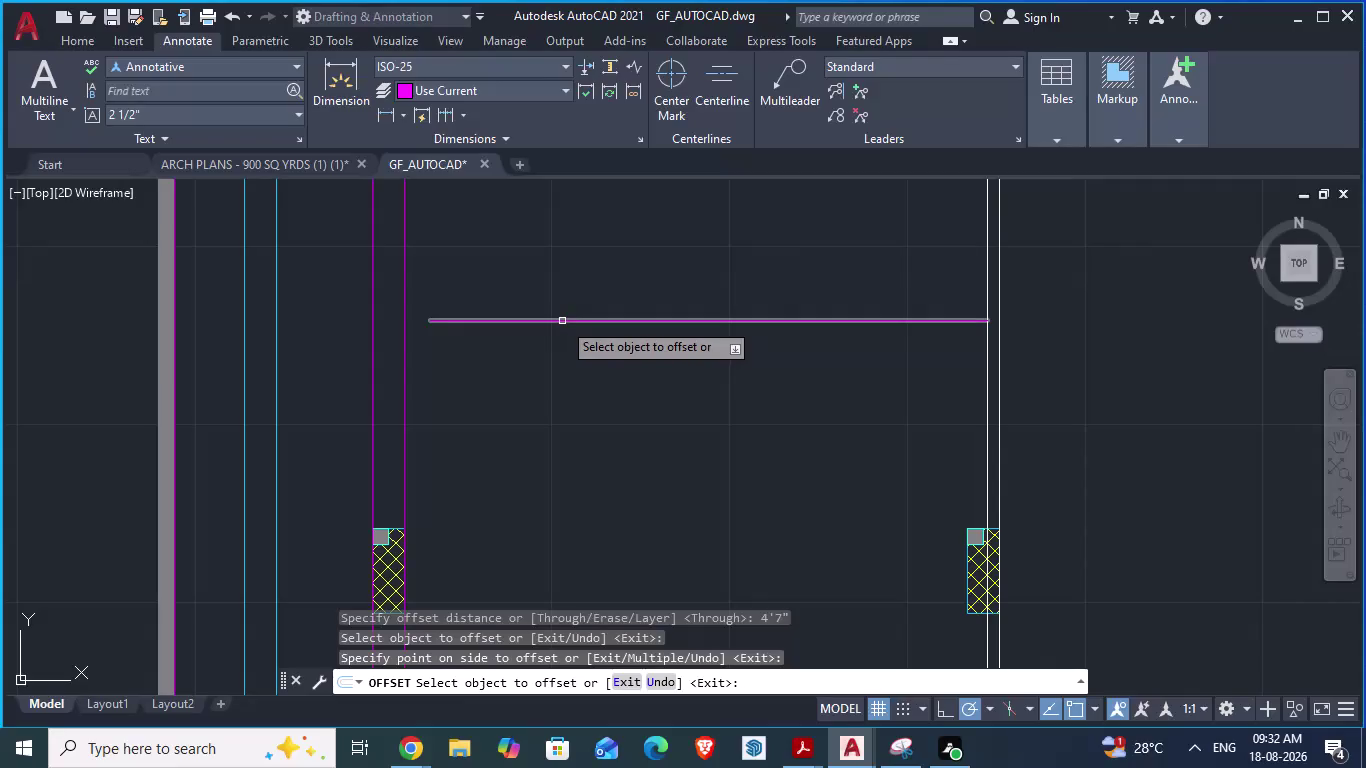
Cancel the unfinished offset and try entering a 4.5" distance, dismissing the unknown-command error.
key(Escape)
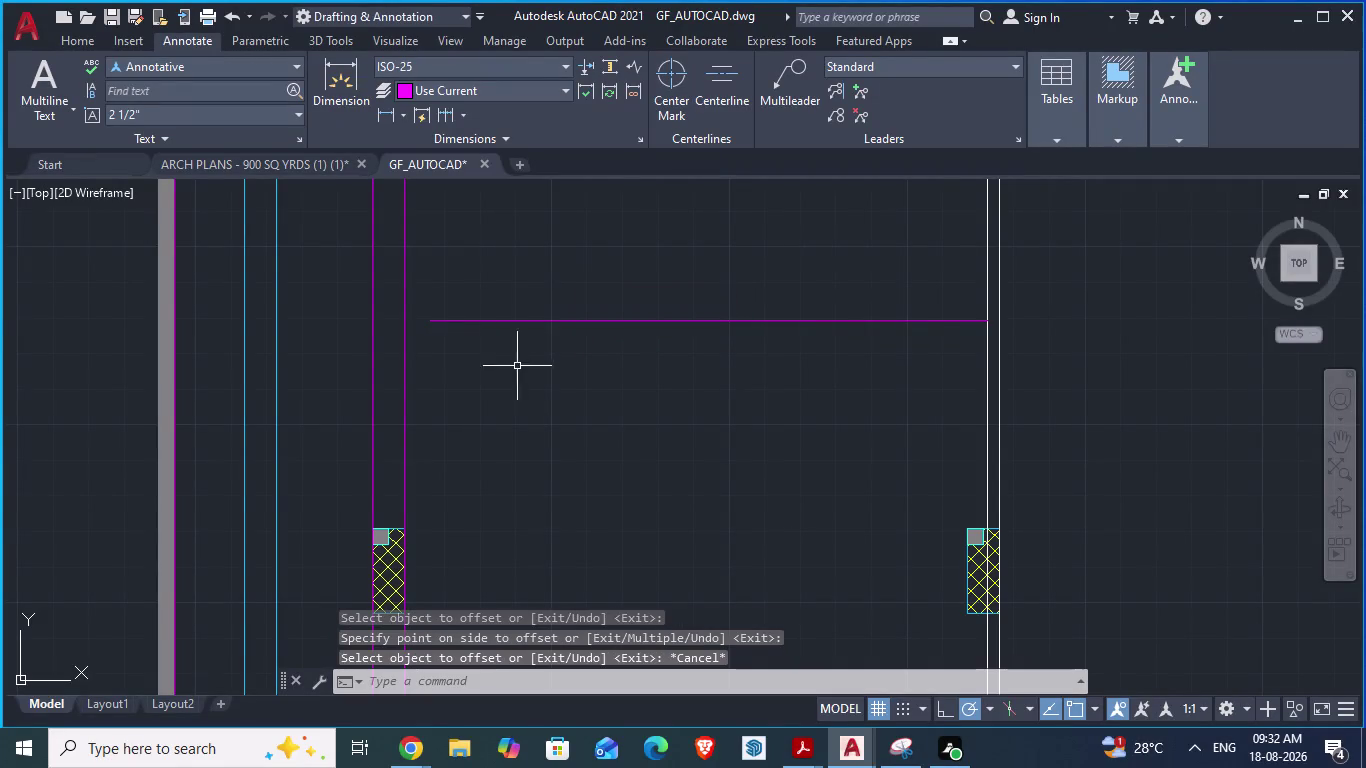
click(578, 320)
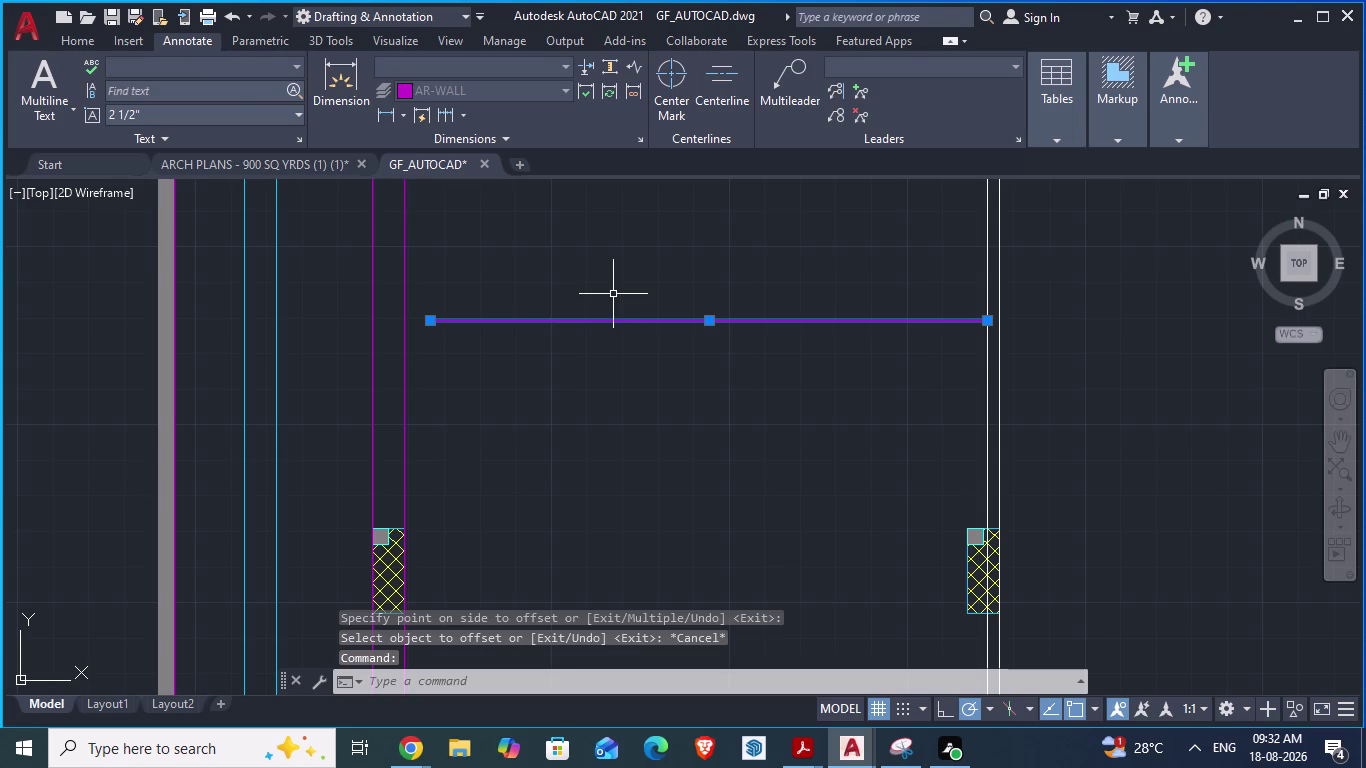
key(Escape)
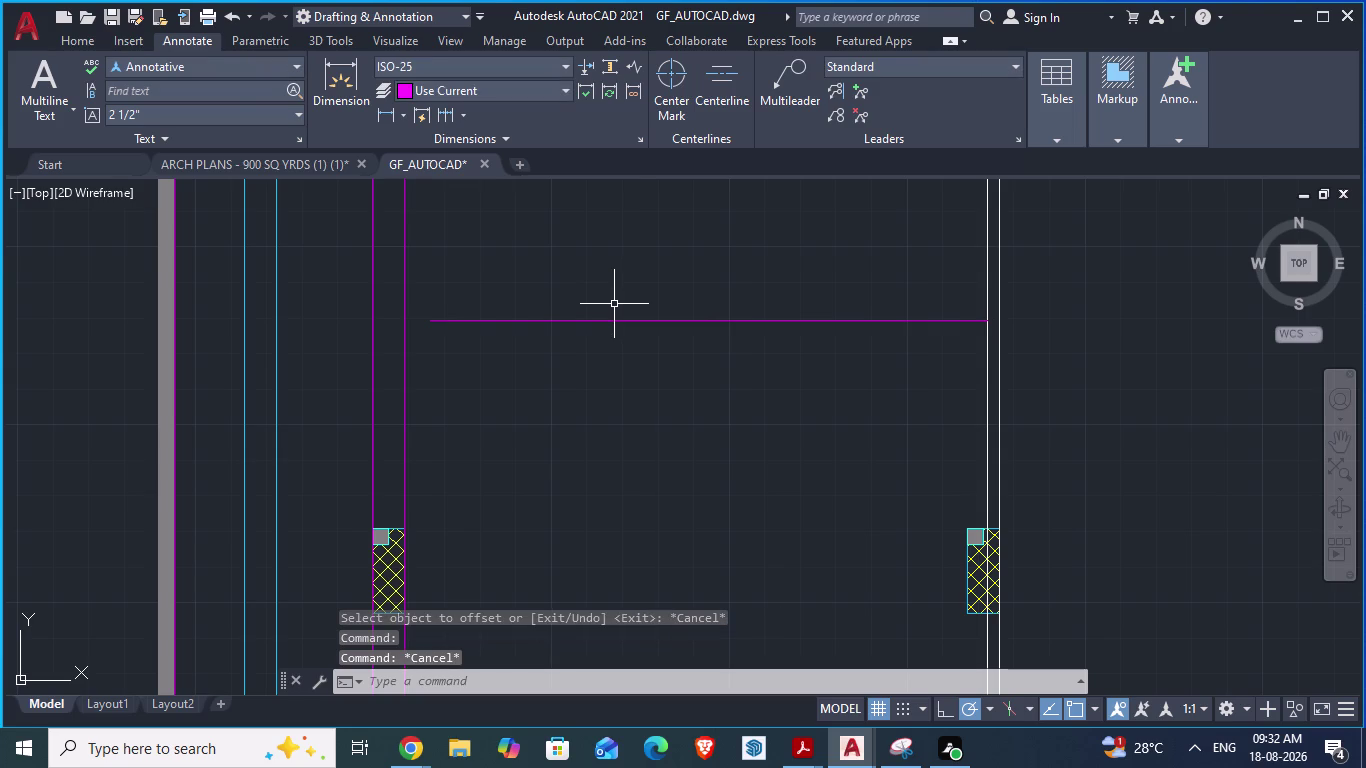
key(0)
key(Return)
text(4)
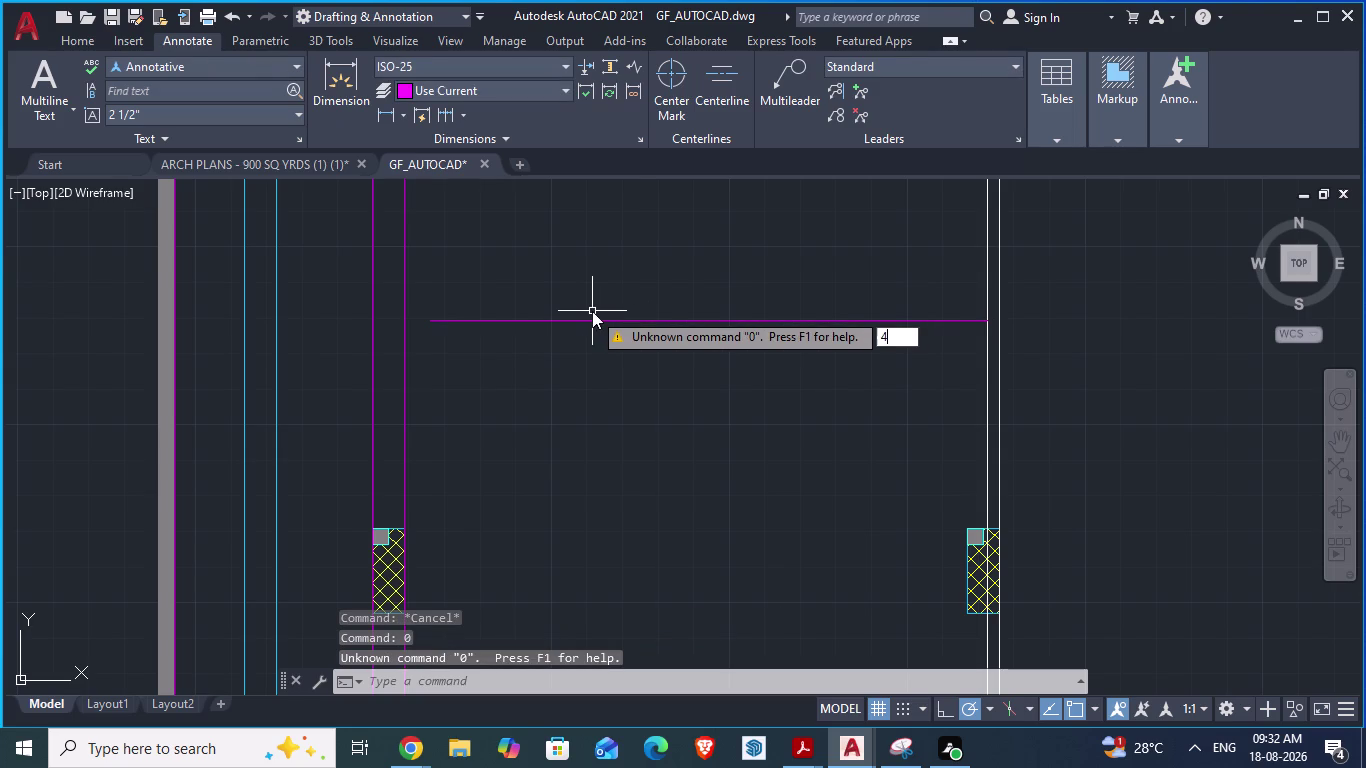
text(.5")
key(Return)
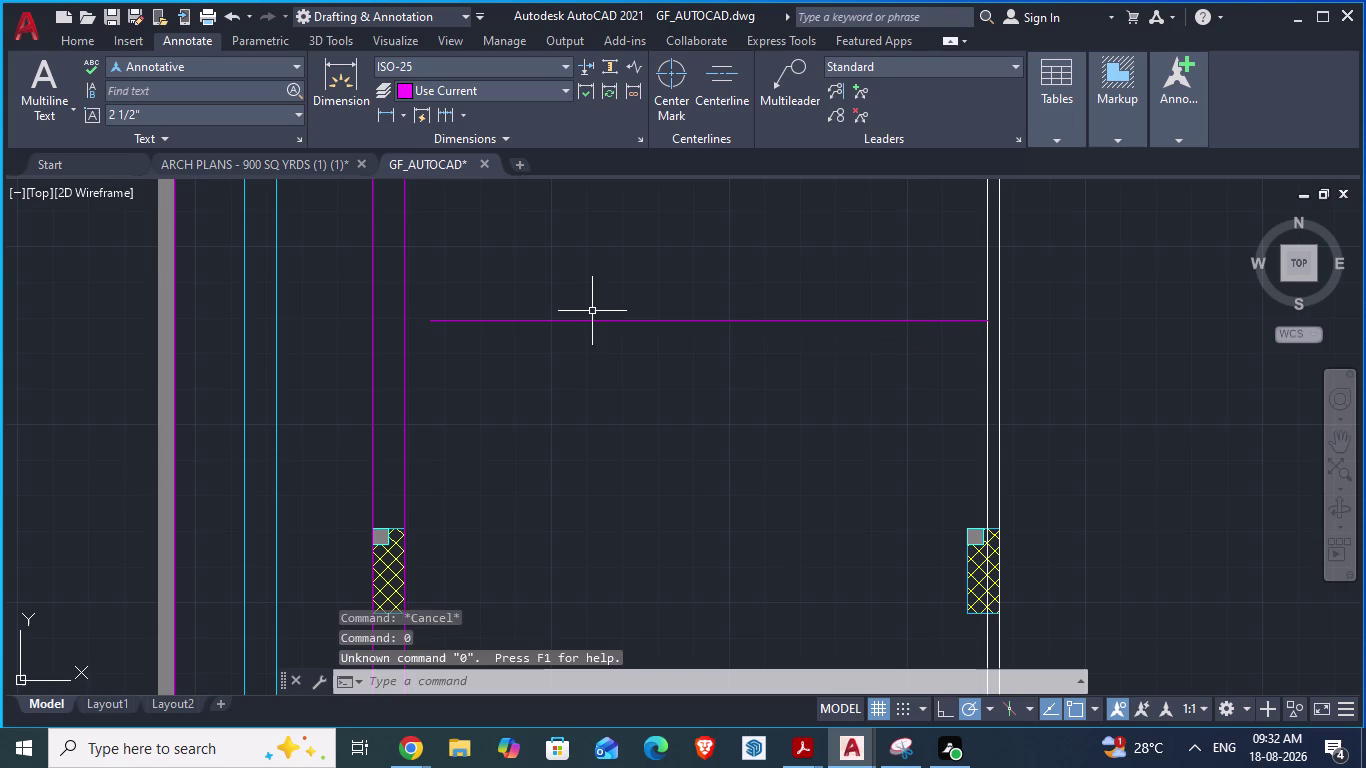
key(Escape)
scroll(down, 3)
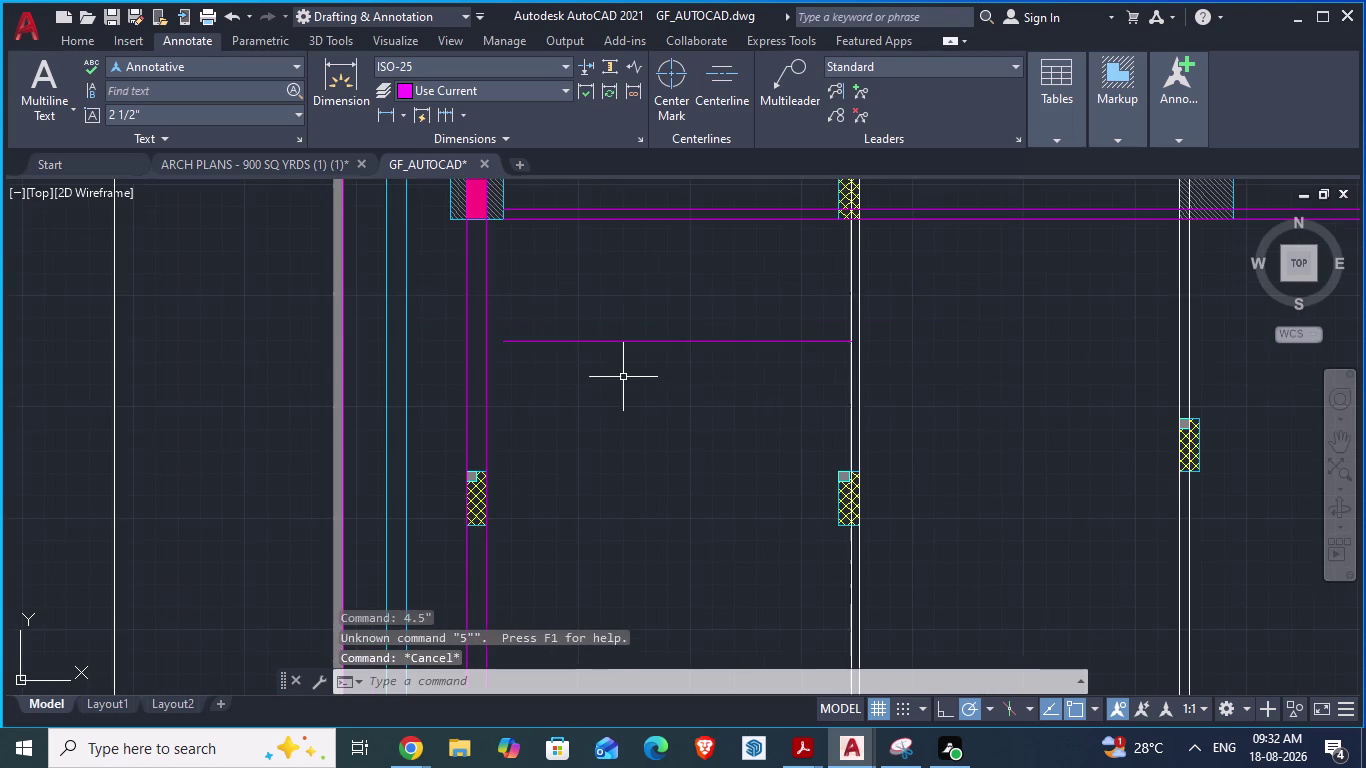
scroll(up, 3)
Extend the horizontal wall line leftward to the vertical wall's inner line with EX.
text(ex)
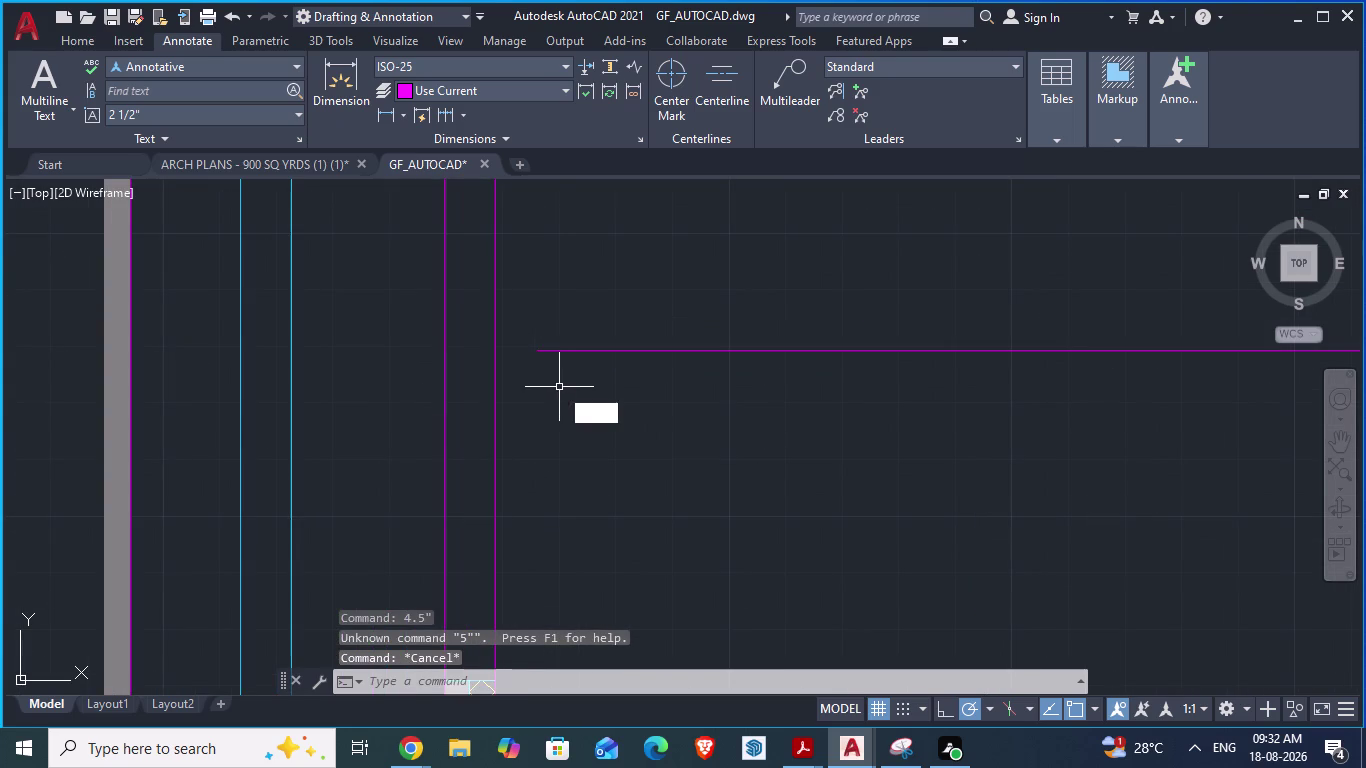
key(Return)
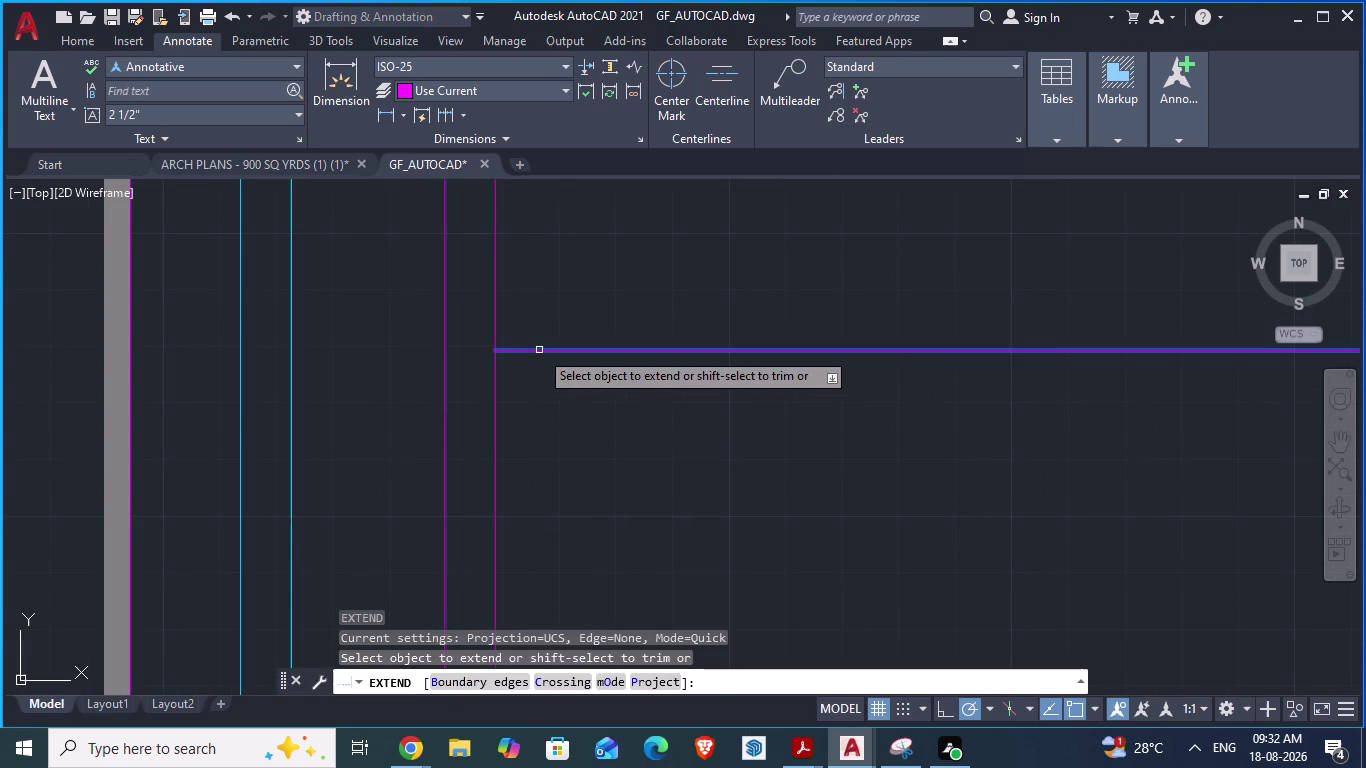
click(539, 350)
scroll(down, 3)
key(Escape)
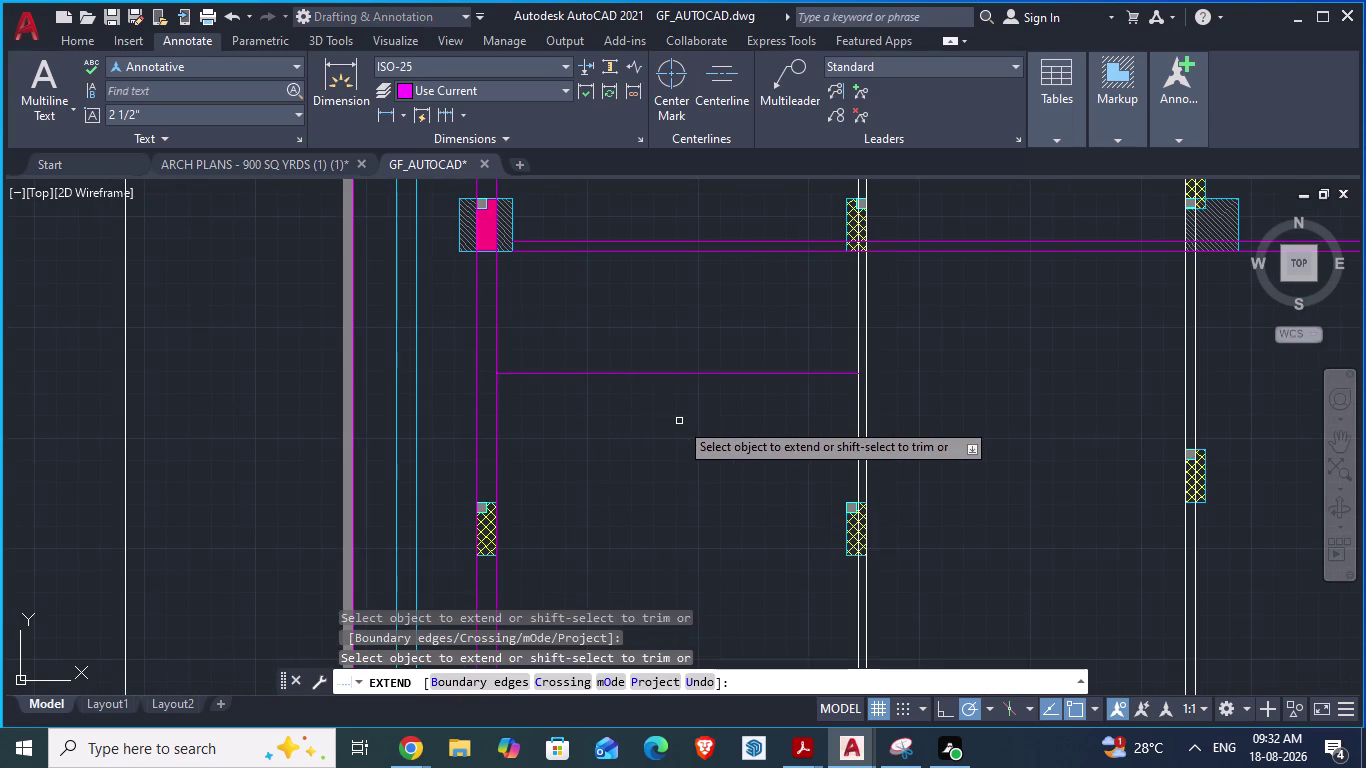
scroll(up, 3)
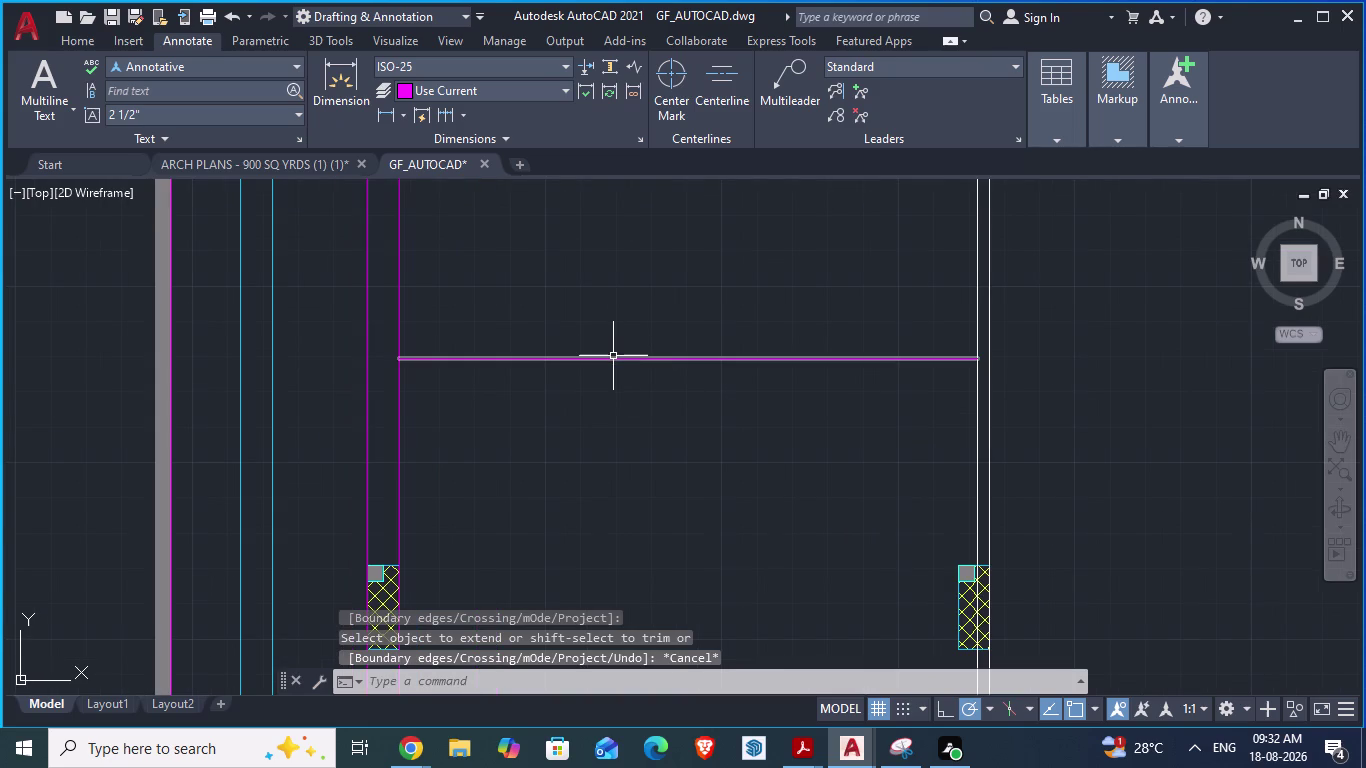
key(Escape)
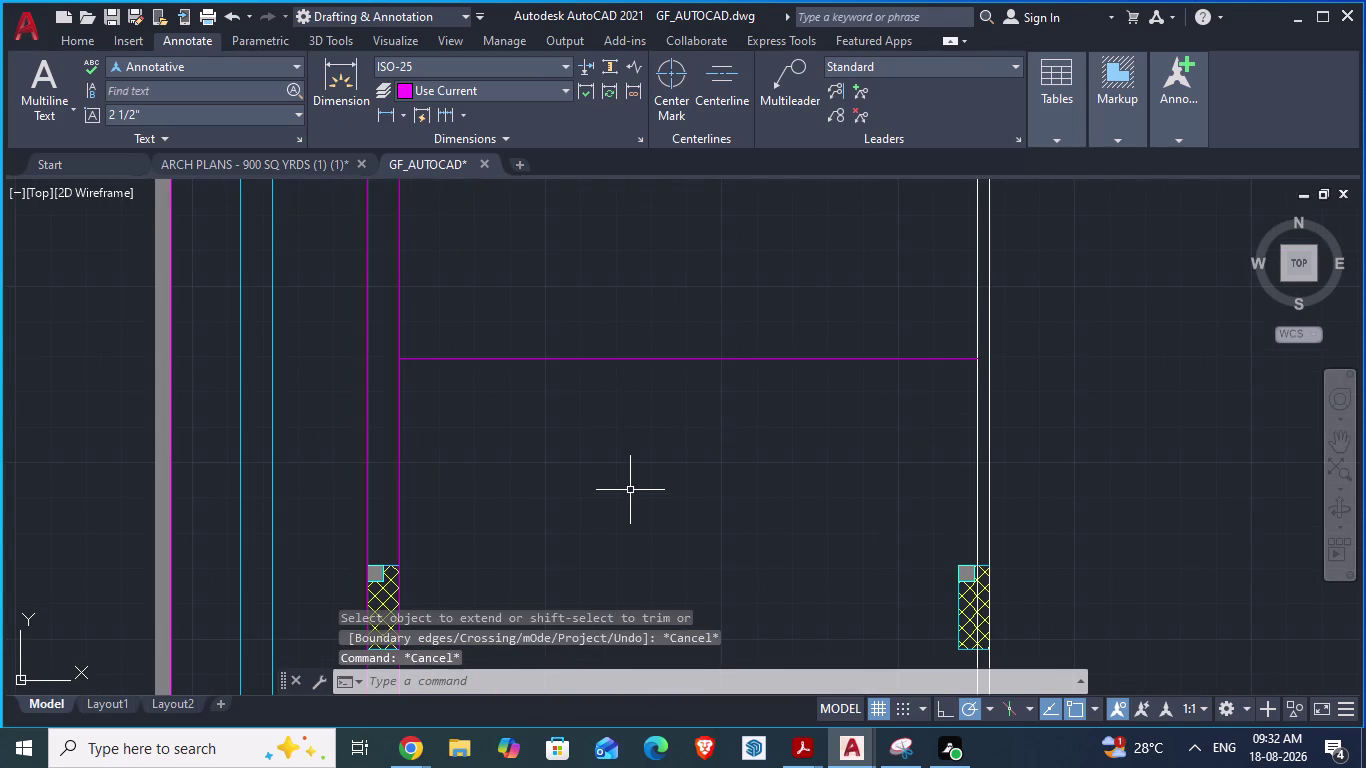
key(0)
key(Return)
key(Escape)
key(Escape)
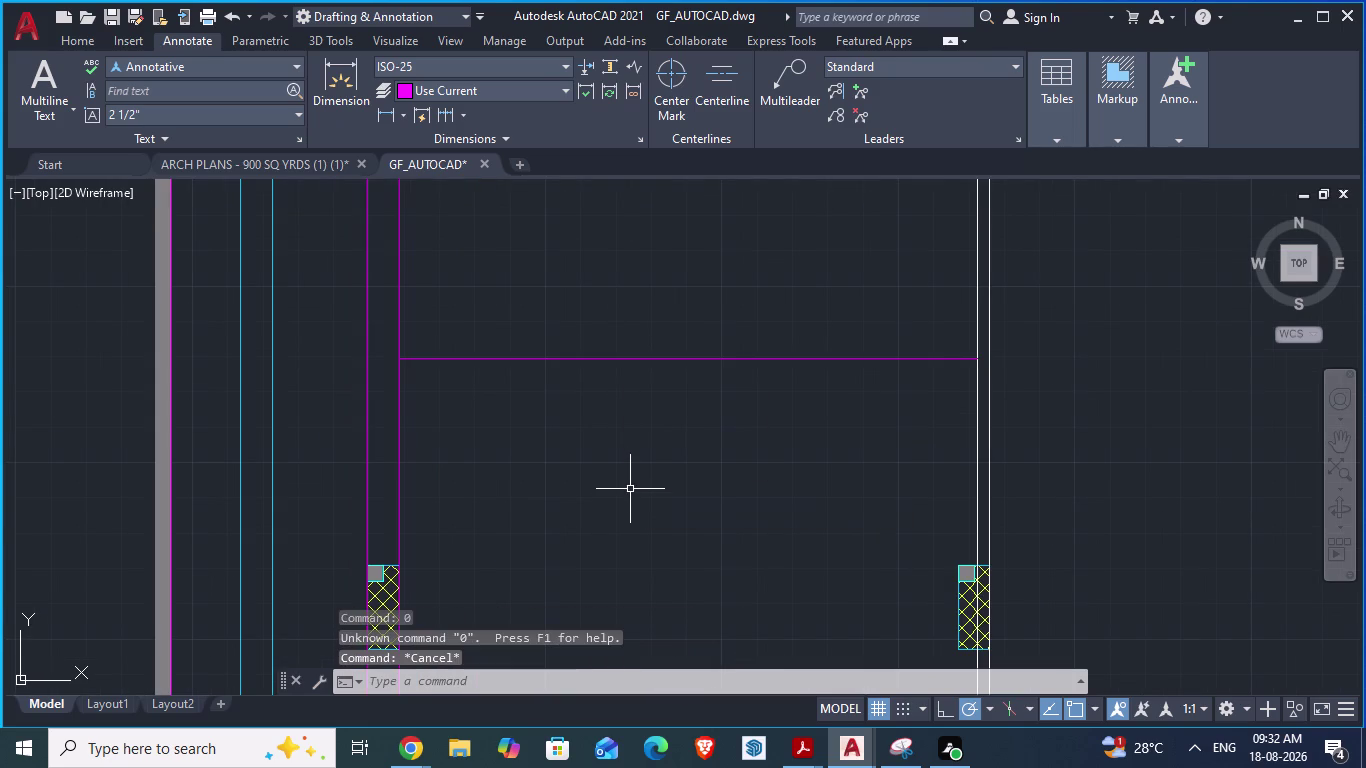
Offset the horizontal wall line 4.5" downward to form a double-line wall.
key(o)
key(Return)
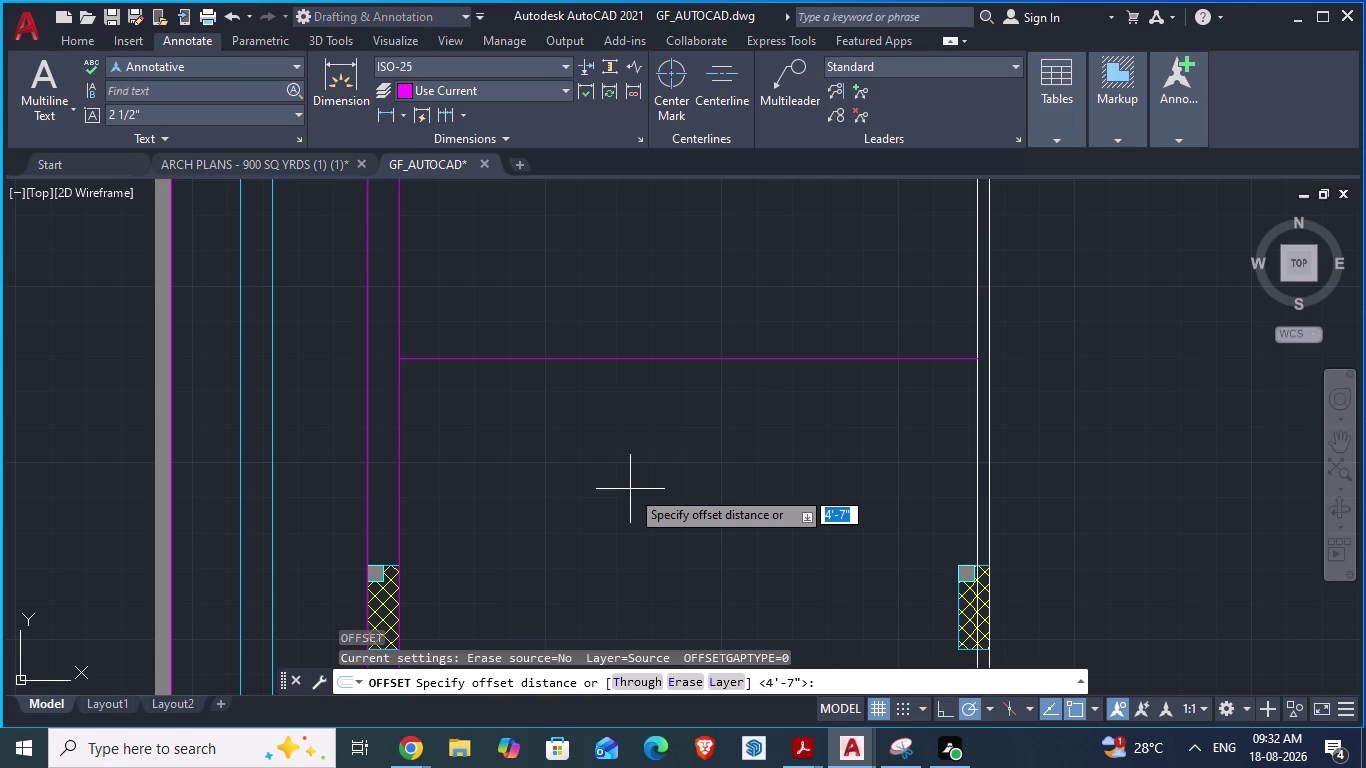
text(4.5)
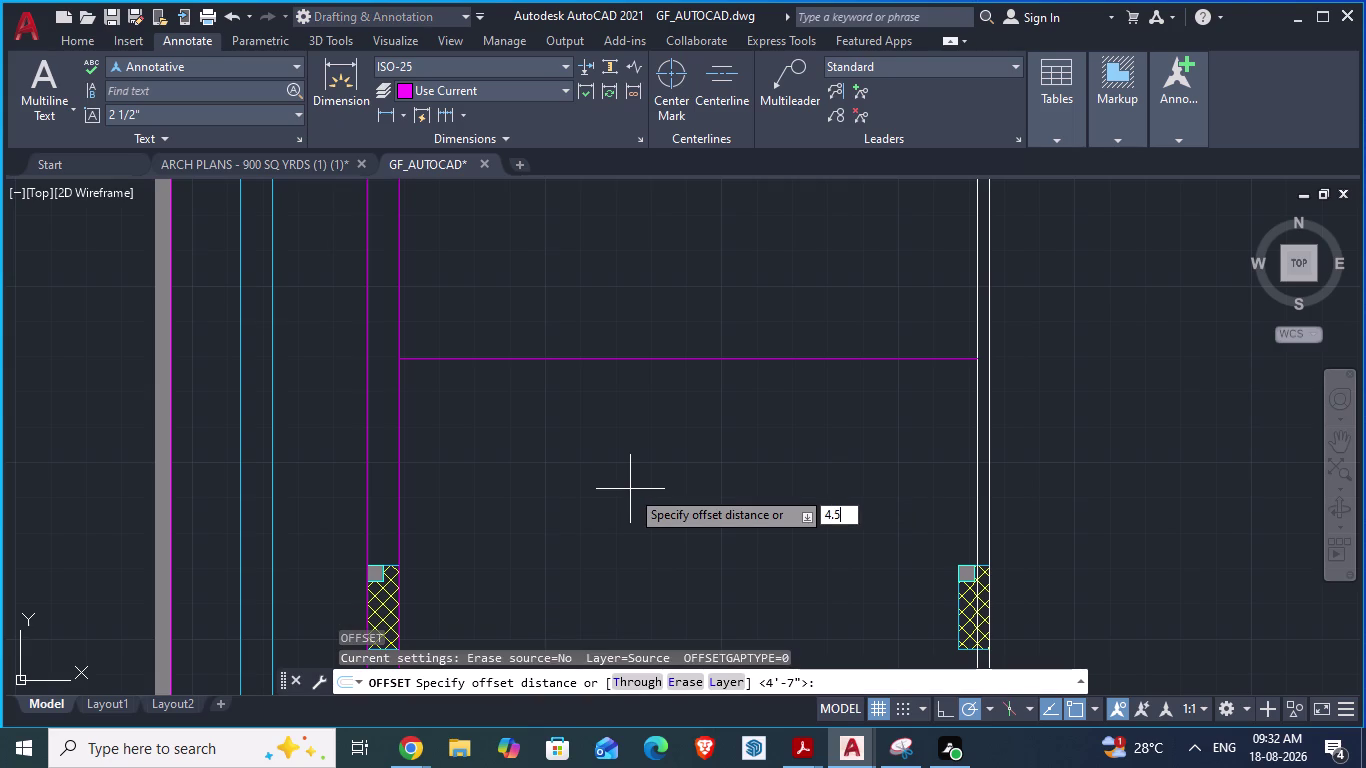
text(")
key(Return)
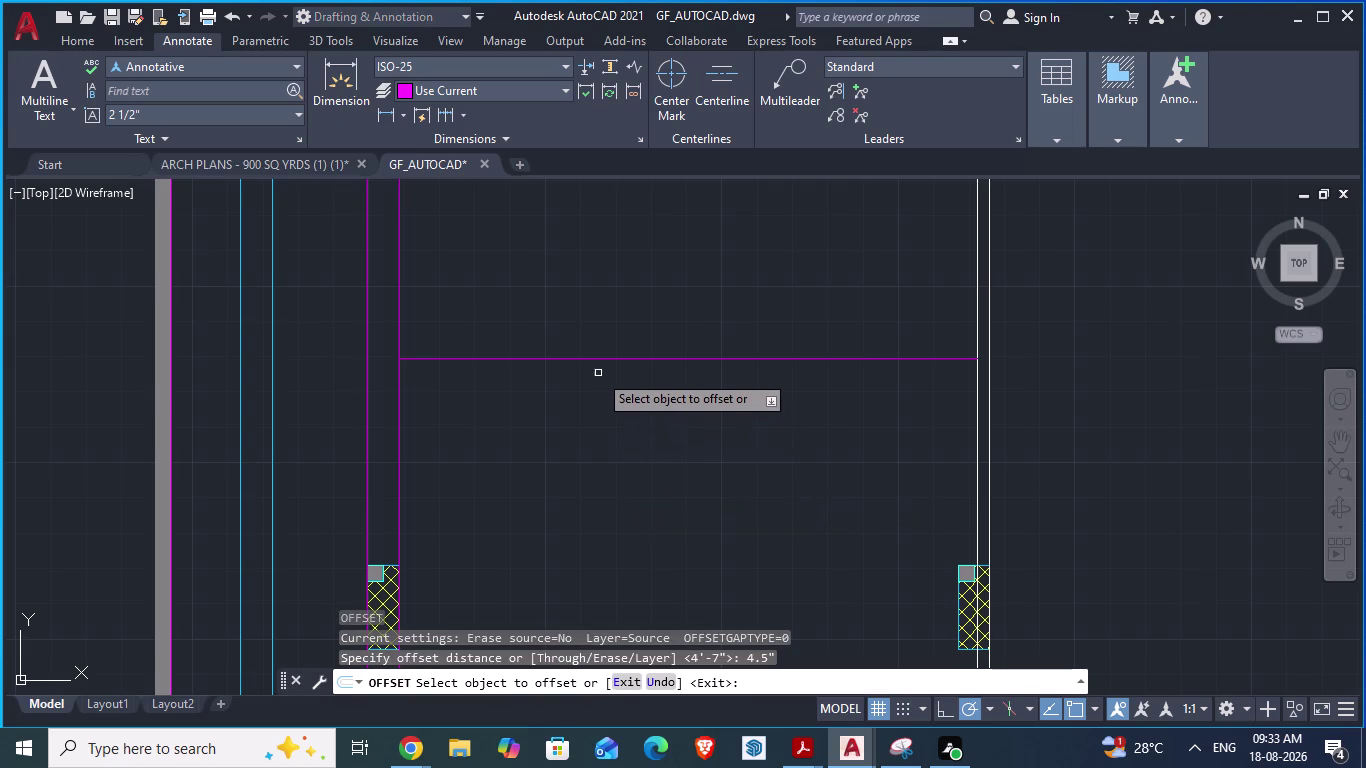
click(592, 362)
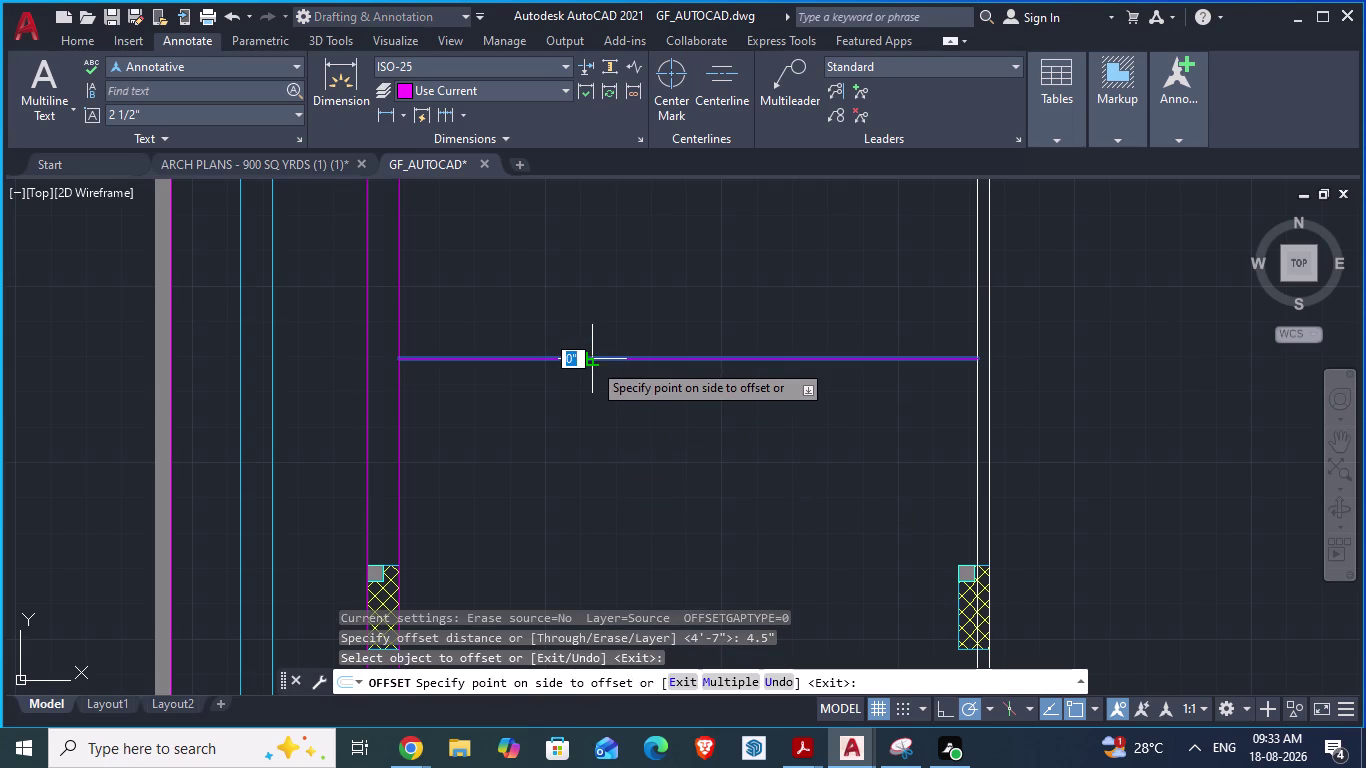
click(591, 395)
key(o)
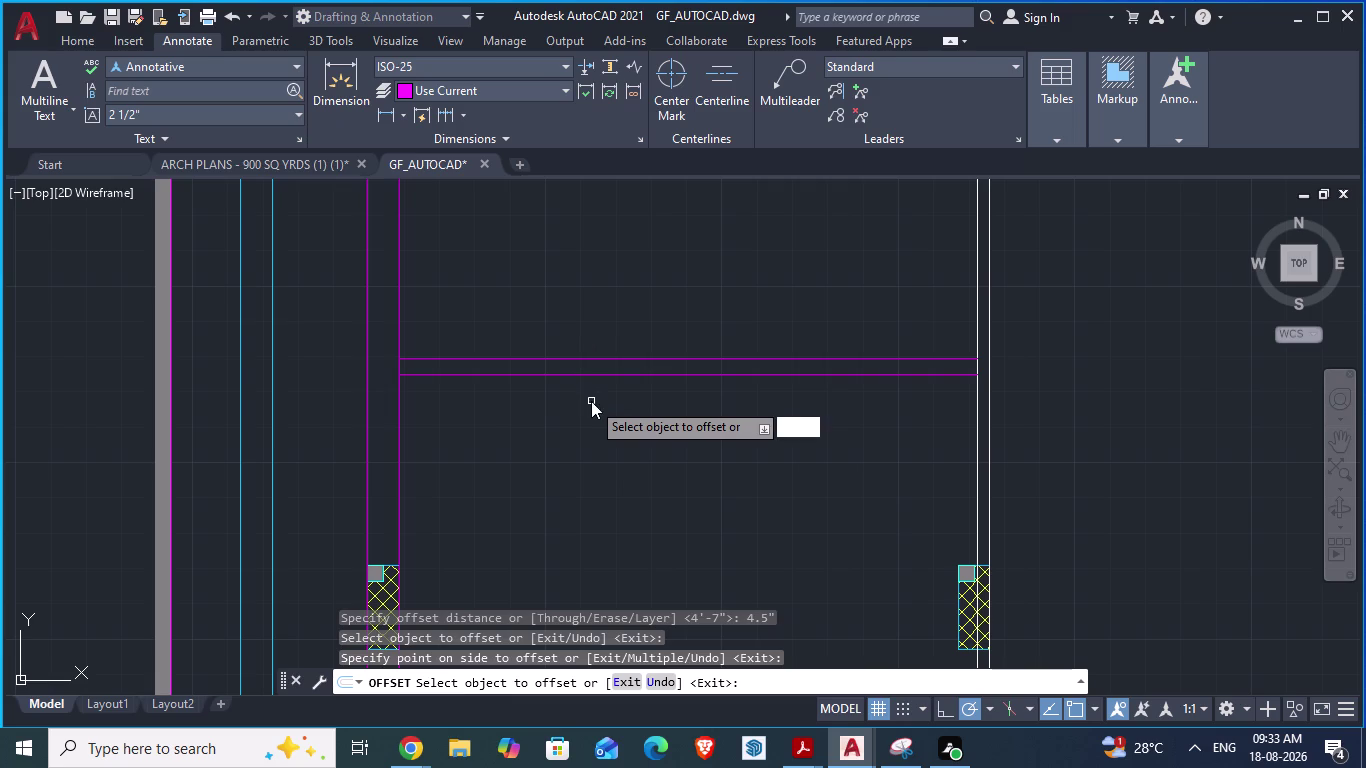
key(Return)
key(Escape)
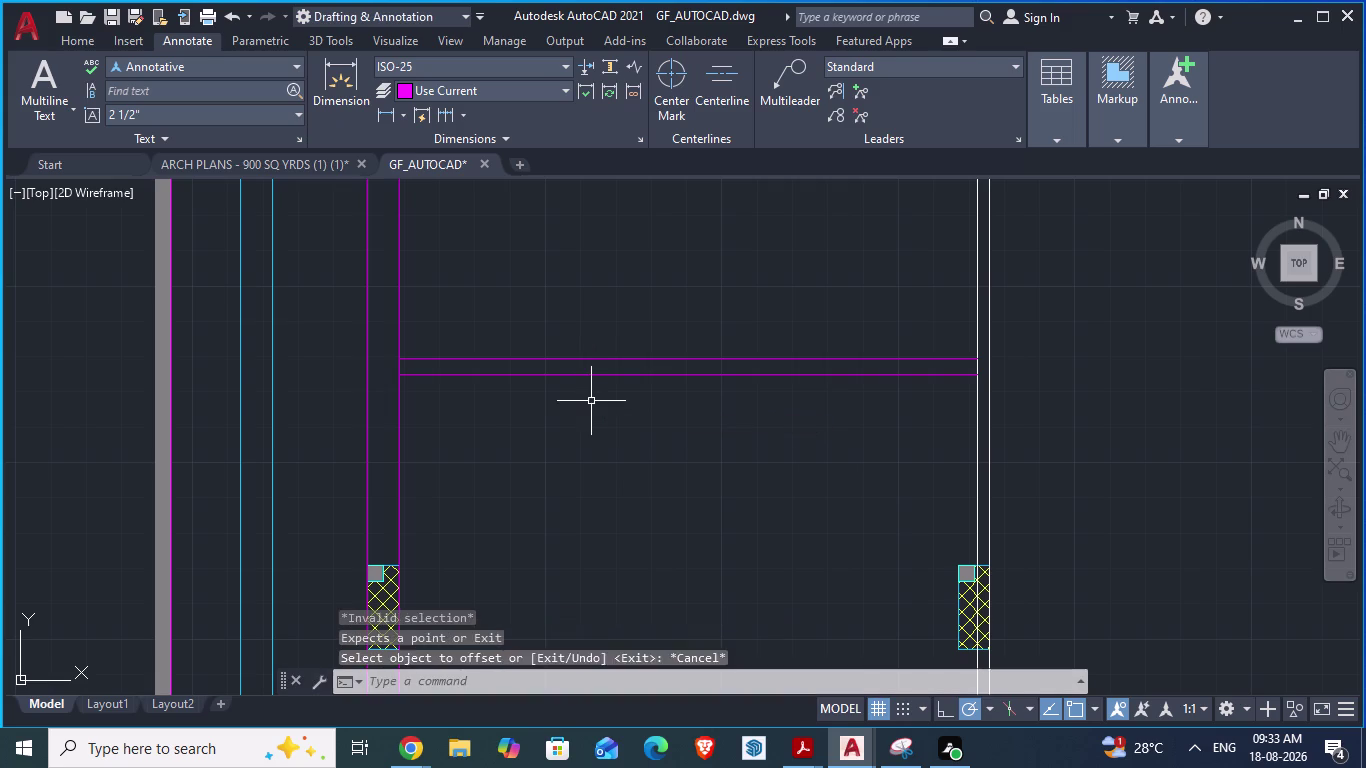
key(Escape)
Offset the lower wall line 4'6" down to the columns.
key(o)
key(Return)
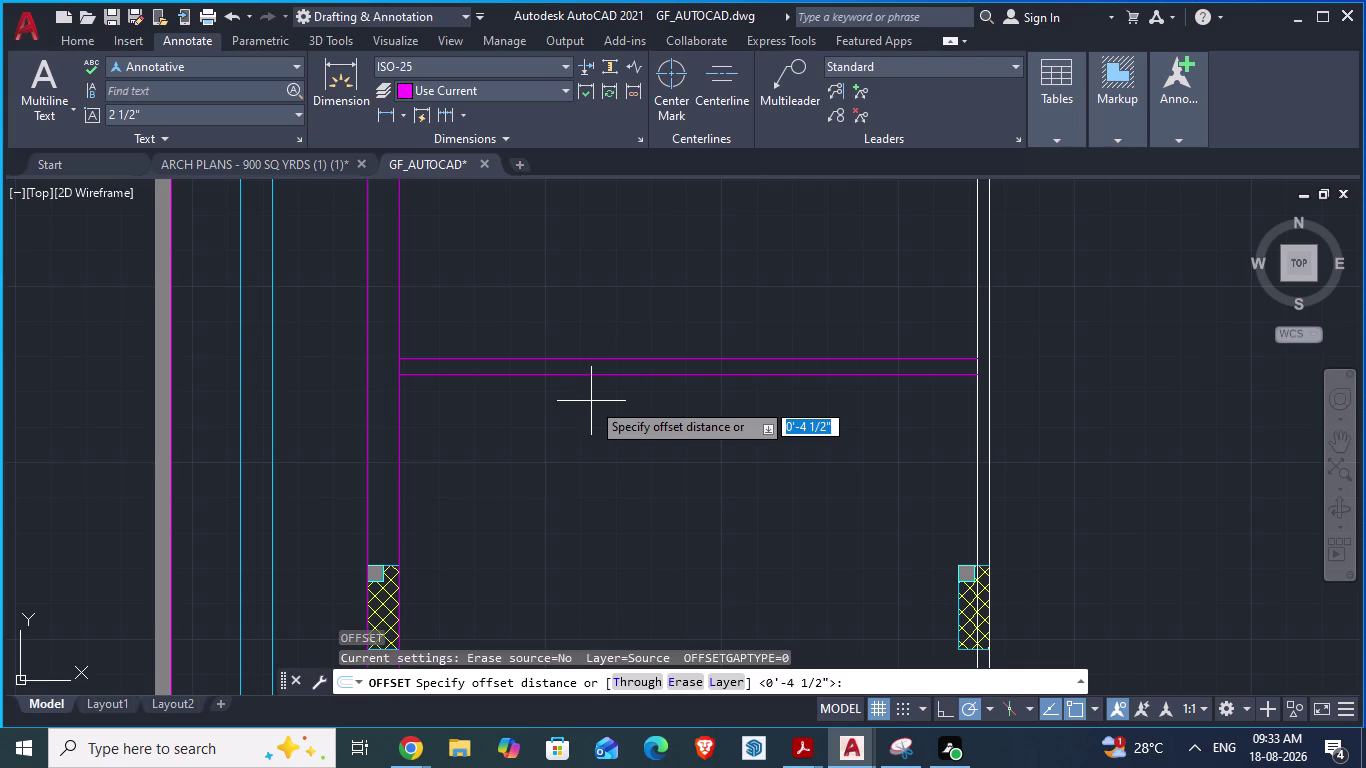
text(4')
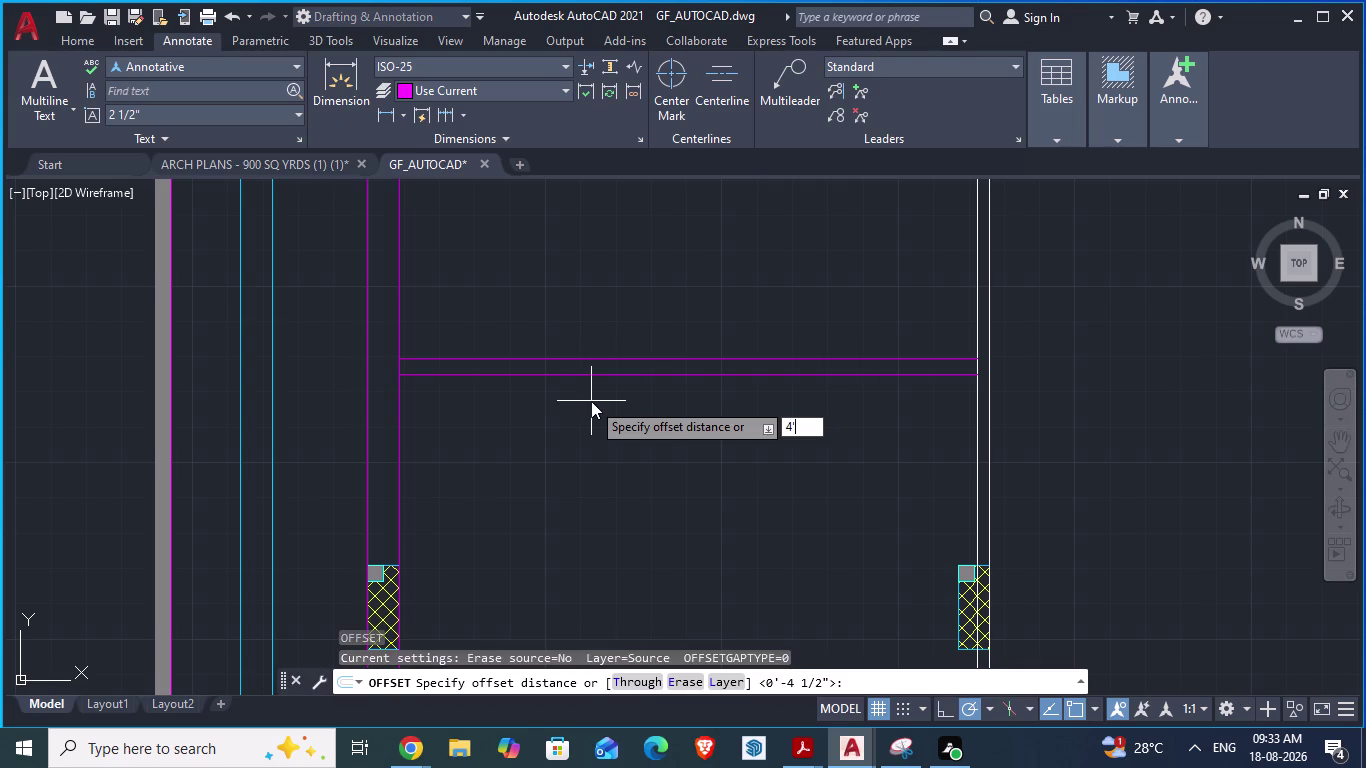
text(6)
key(shift+quotedbl)
key(Return)
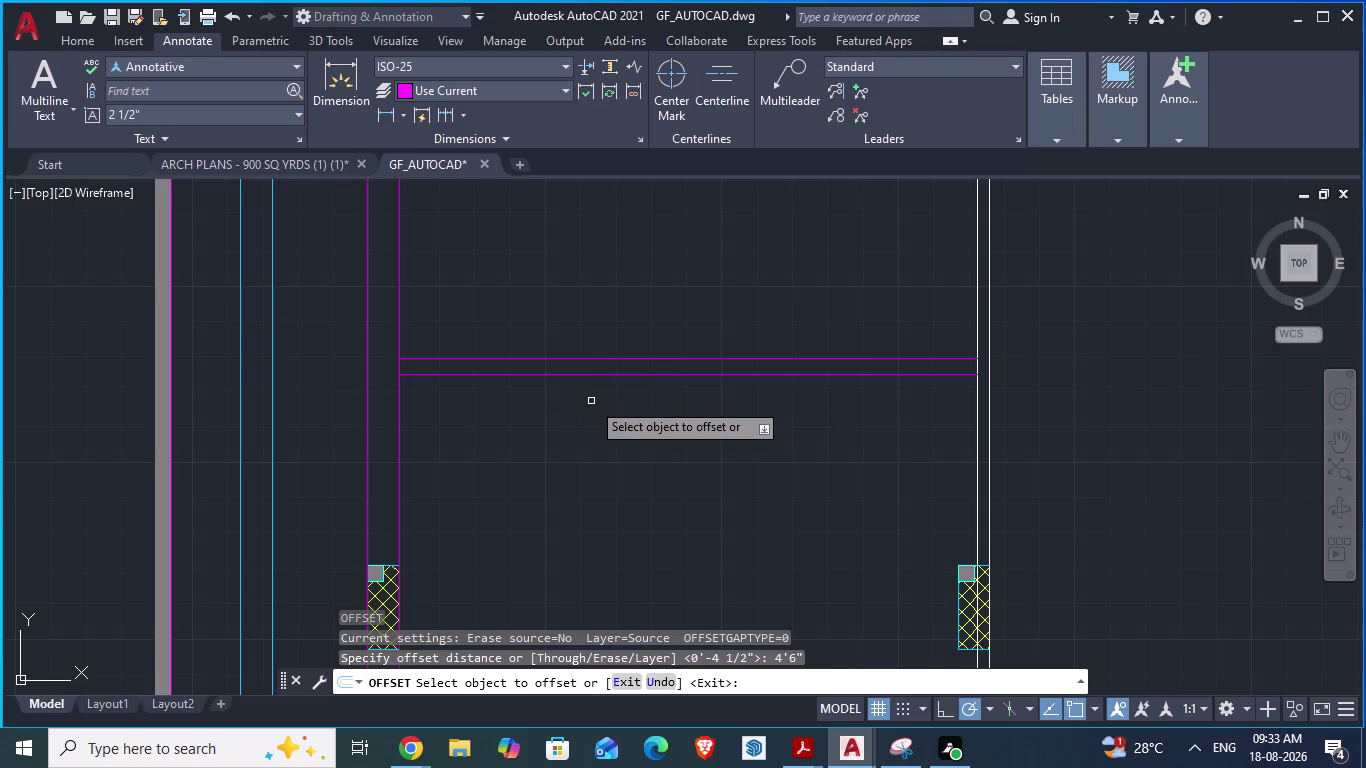
click(590, 375)
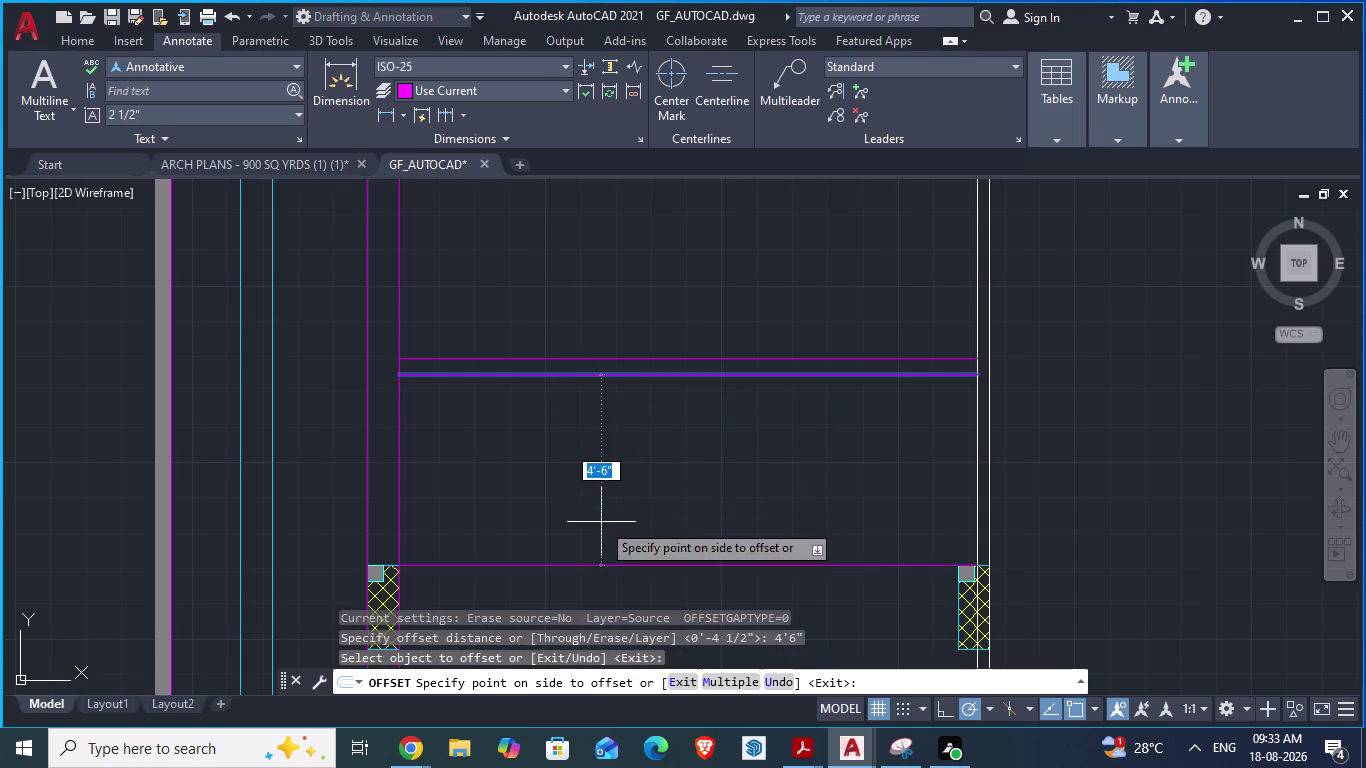
click(601, 522)
scroll(down, 3)
scroll(up, 3)
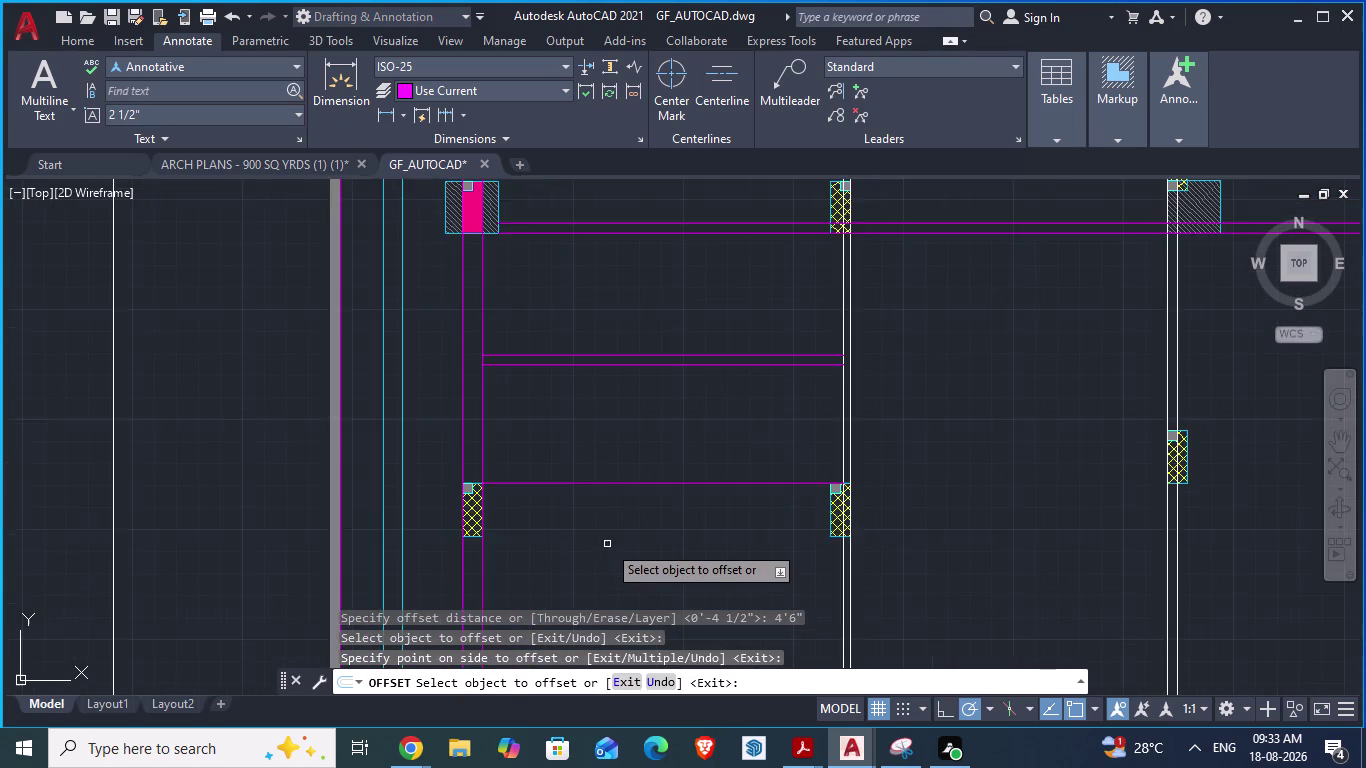
scroll(up, 3)
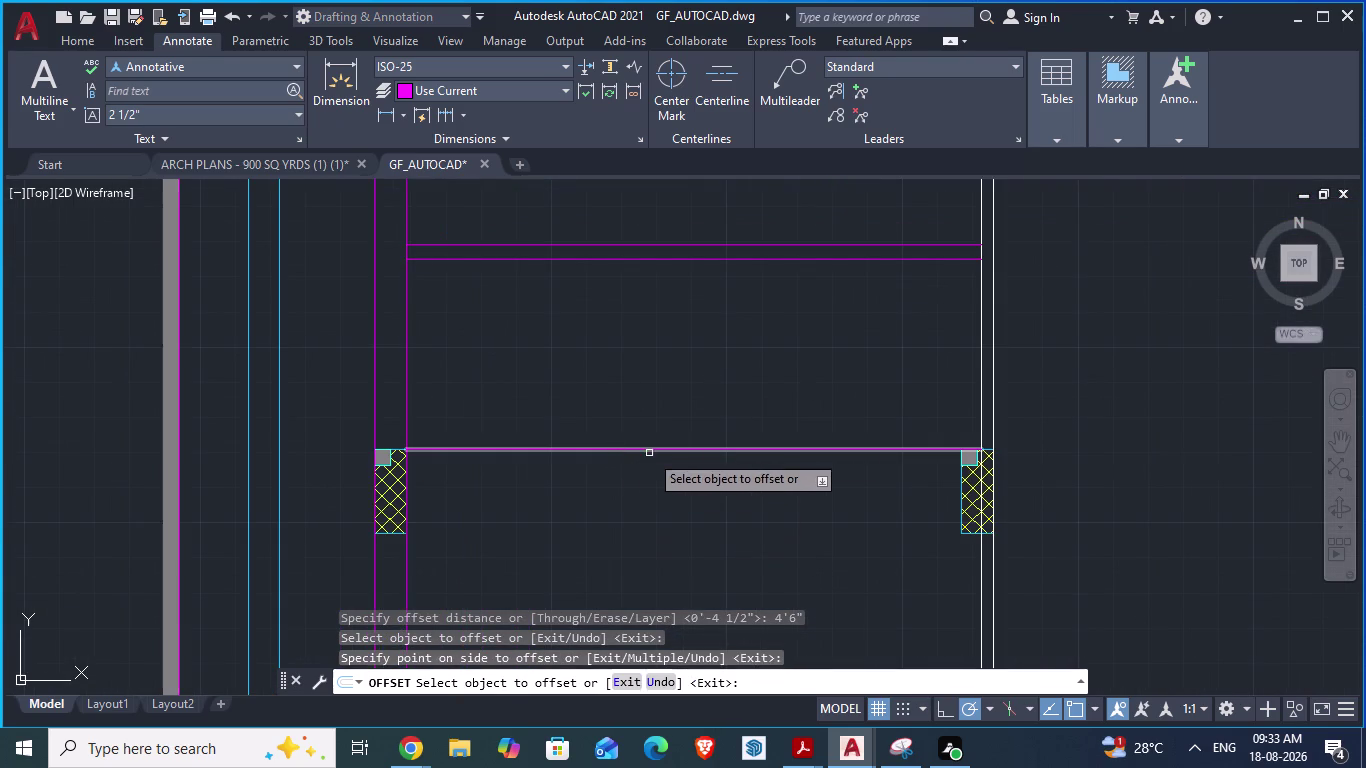
key(Escape)
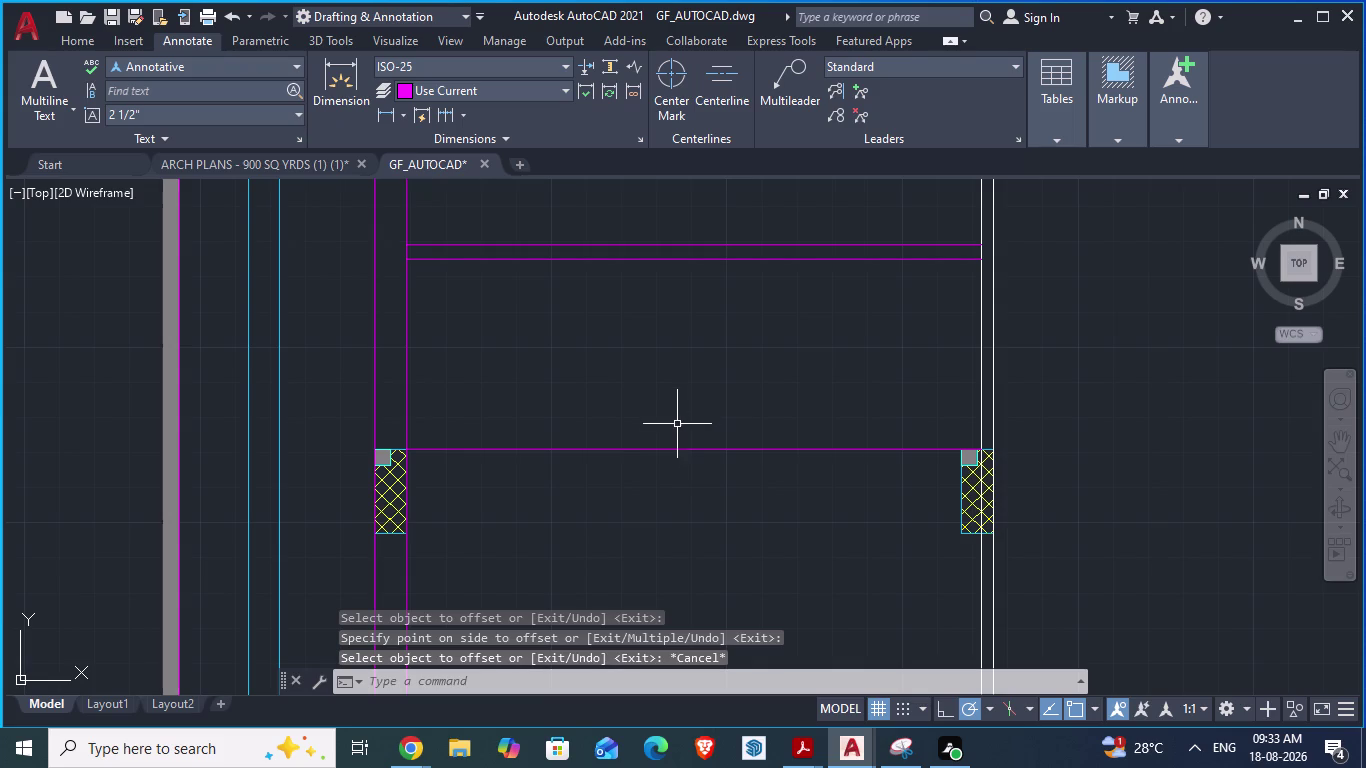
Offset the new column line 4.5" below to double that wall.
key(o)
key(Return)
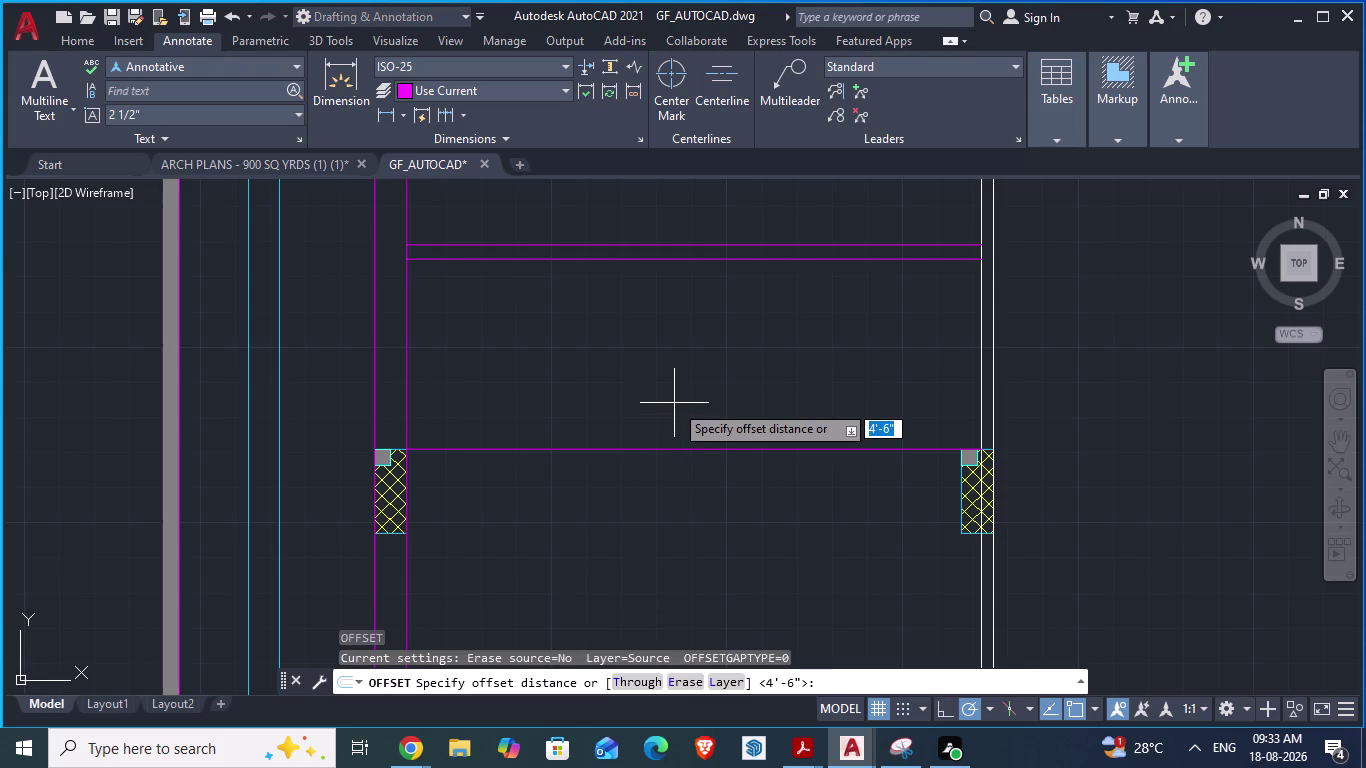
text(4.5)
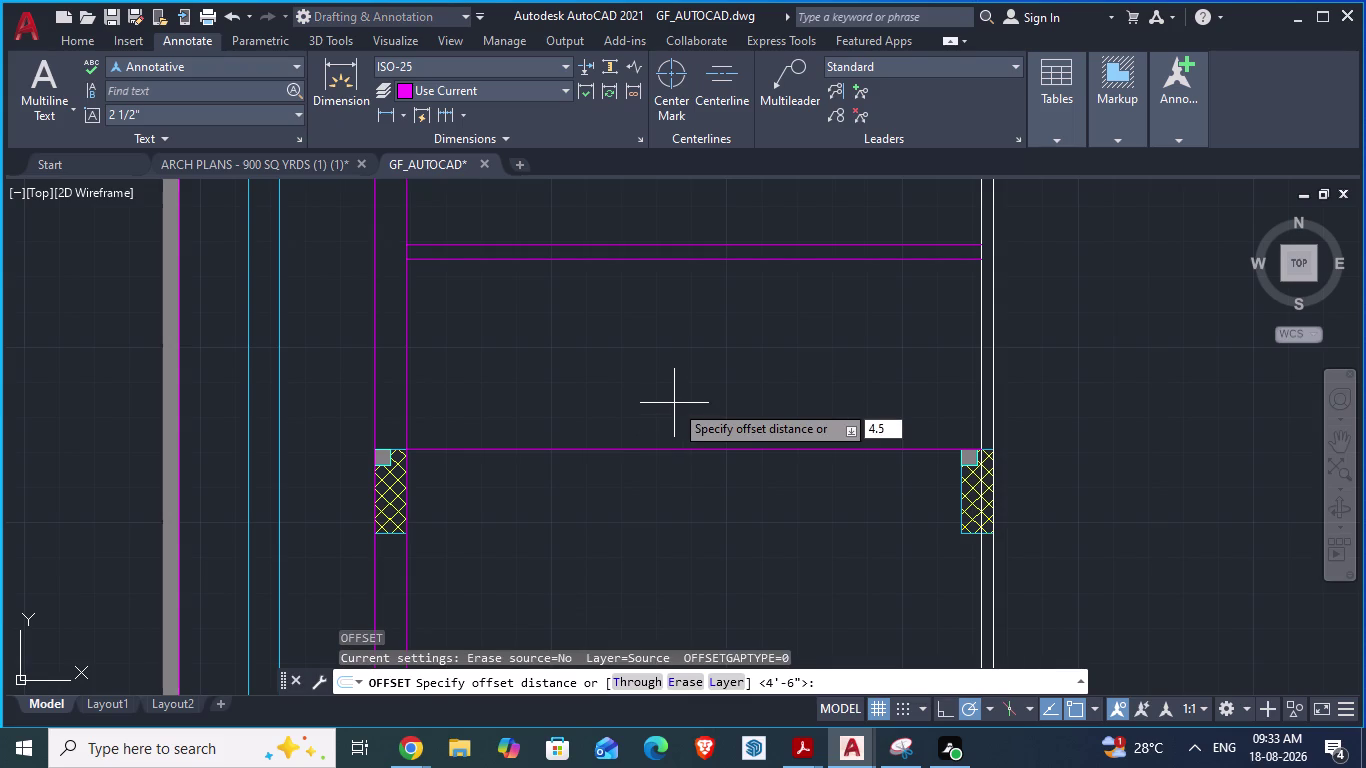
text(")
key(Return)
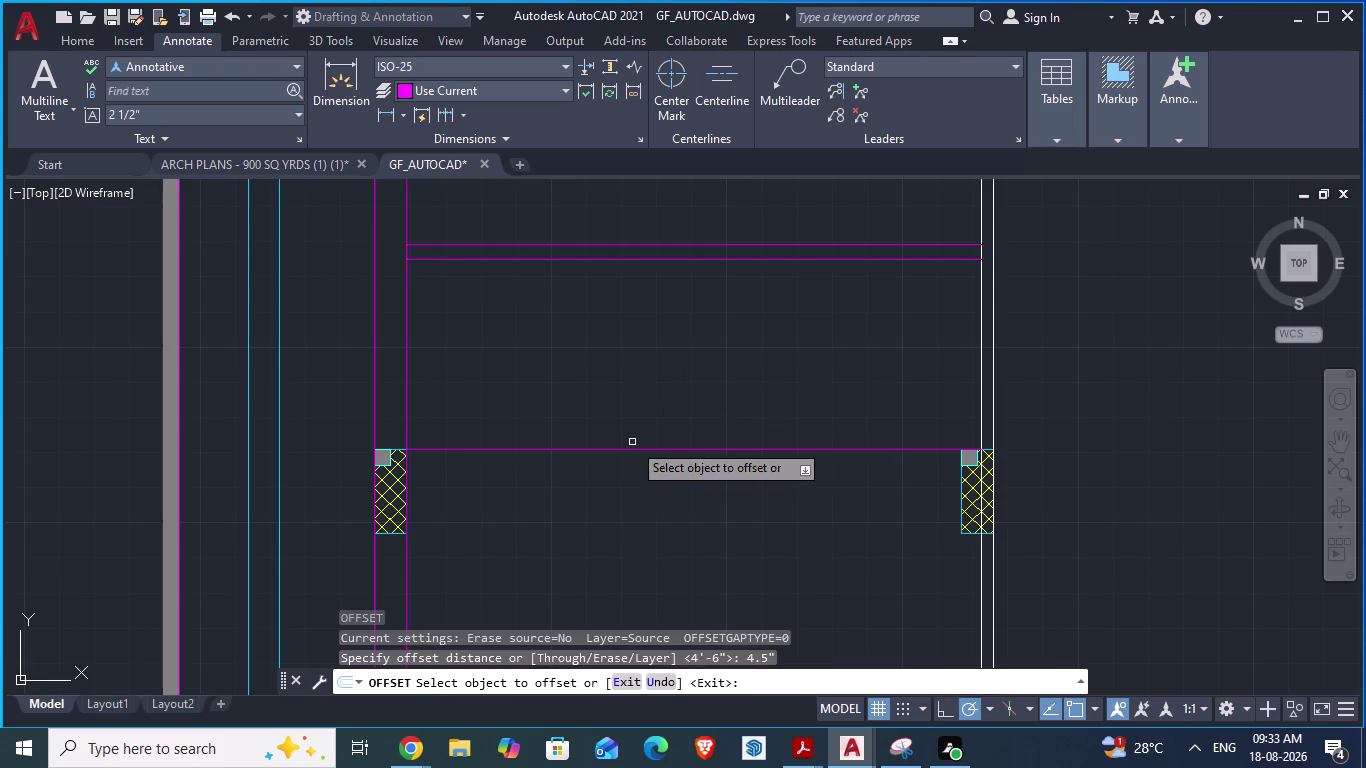
click(632, 449)
click(626, 477)
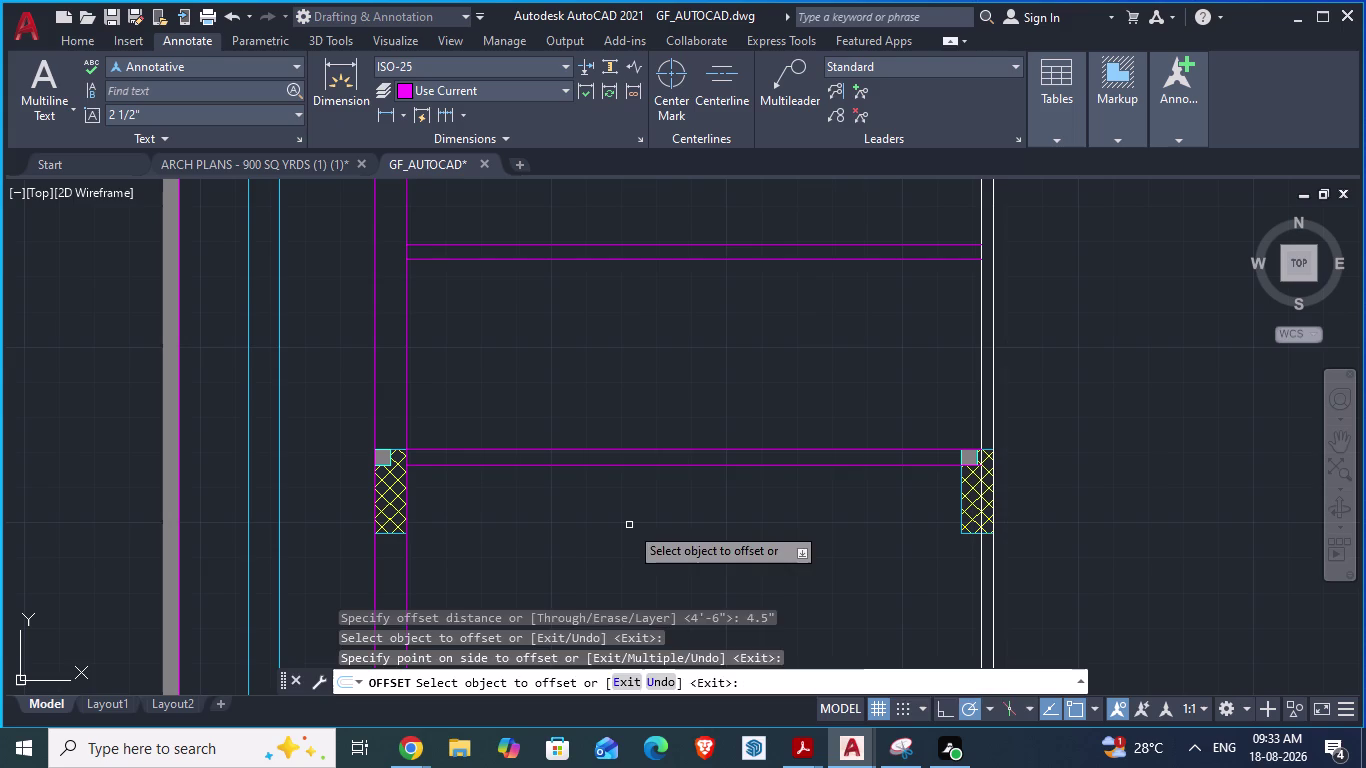
key(Escape)
Save the drawing and bring up the reference architectural plan.
key(ctrl+s)
scroll(down, 3)
scroll(down, 3)
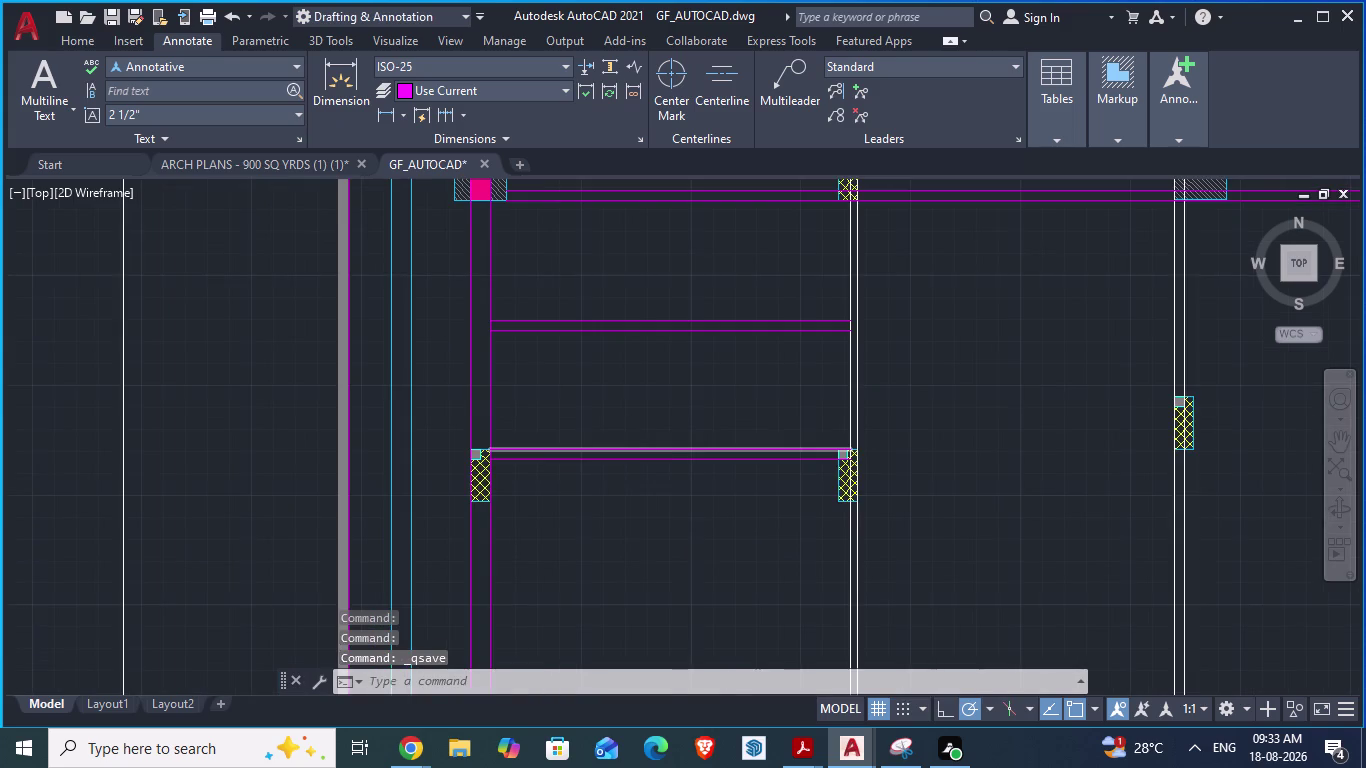
click(236, 168)
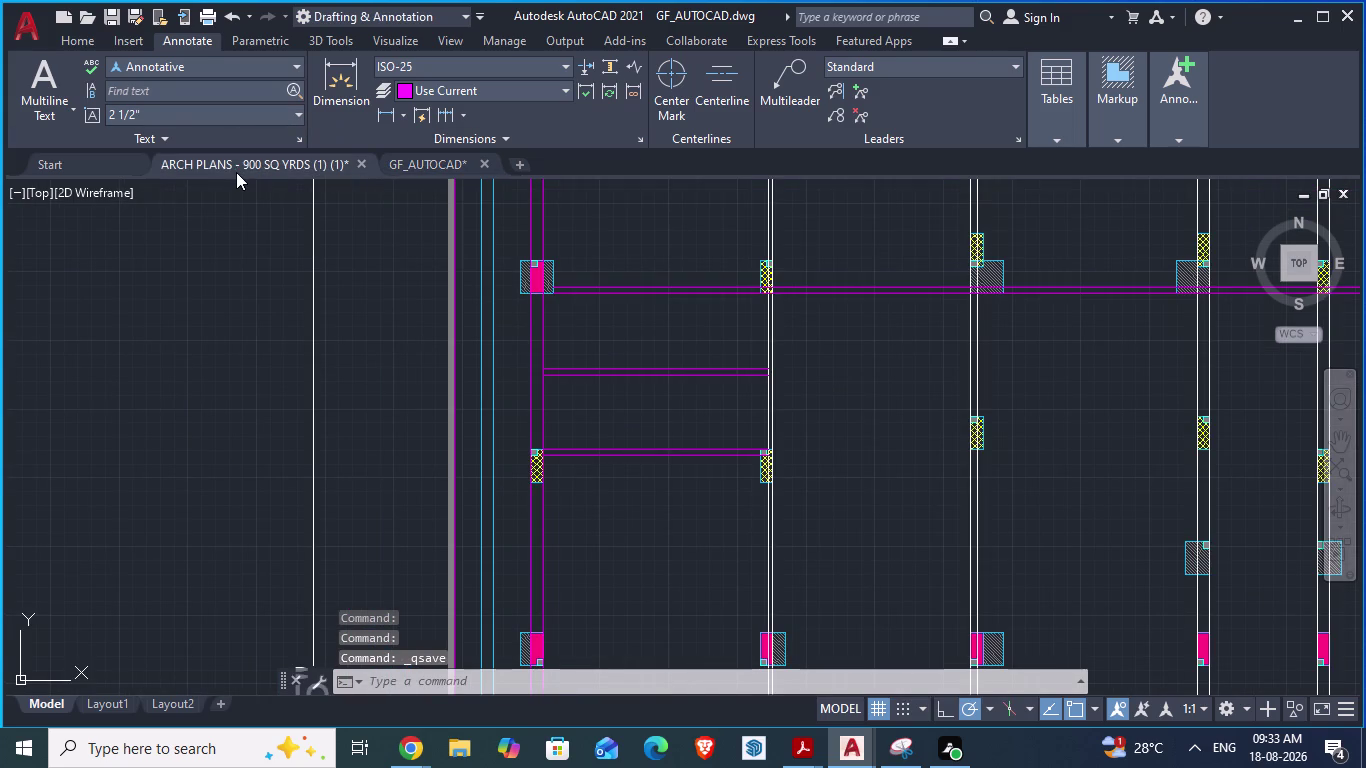
scroll(down, 3)
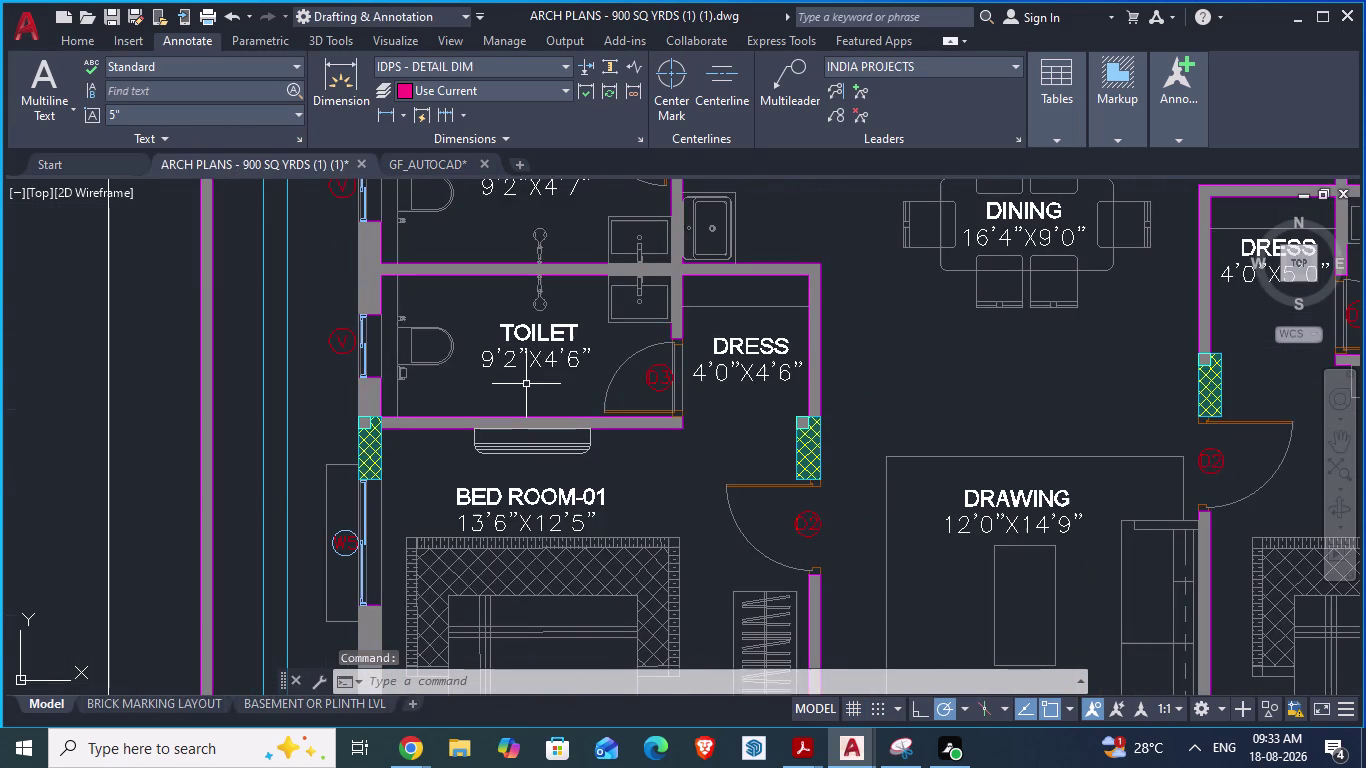
scroll(down, 3)
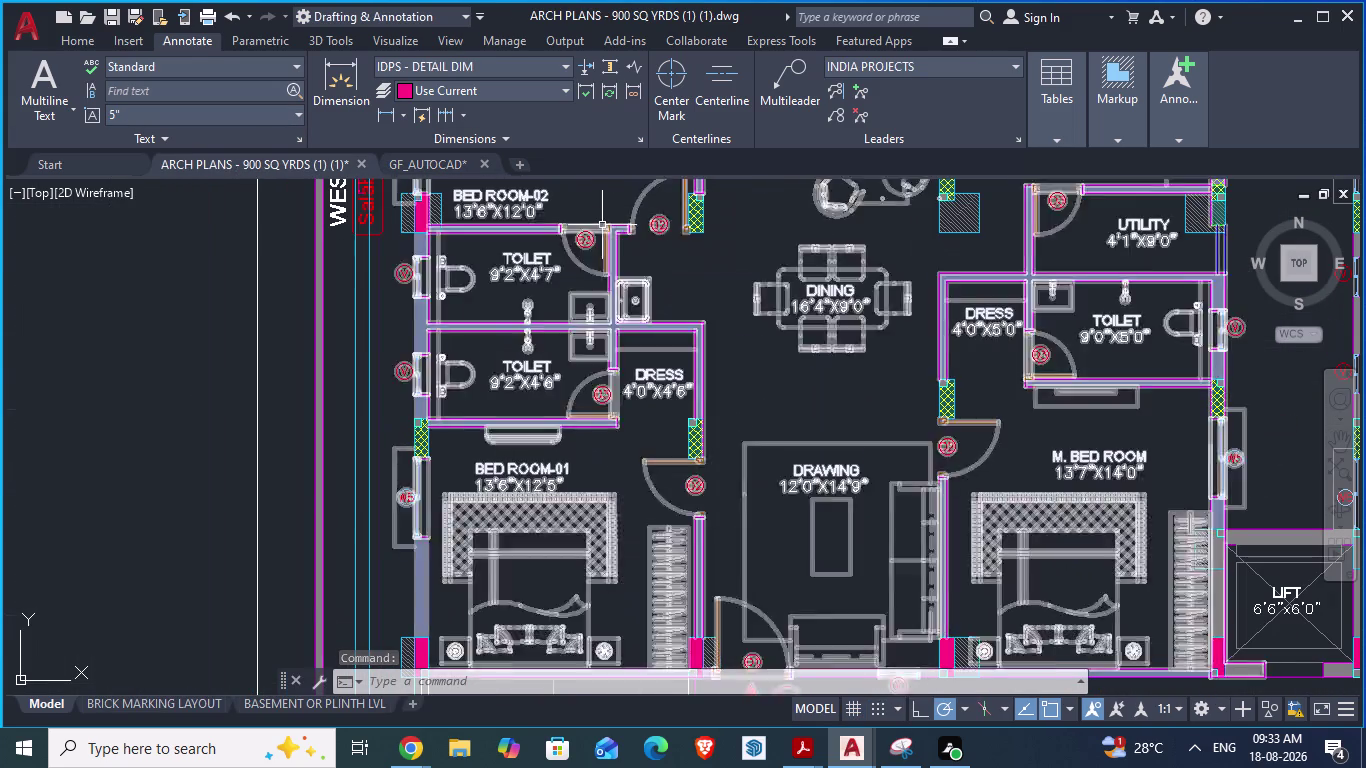
scroll(up, 3)
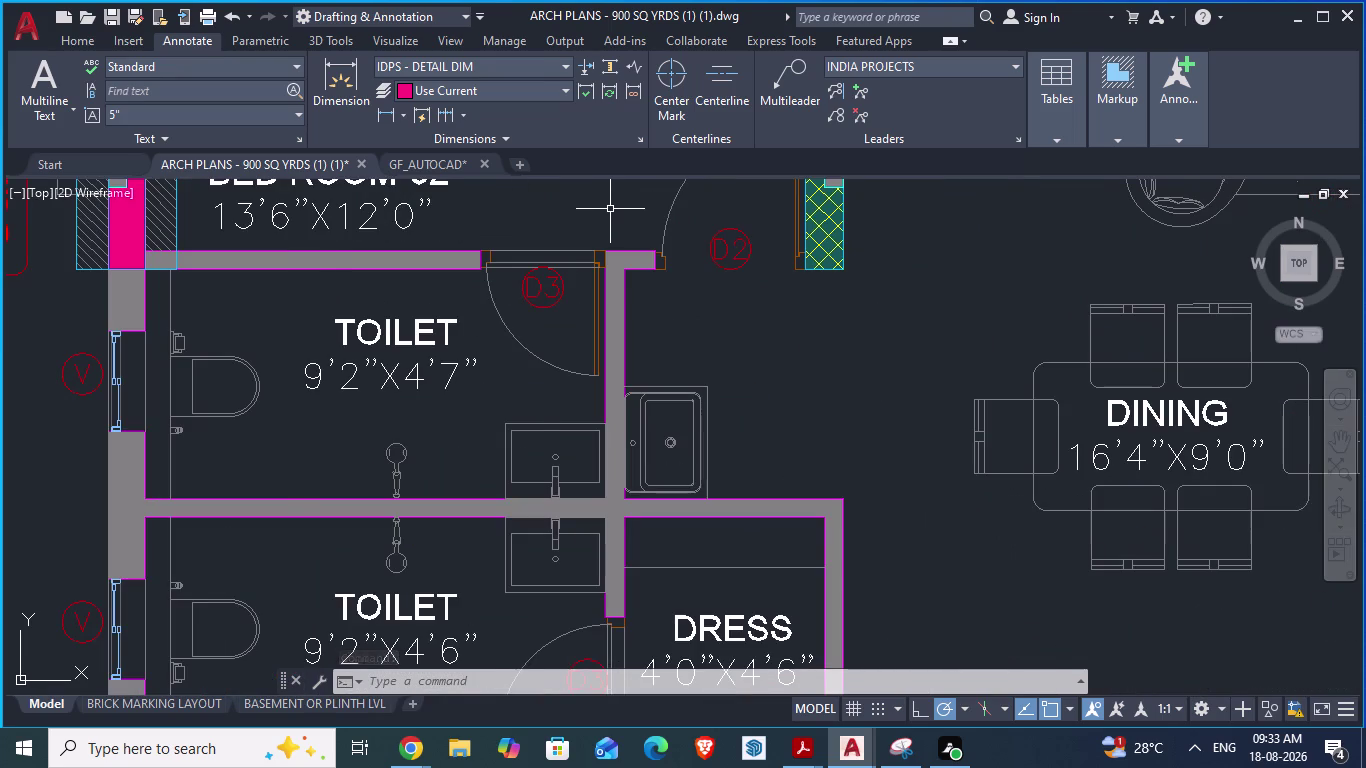
scroll(down, 3)
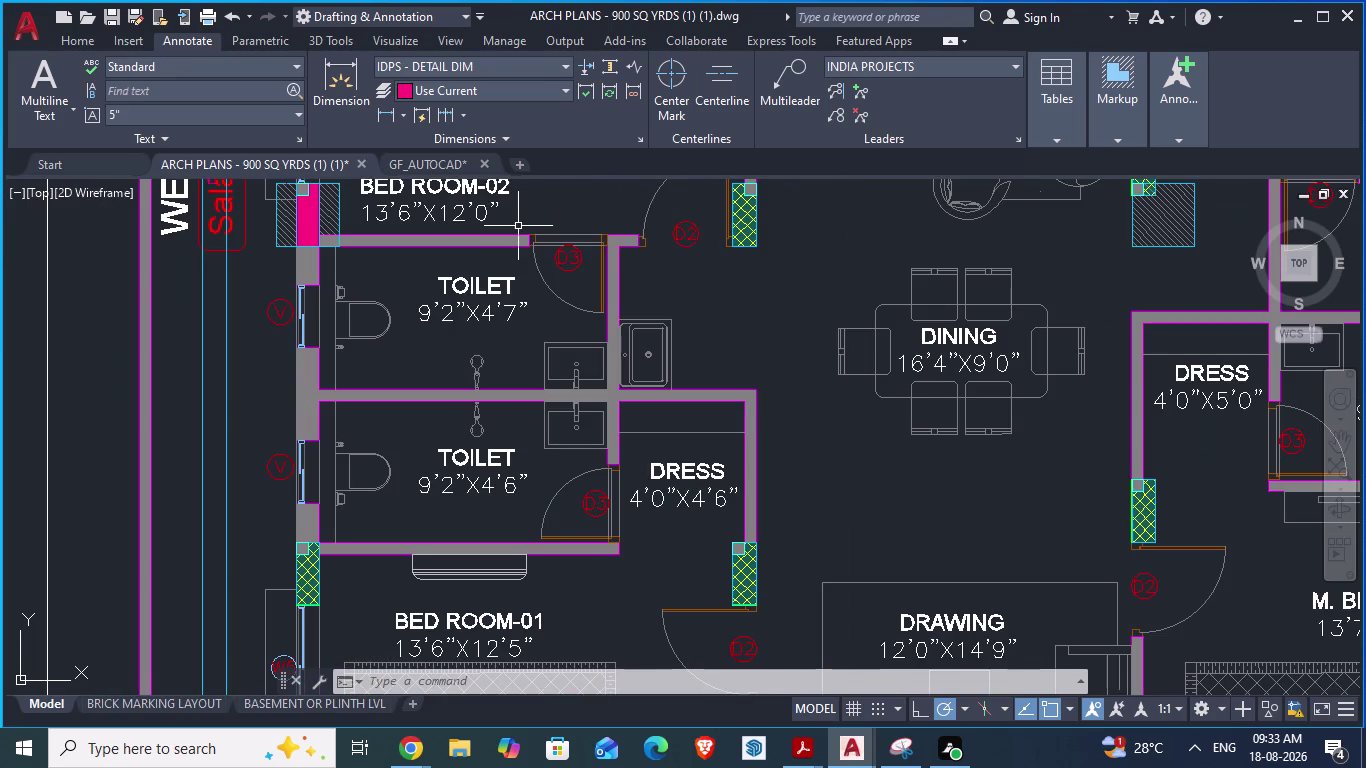
scroll(up, 3)
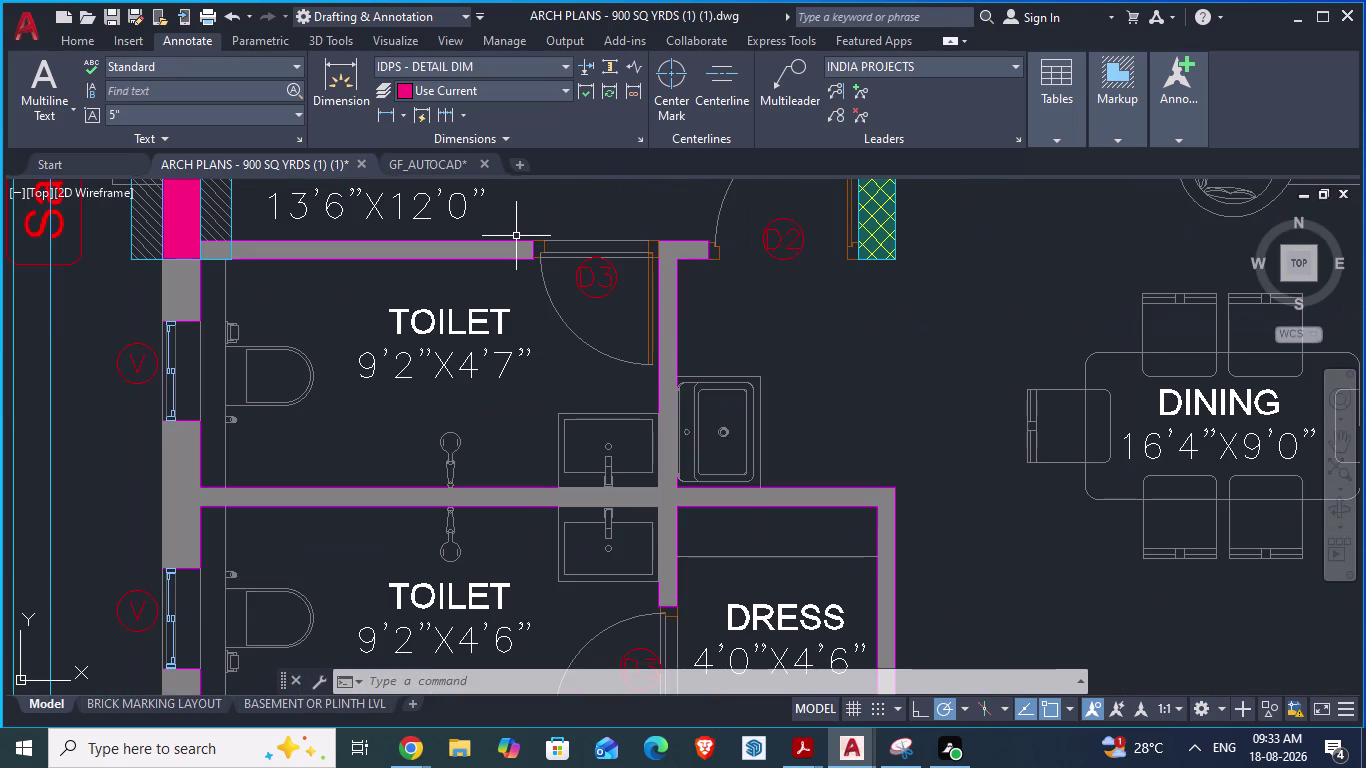
scroll(down, 3)
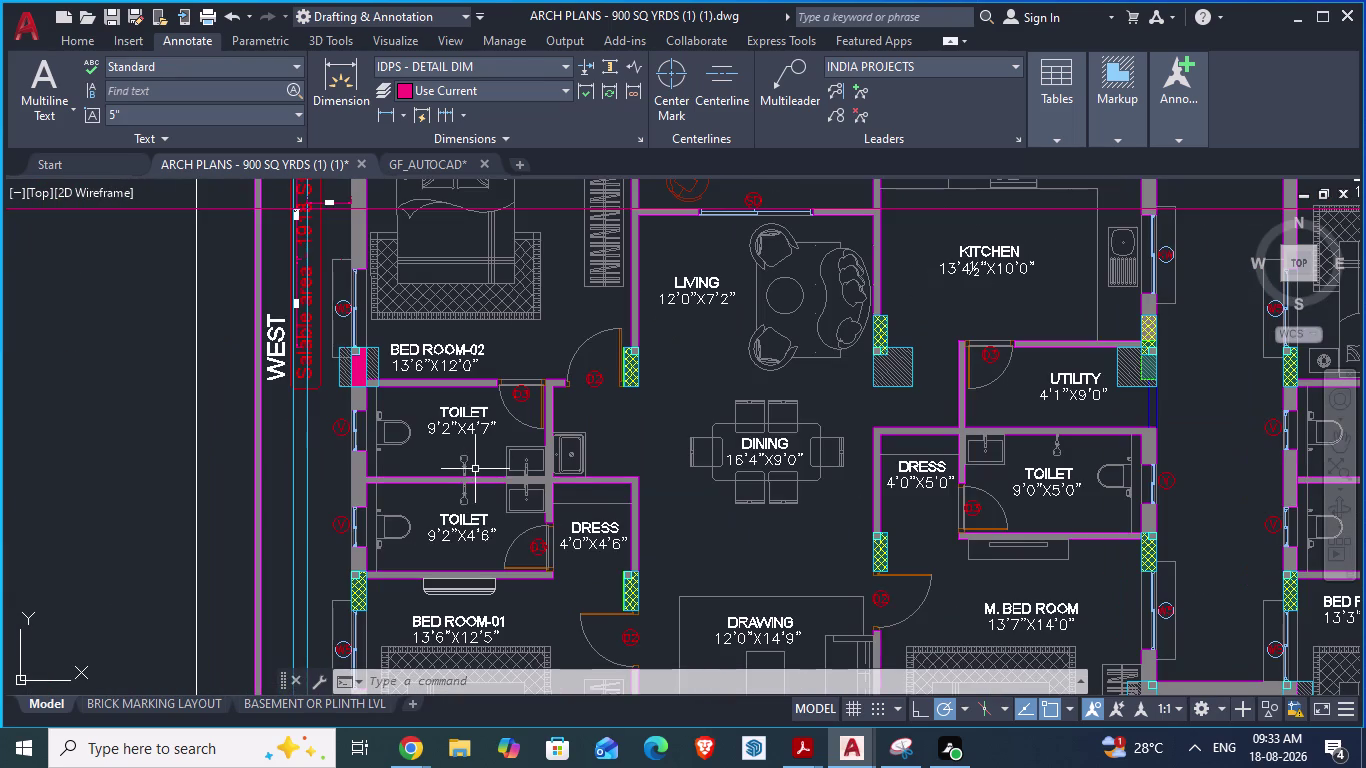
key(space)
scroll(up, 3)
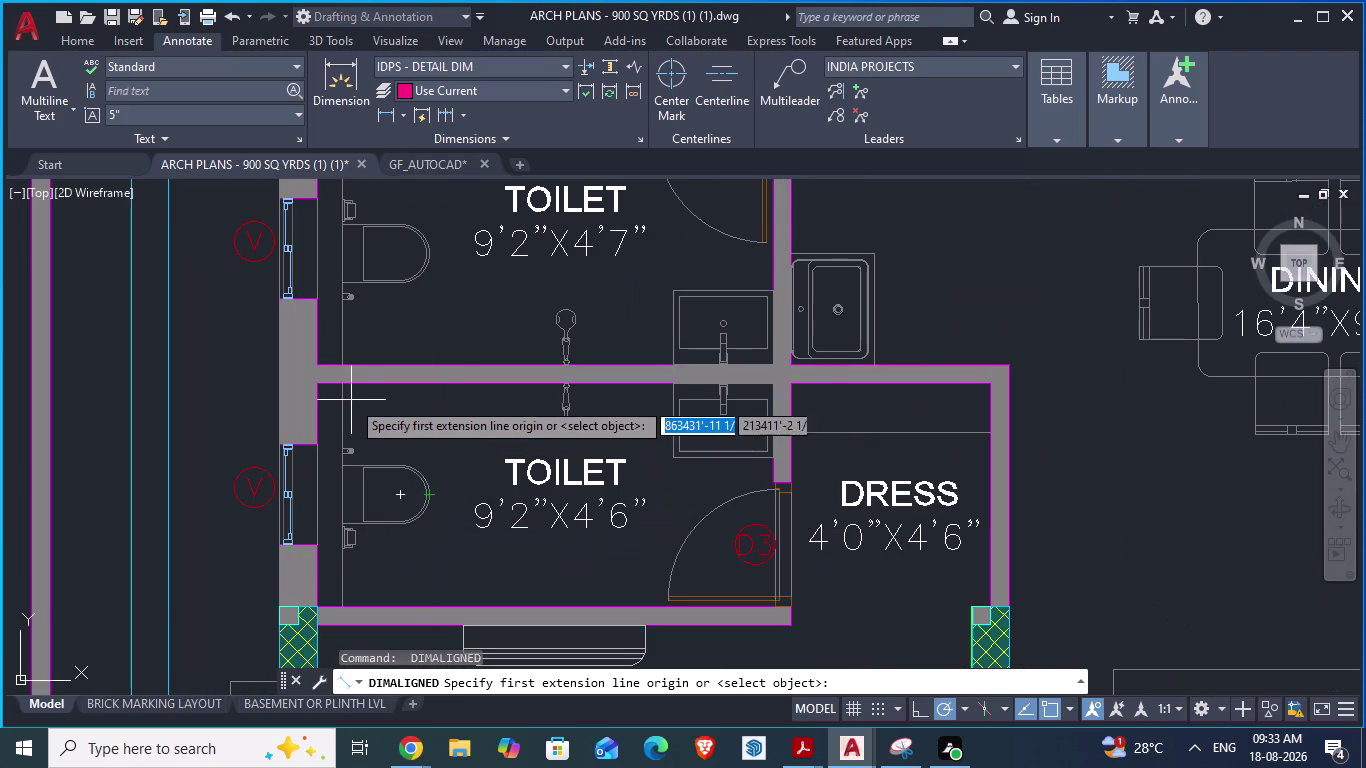
click(320, 383)
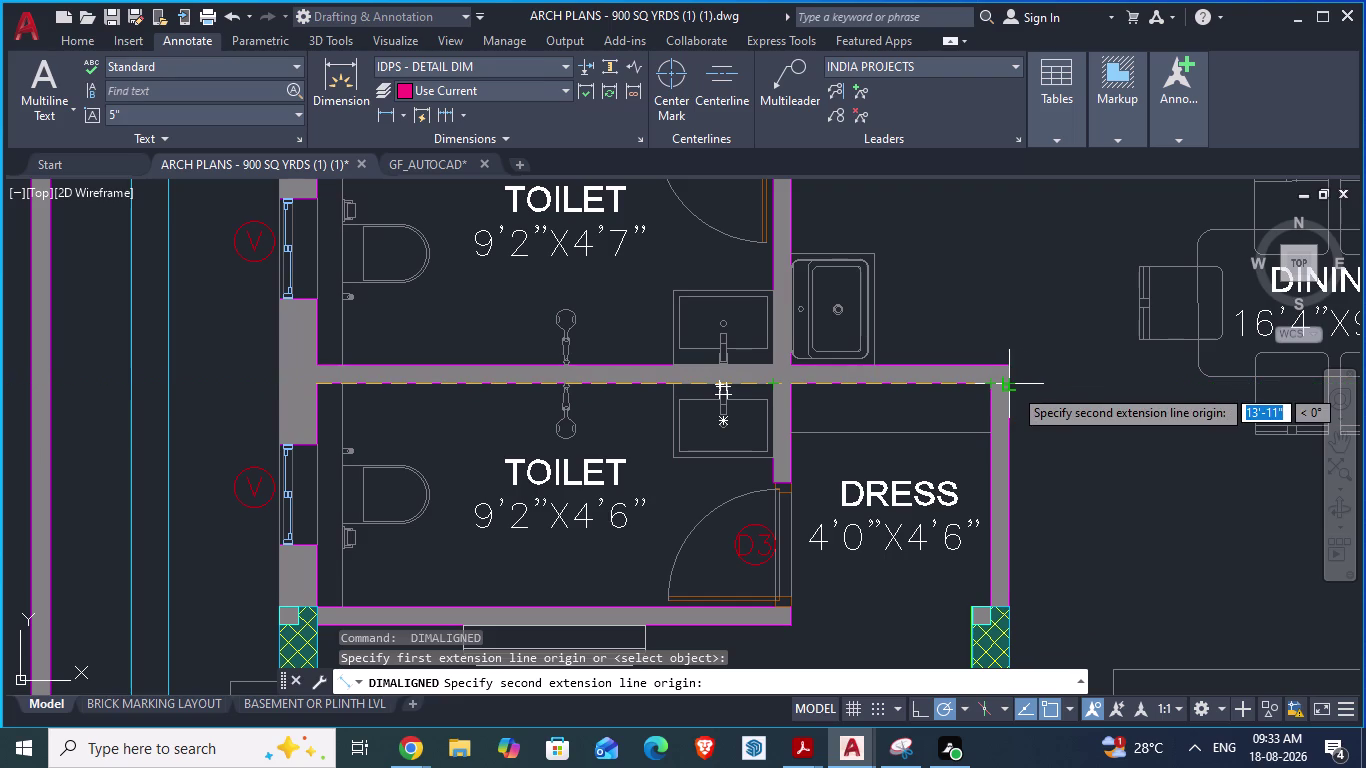
scroll(down, 3)
scroll(down, 3)
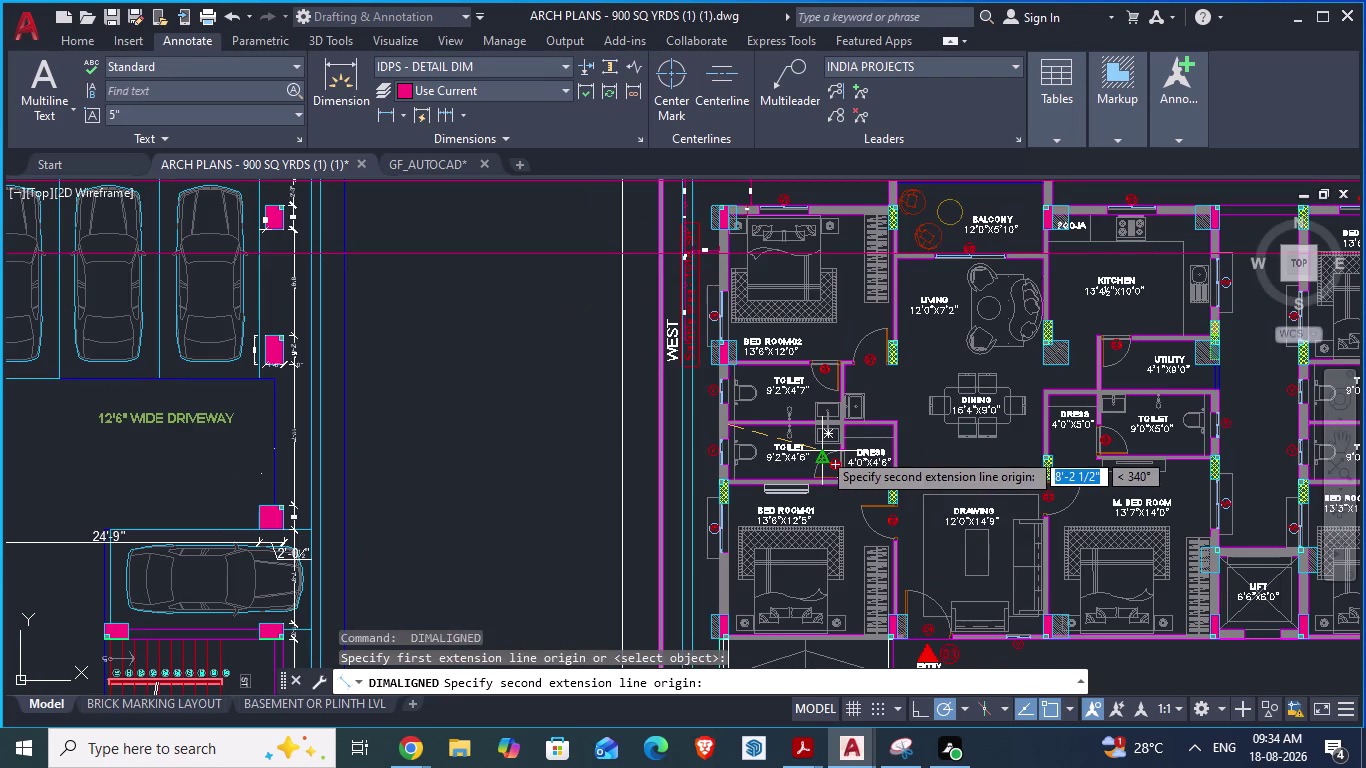
key(Escape)
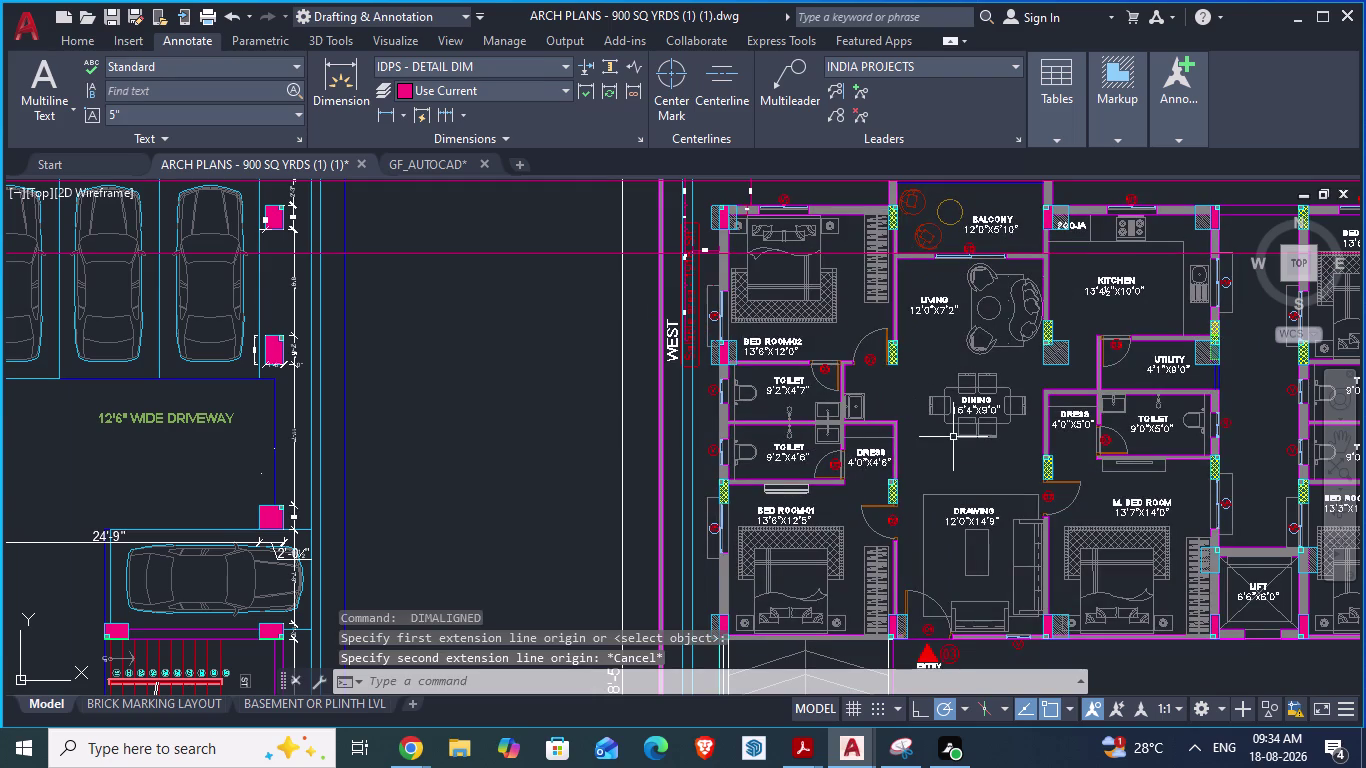
scroll(up, 3)
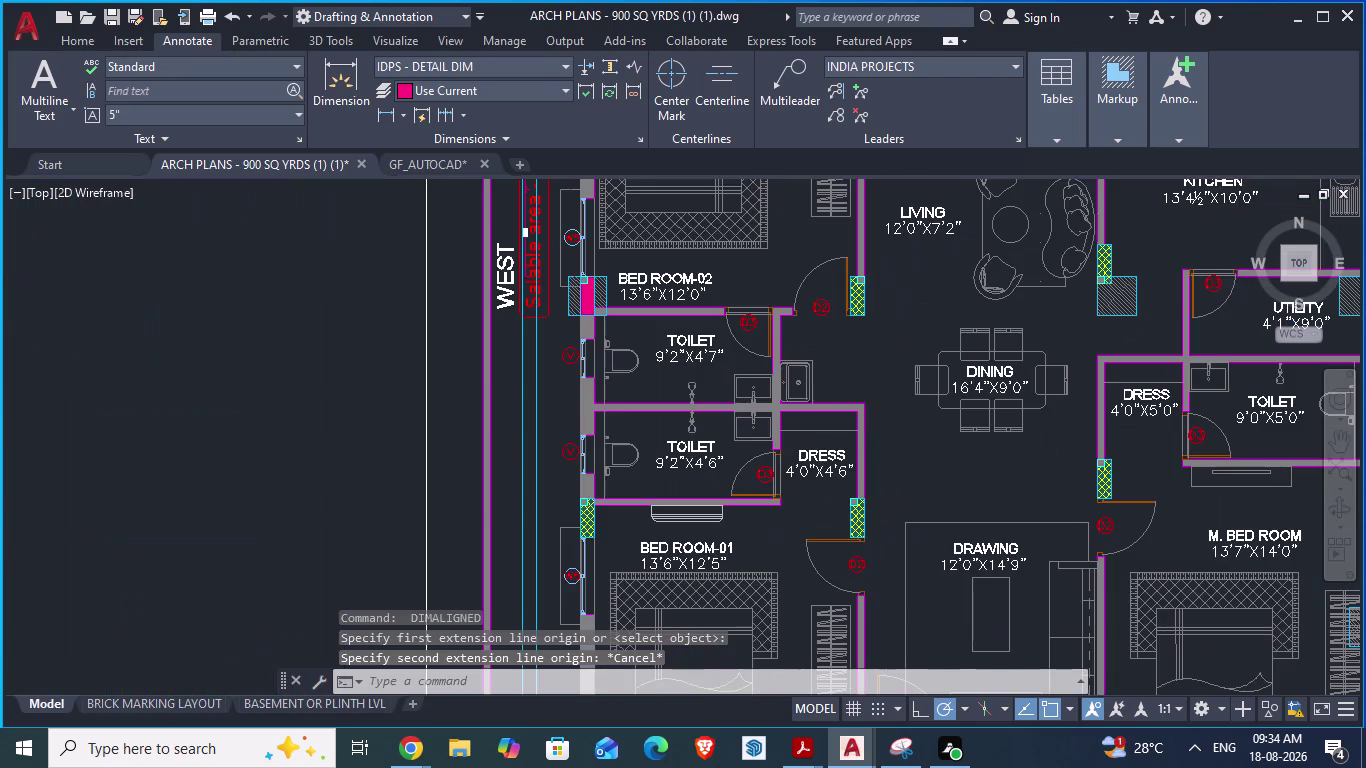
scroll(down, 3)
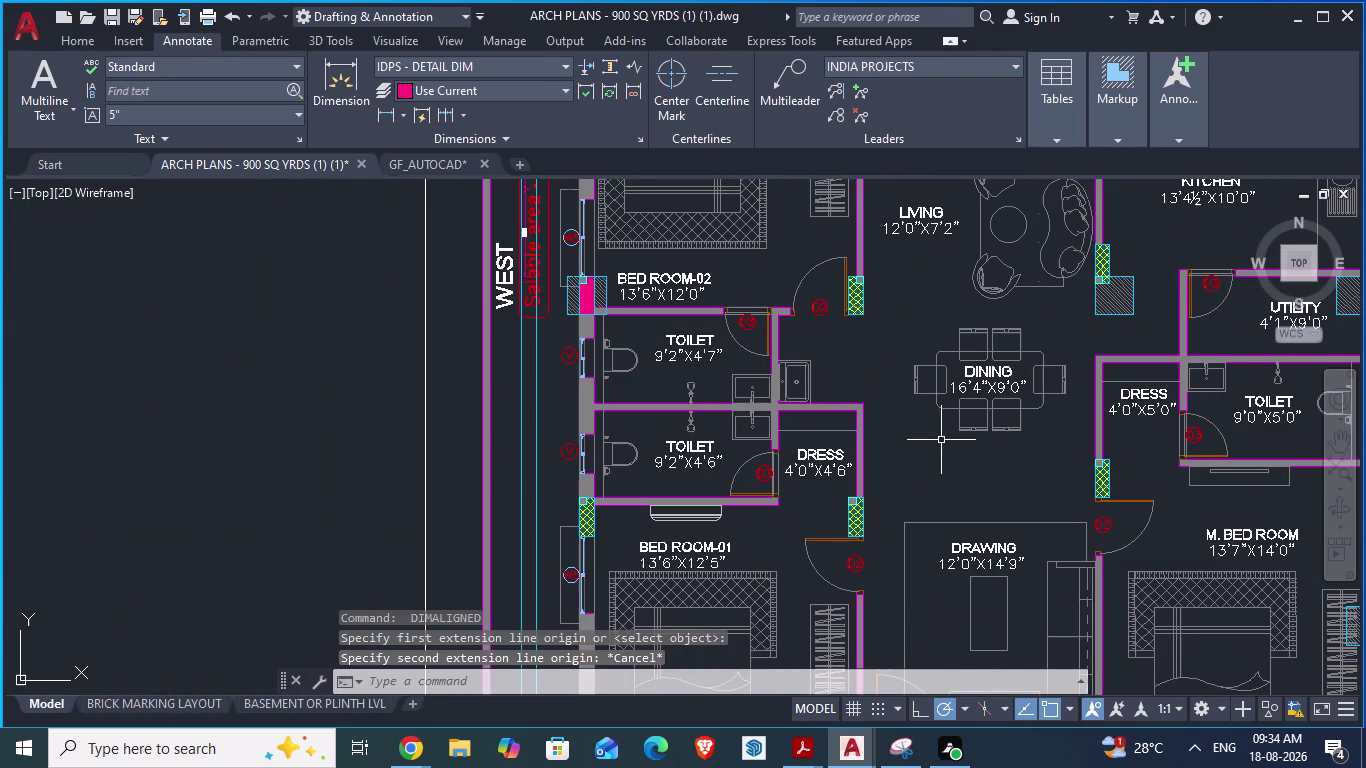
key(Escape)
scroll(down, 3)
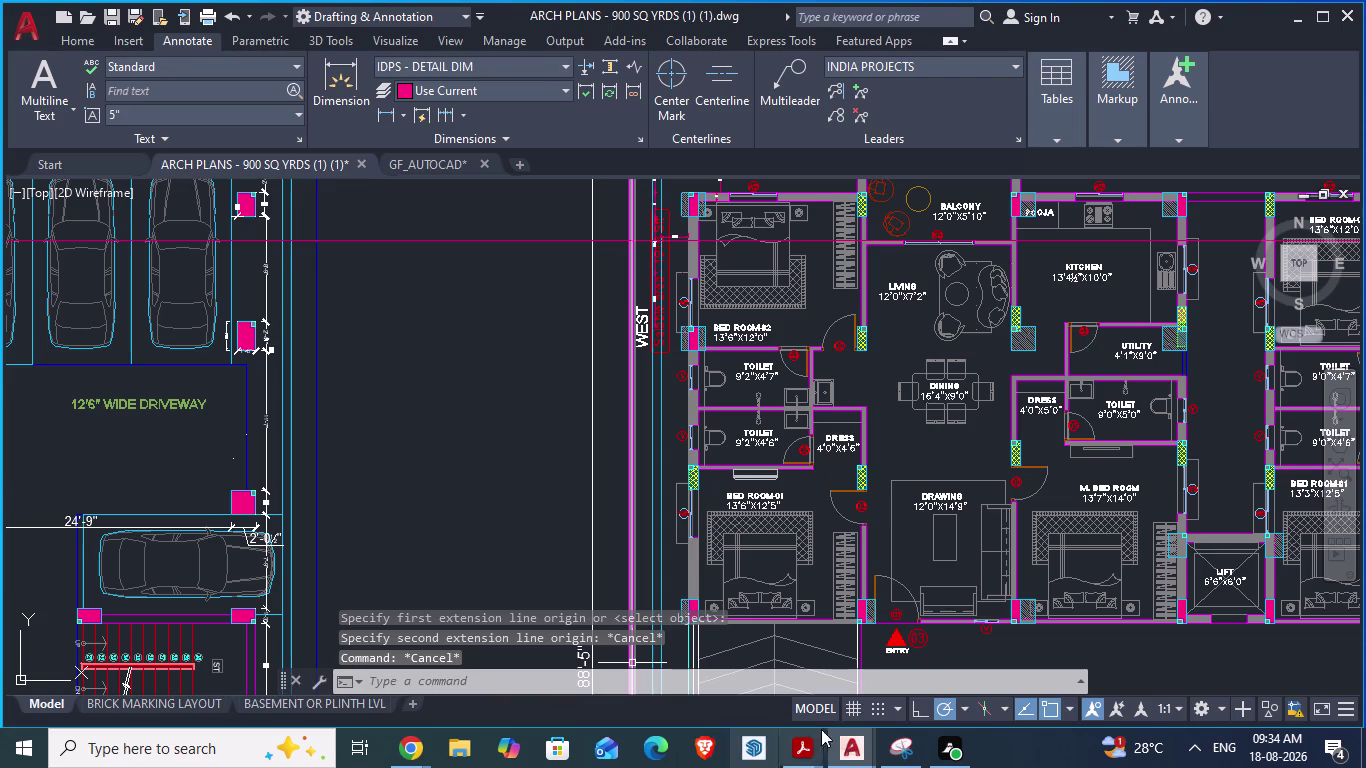
click(440, 160)
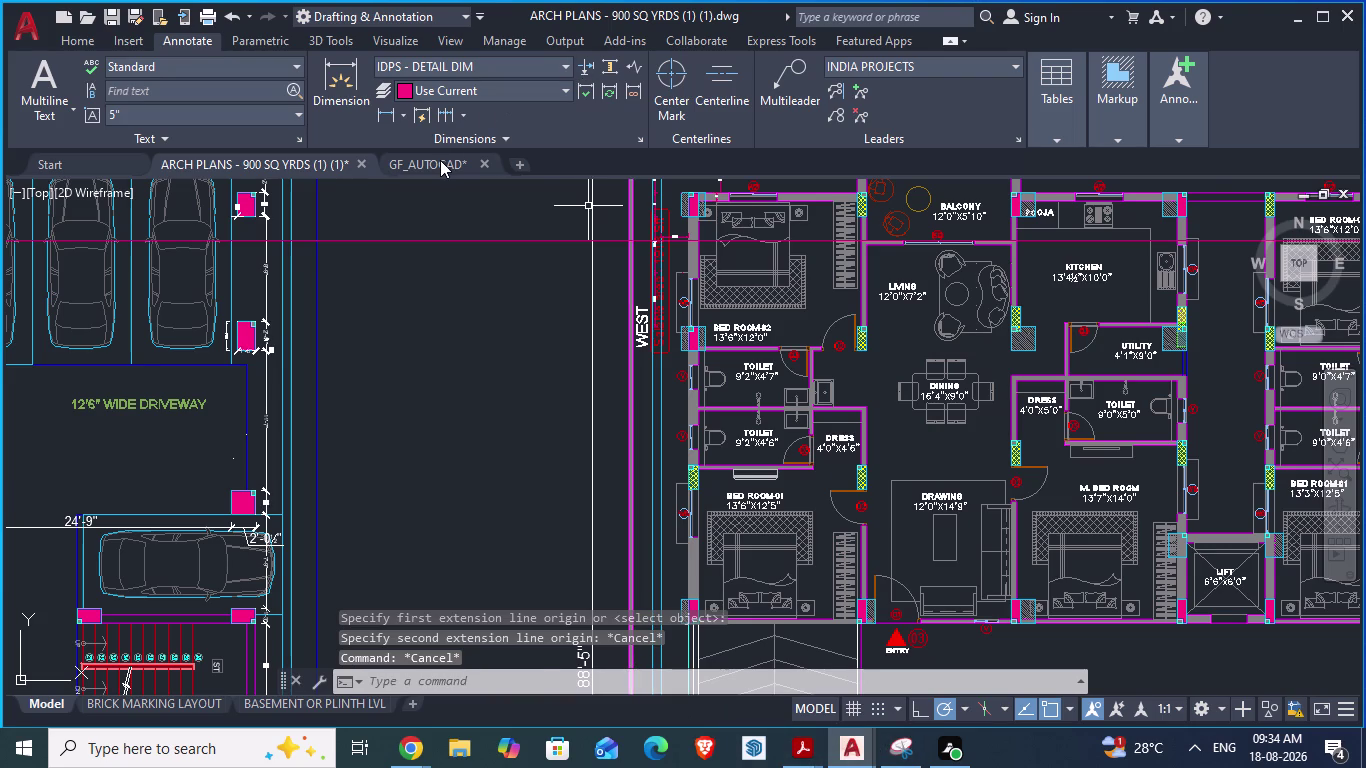
scroll(down, 3)
scroll(down, 3)
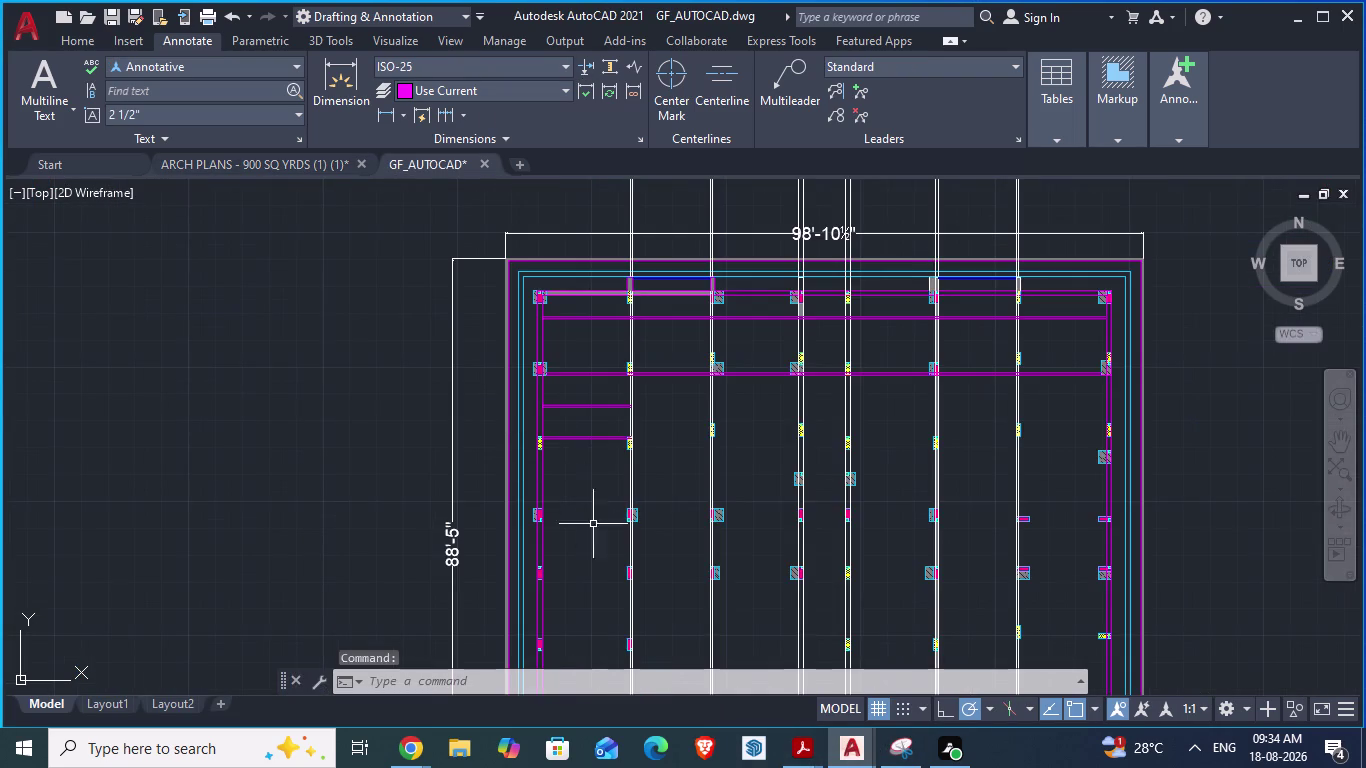
scroll(up, 3)
scroll(up, 3)
scroll(up, 3)
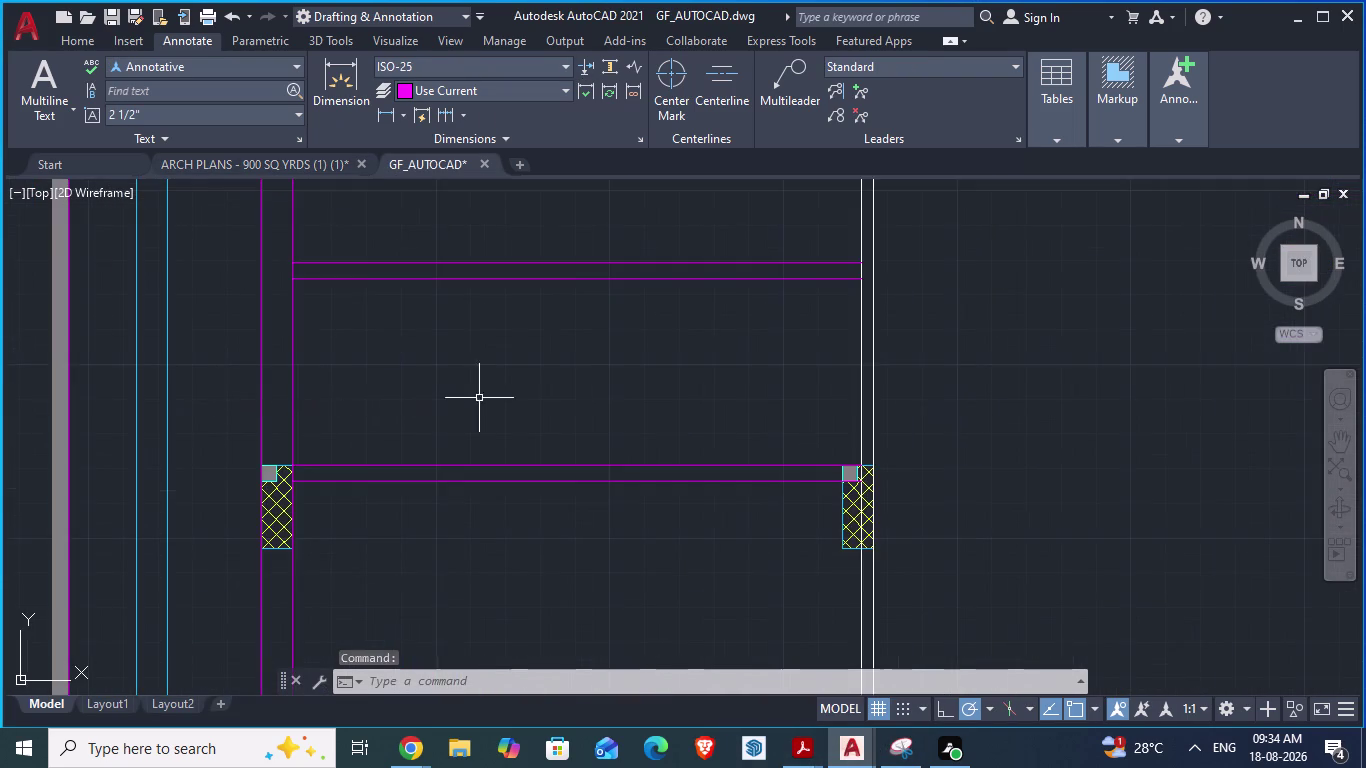
scroll(down, 3)
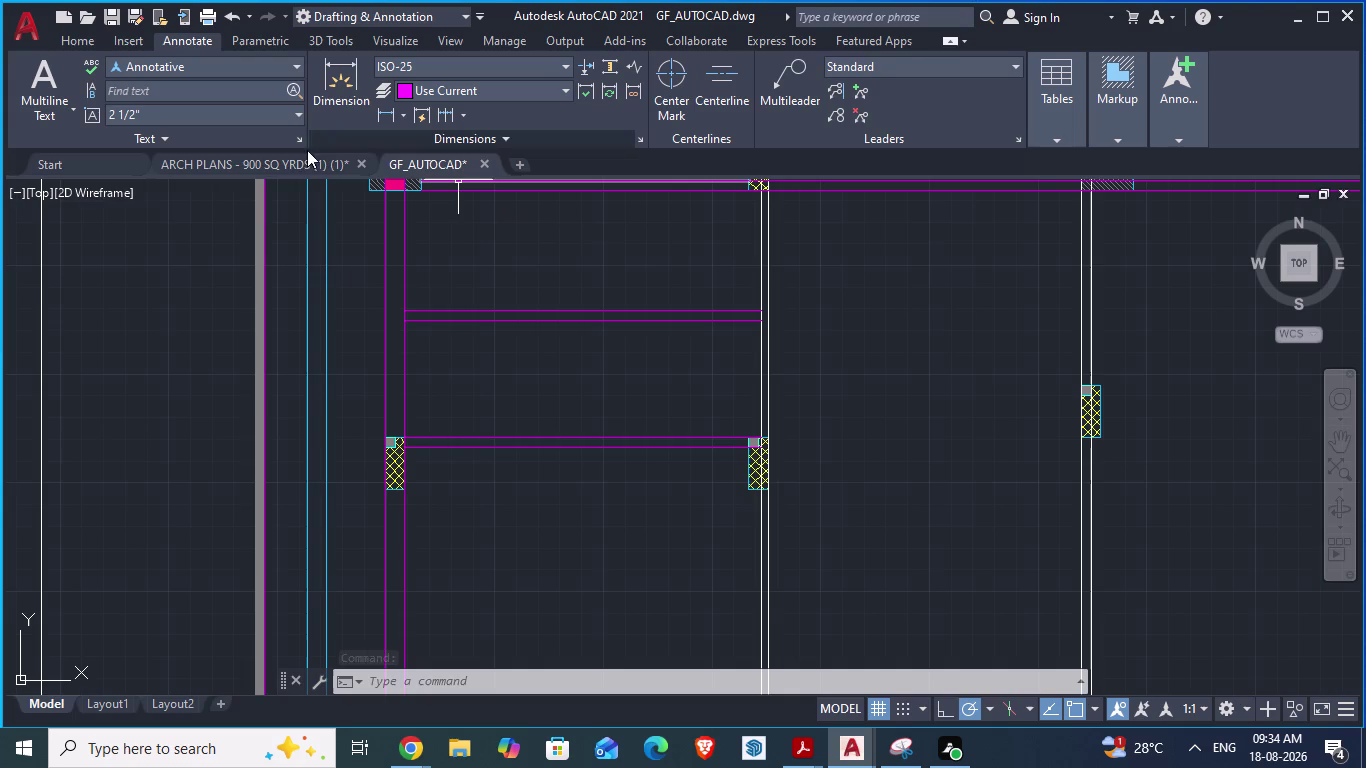
click(291, 161)
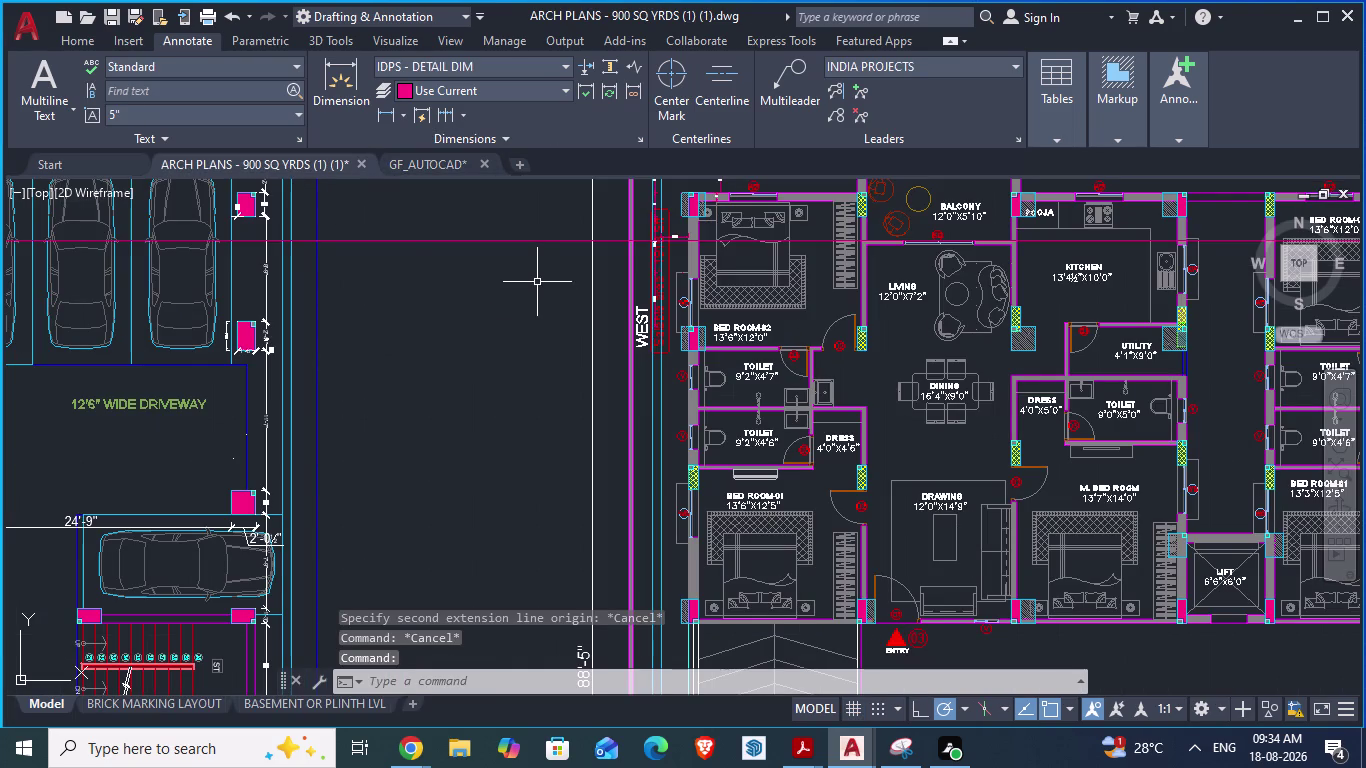
scroll(up, 3)
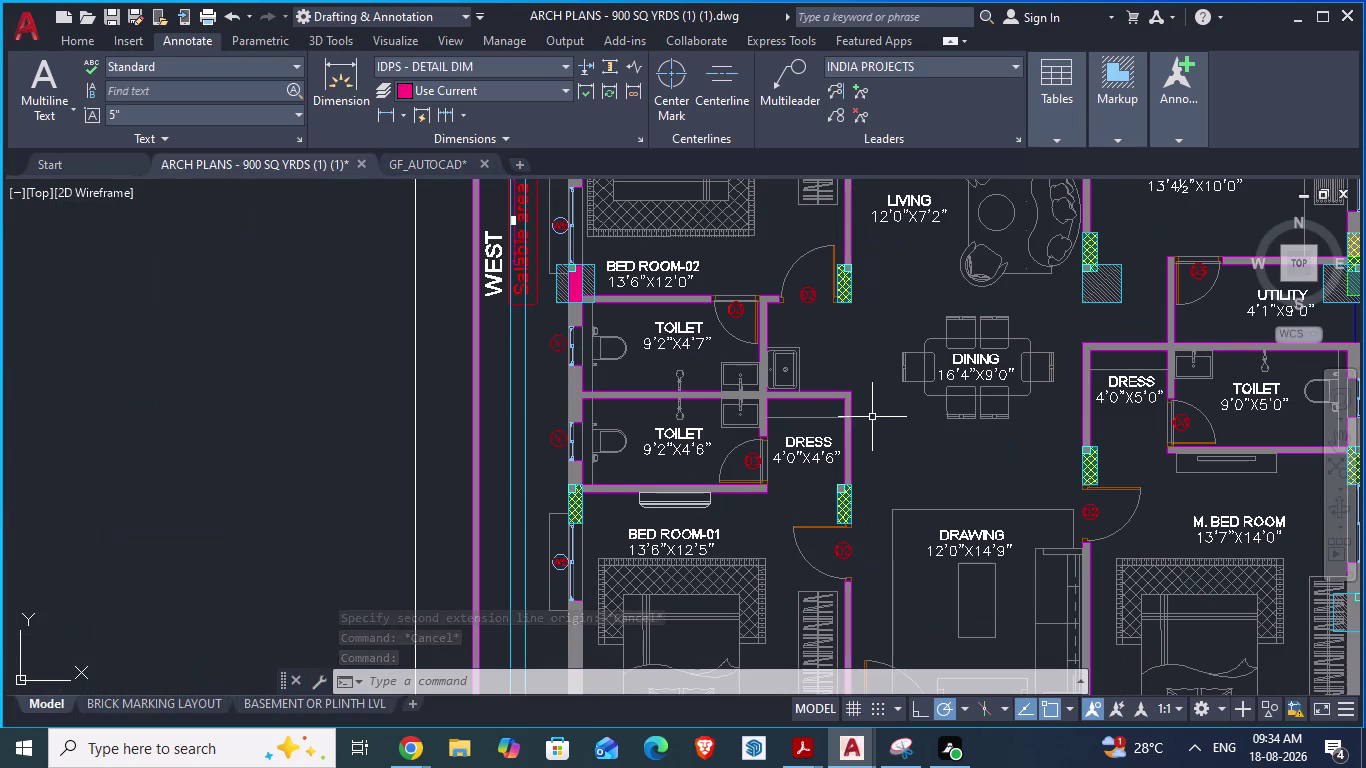
scroll(down, 3)
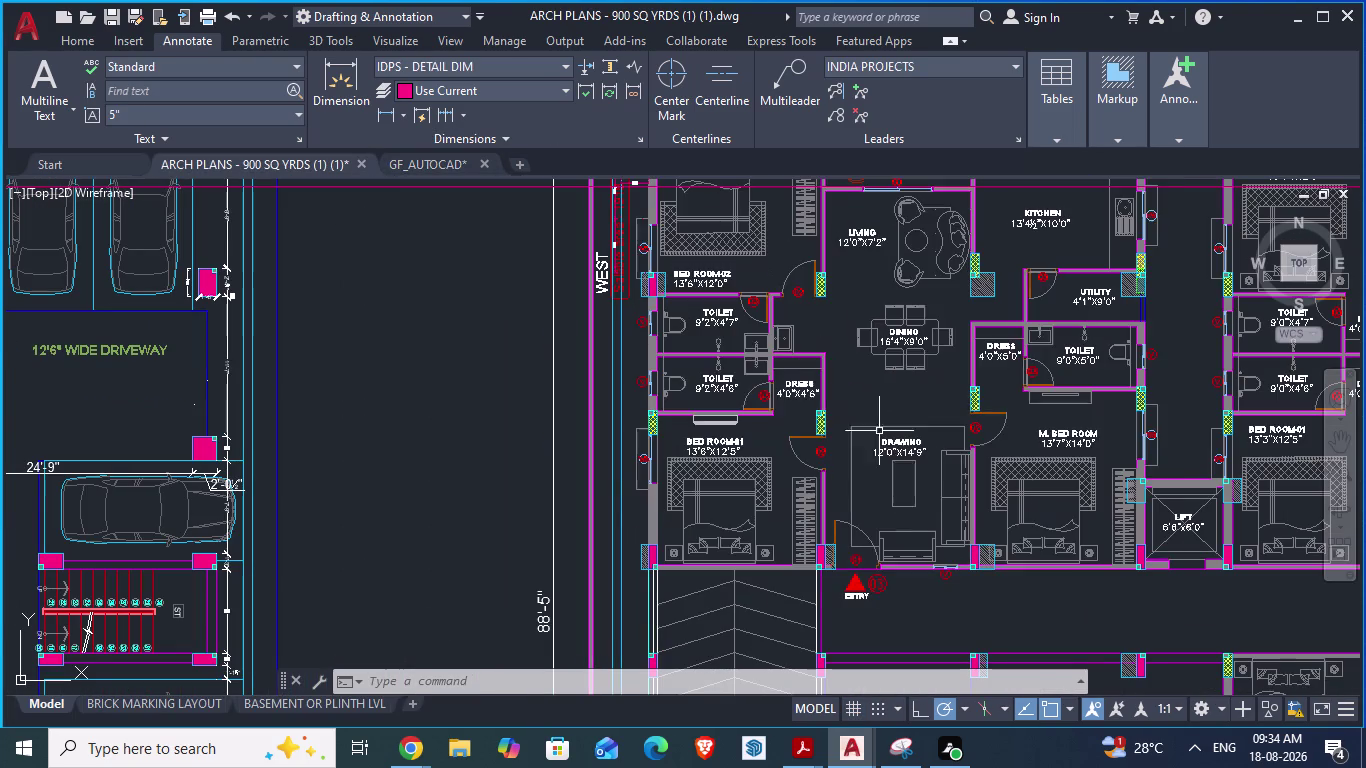
scroll(up, 3)
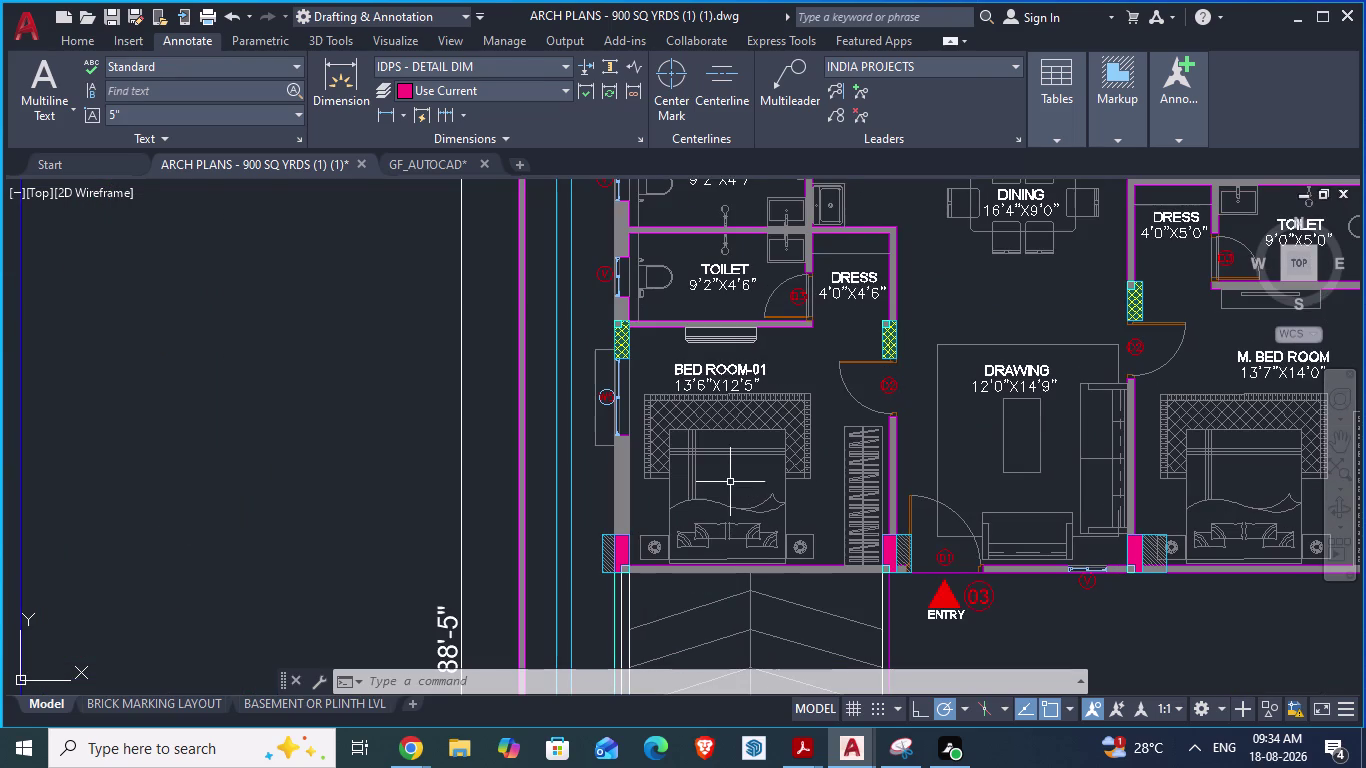
key(space)
scroll(up, 3)
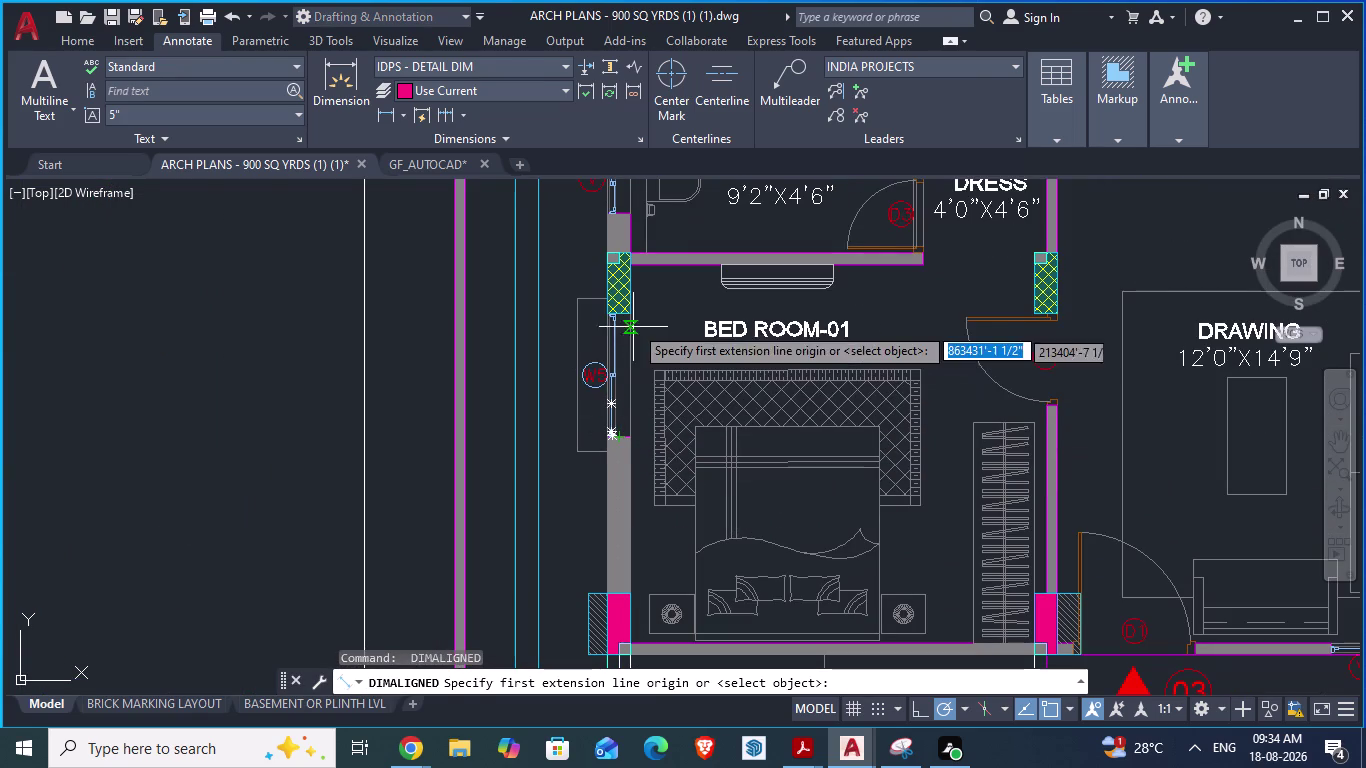
click(635, 267)
scroll(down, 3)
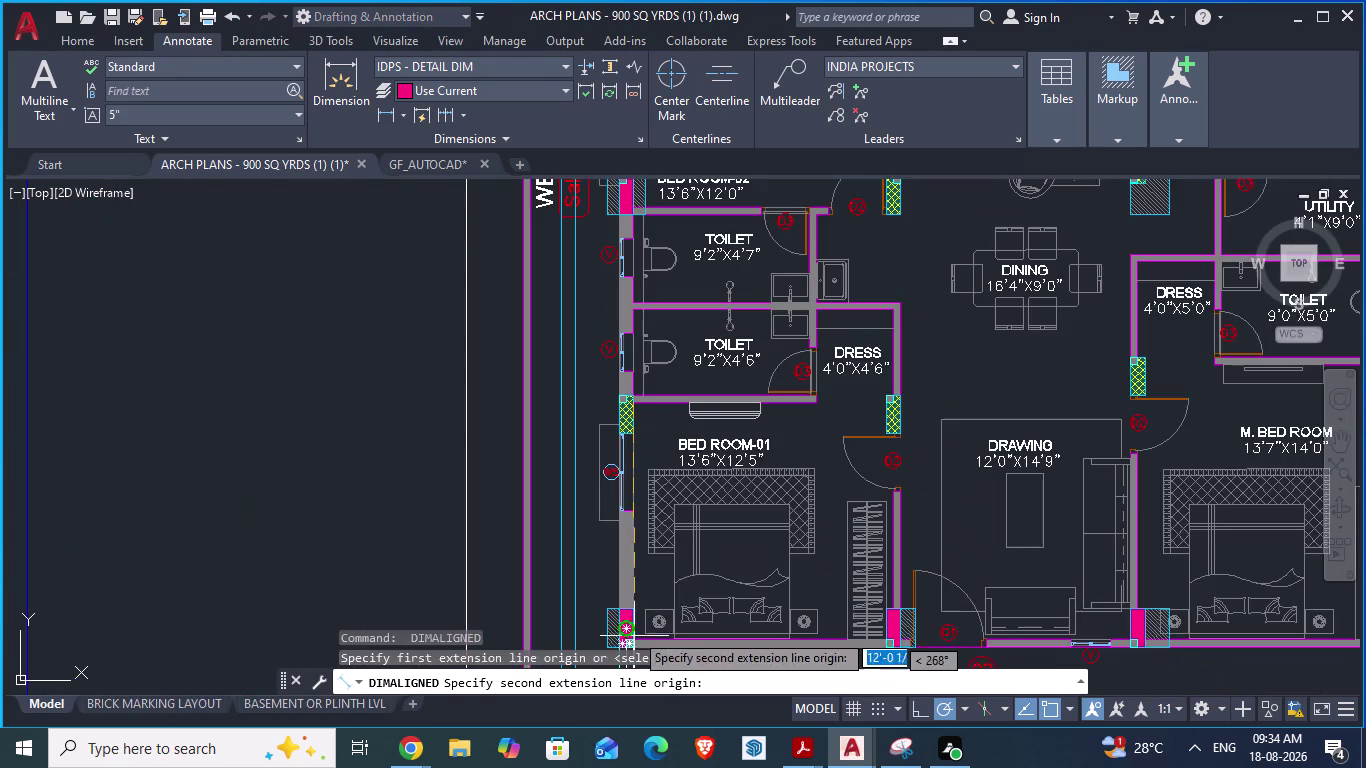
scroll(down, 3)
scroll(up, 3)
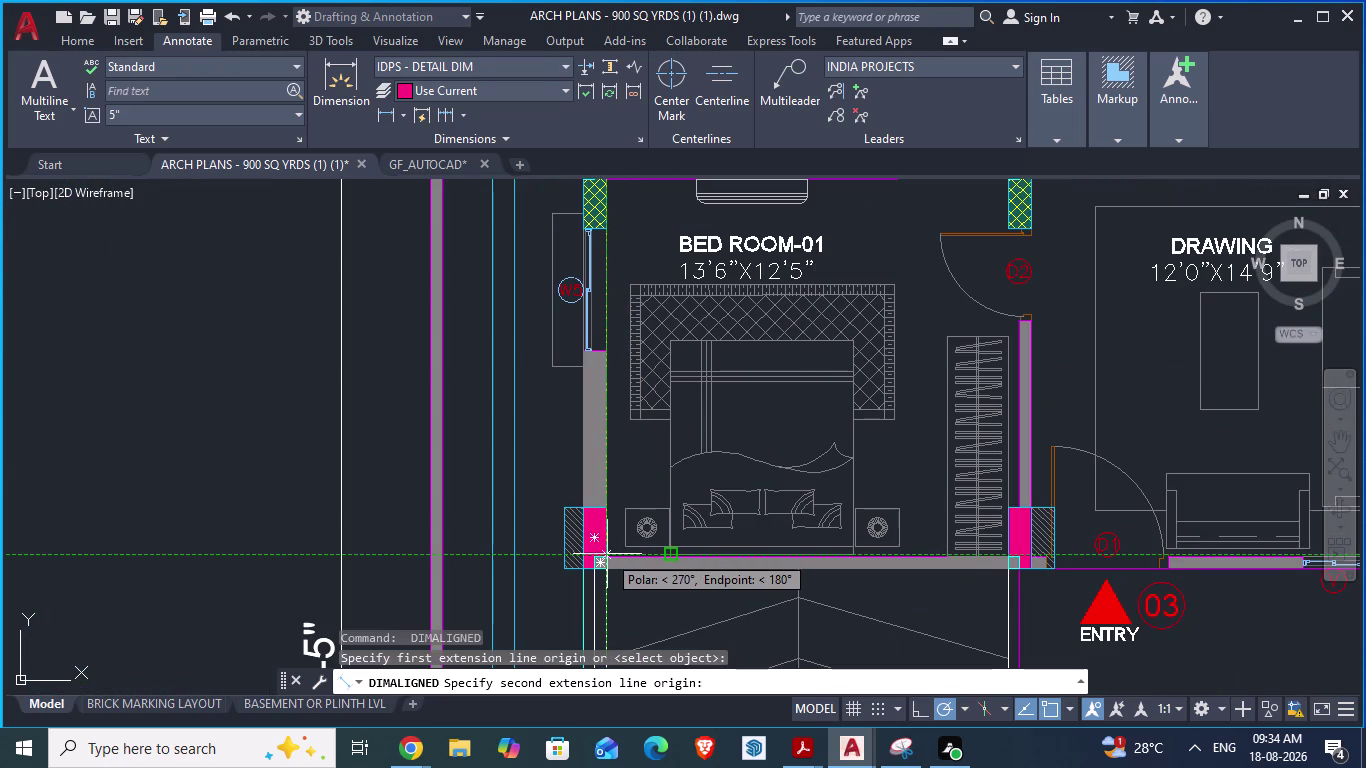
scroll(up, 3)
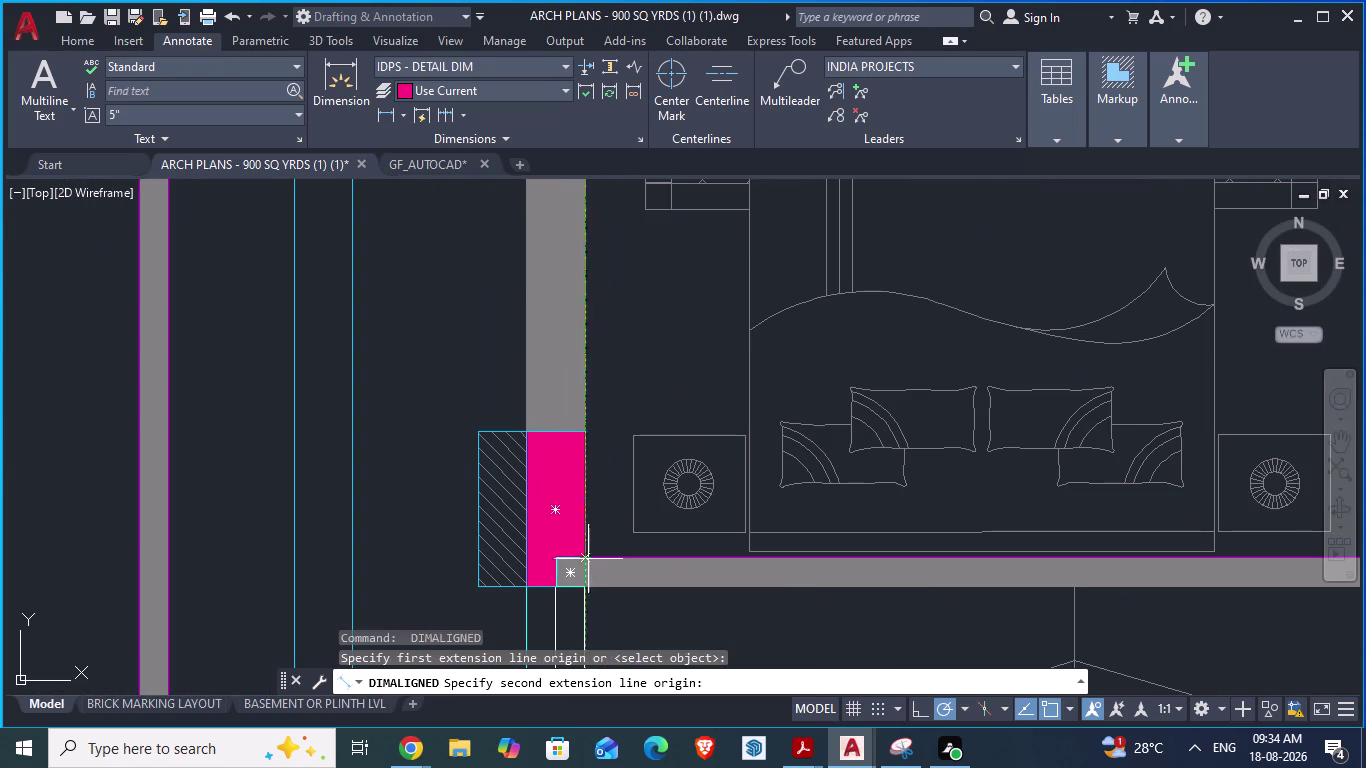
key(Escape)
scroll(down, 3)
key(space)
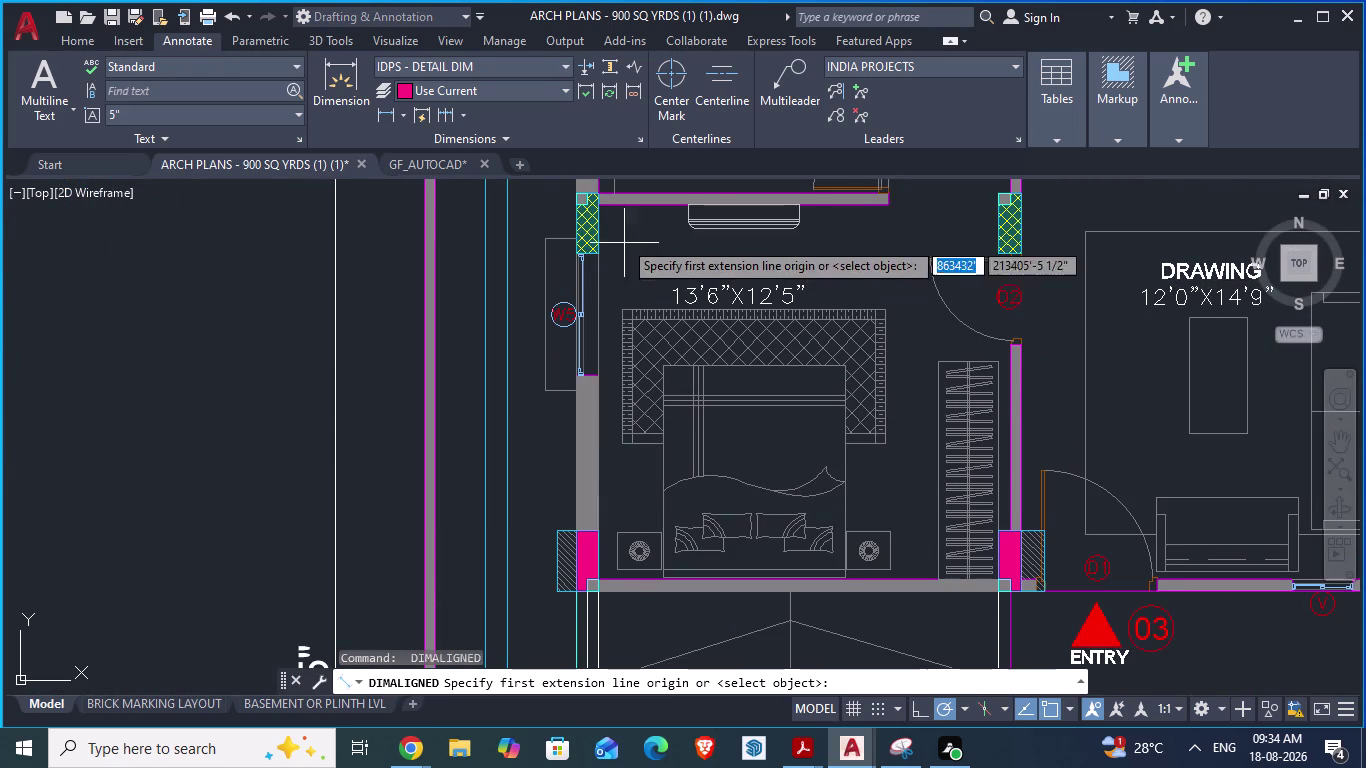
click(603, 206)
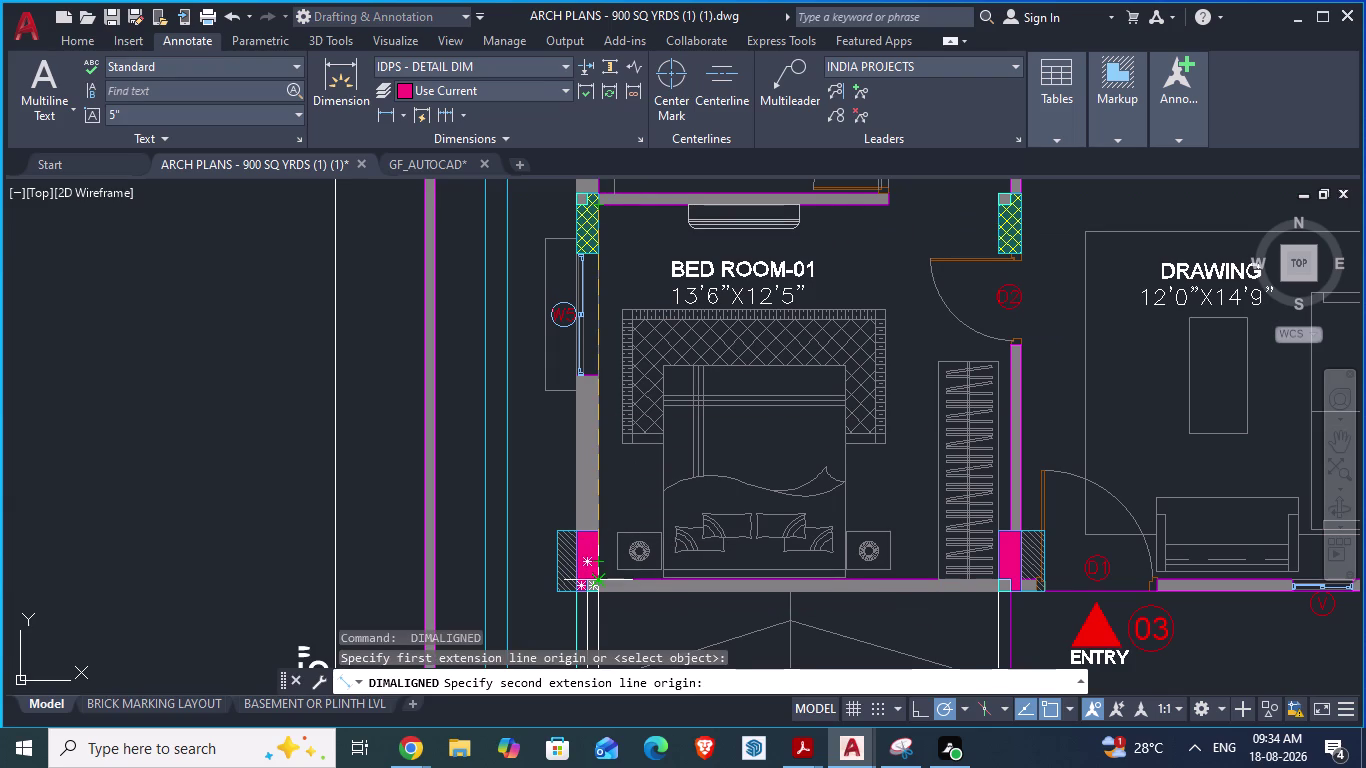
key(Escape)
Back in GF_AUTOCAD, try a 12'4.5" wall offset, then undo the wrongly spaced copy.
click(395, 160)
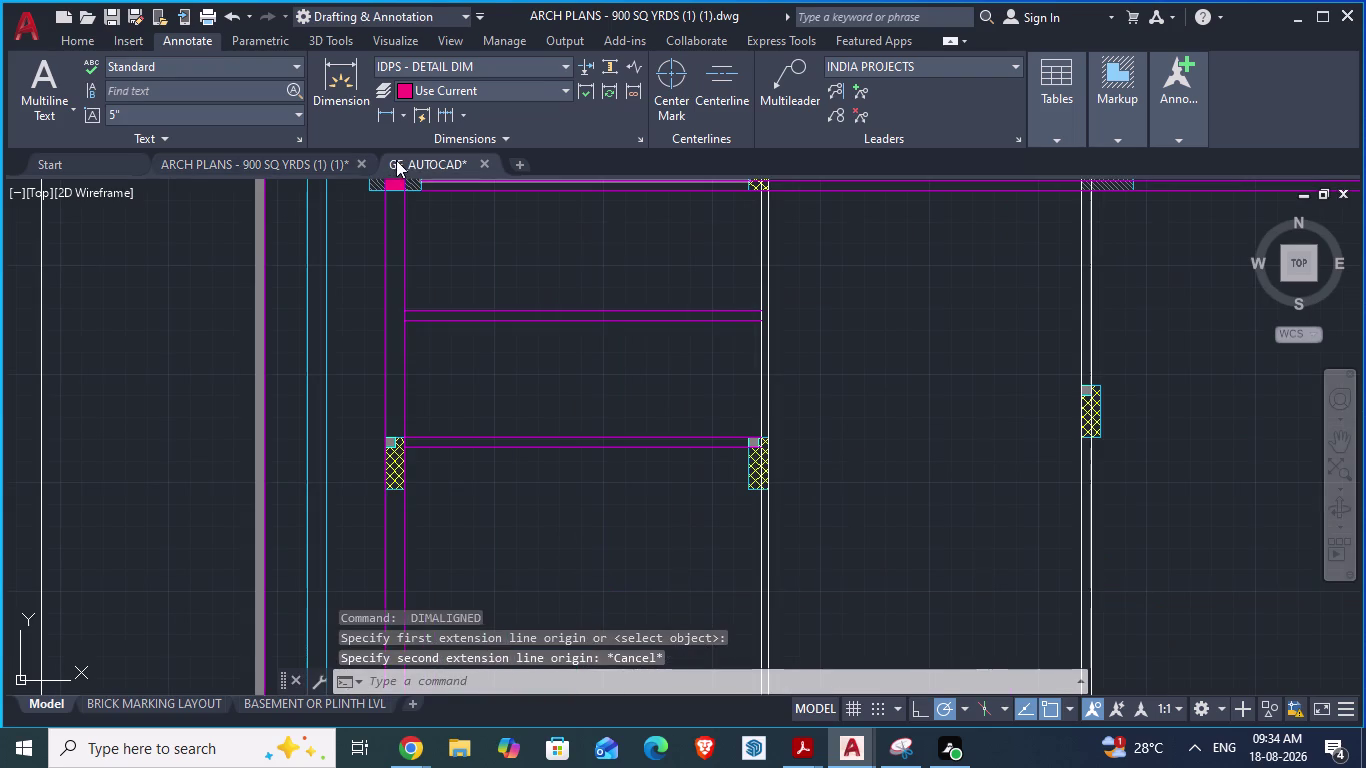
scroll(down, 3)
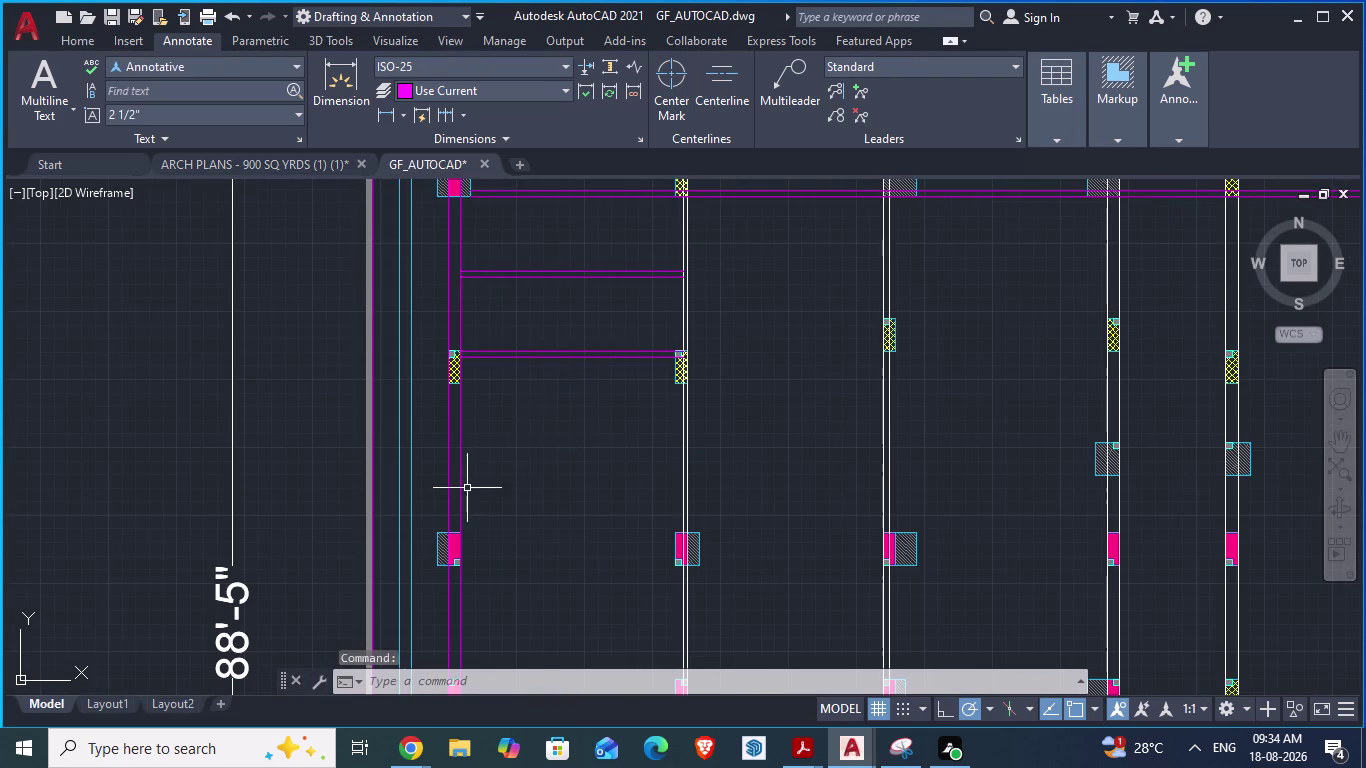
scroll(up, 3)
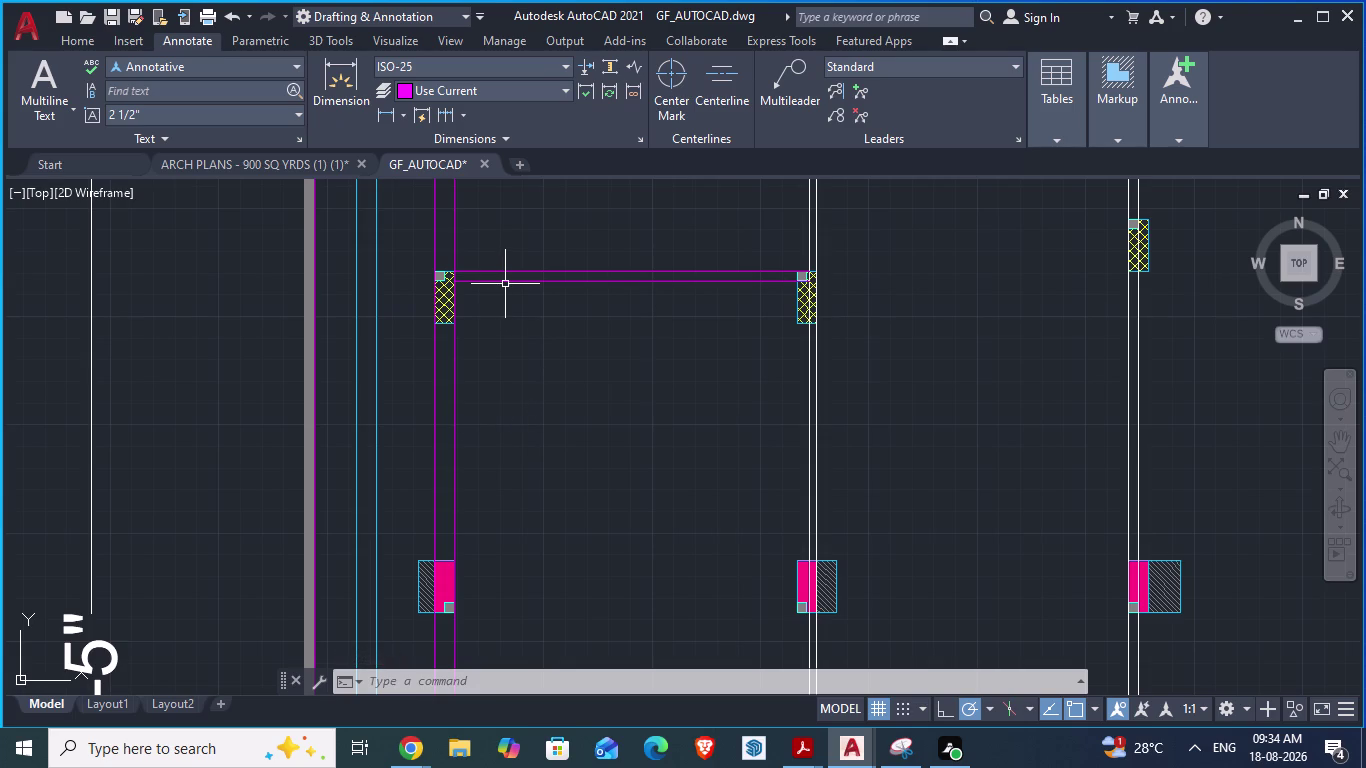
key(o)
key(Return)
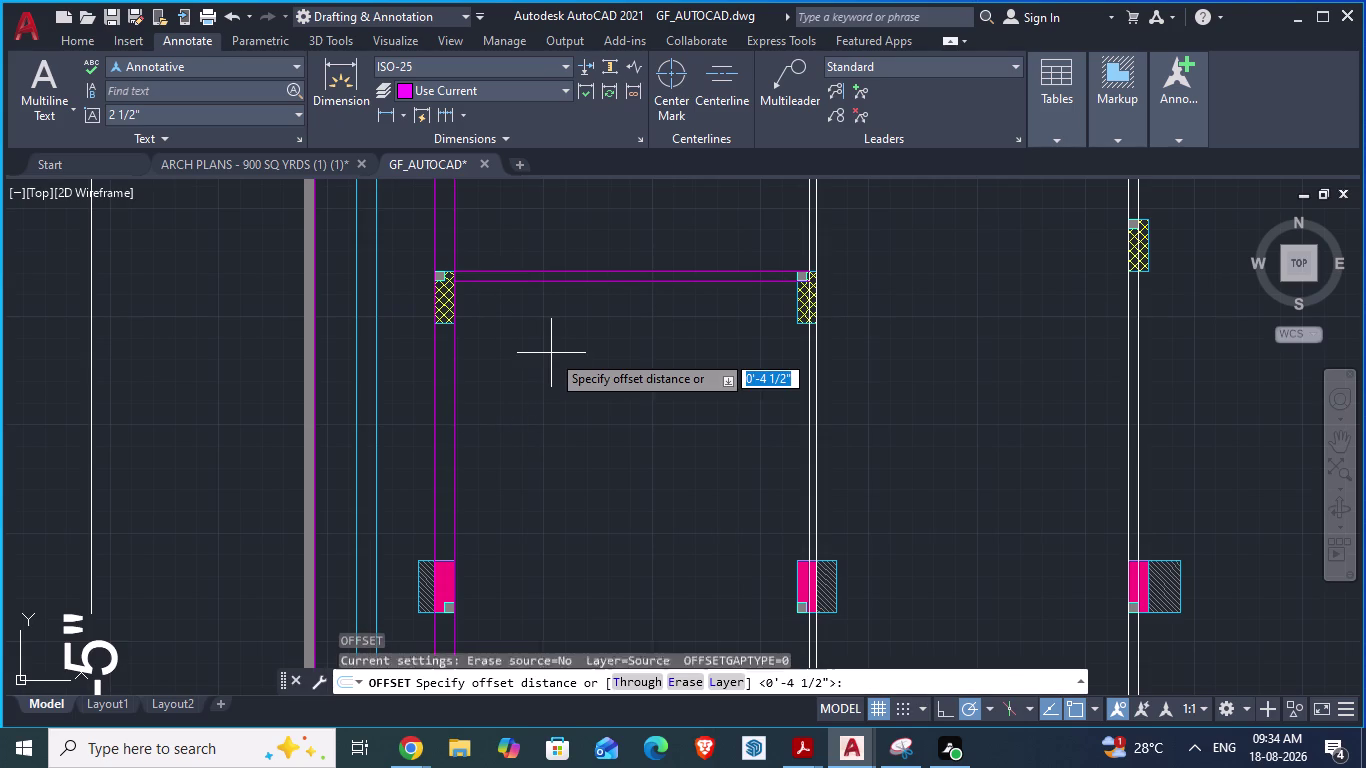
text(12')
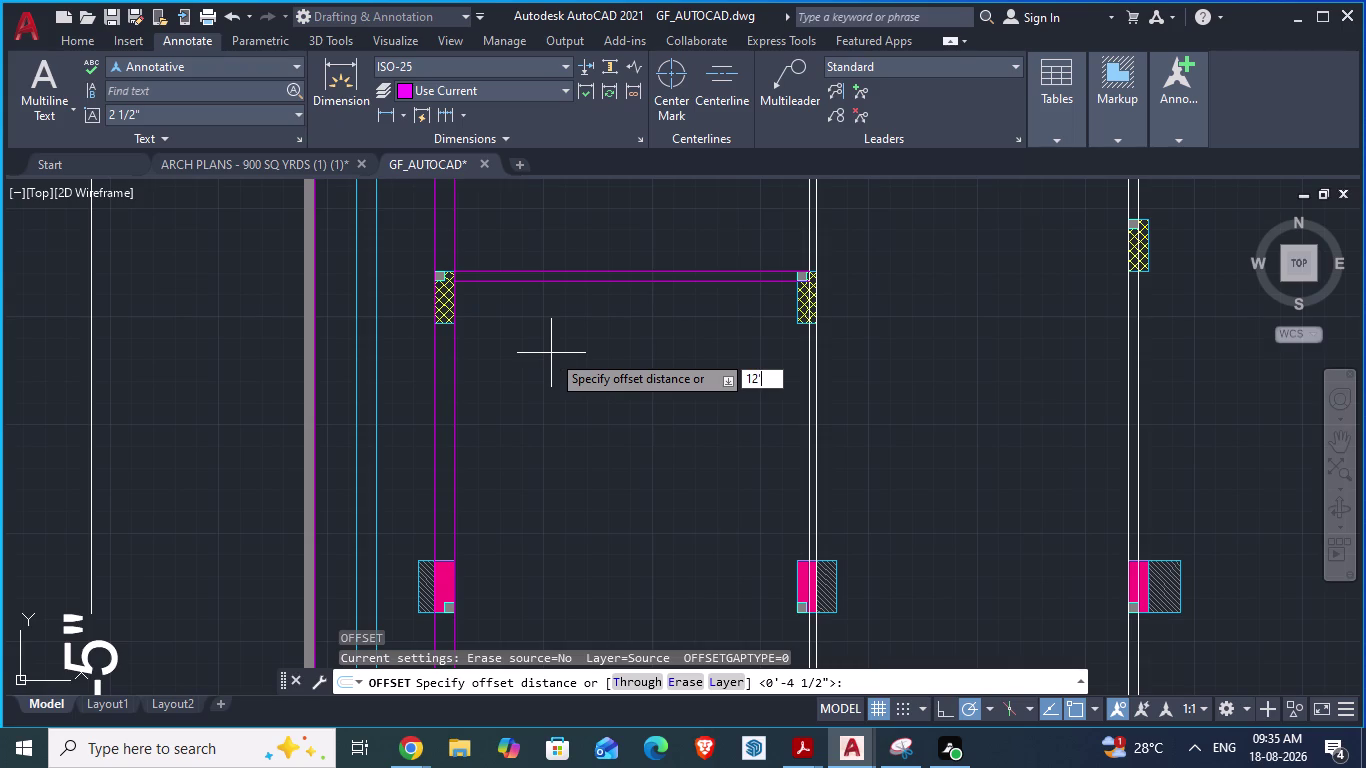
text(4.5")
key(shift+Up)
key(Return)
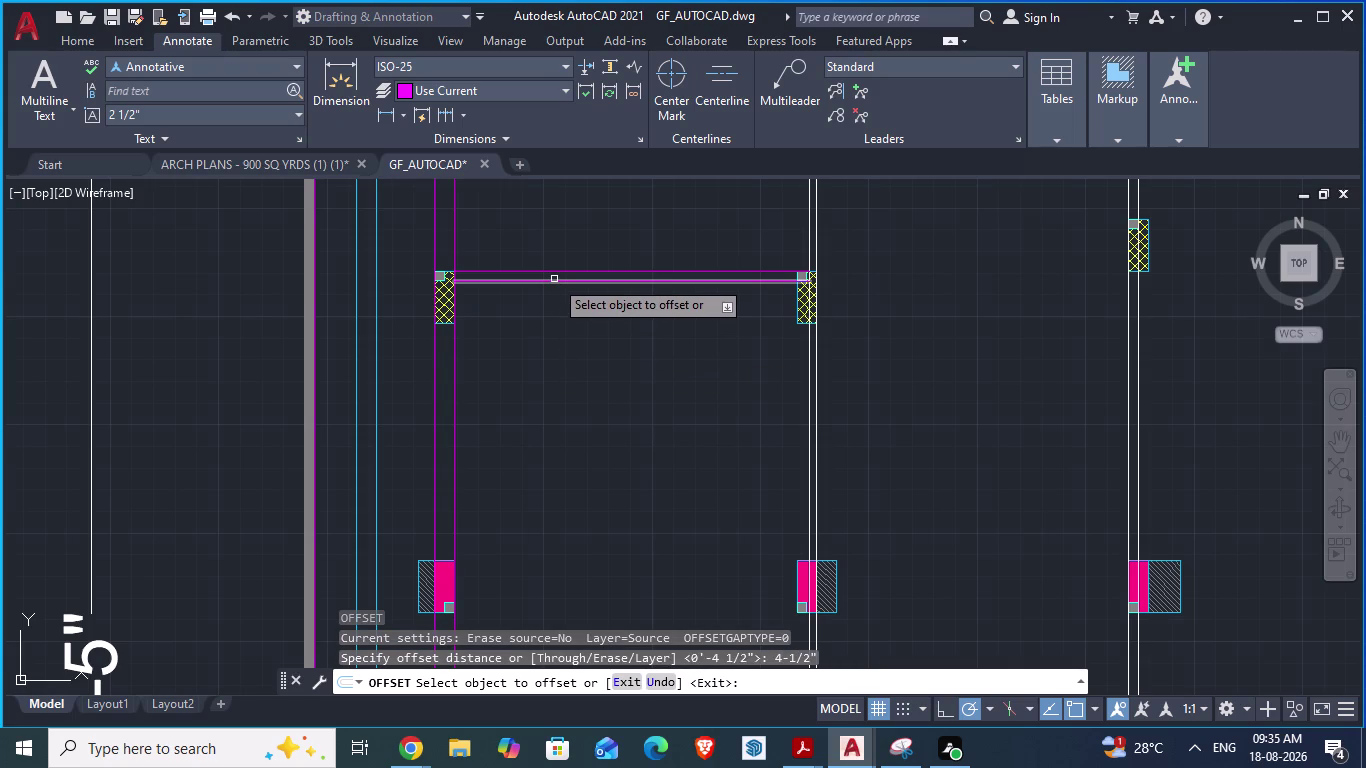
click(555, 283)
click(499, 587)
scroll(down, 3)
key(ctrl+z)
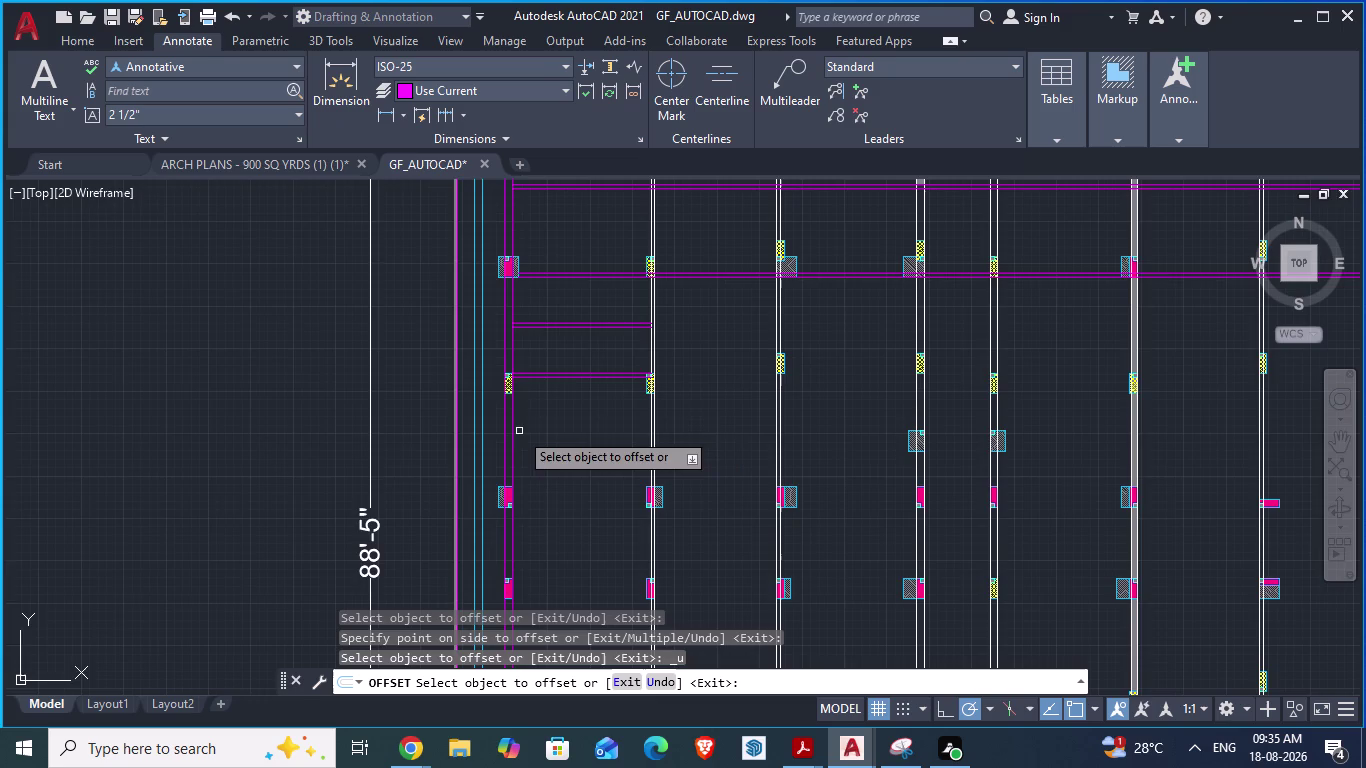
scroll(up, 3)
key(Escape)
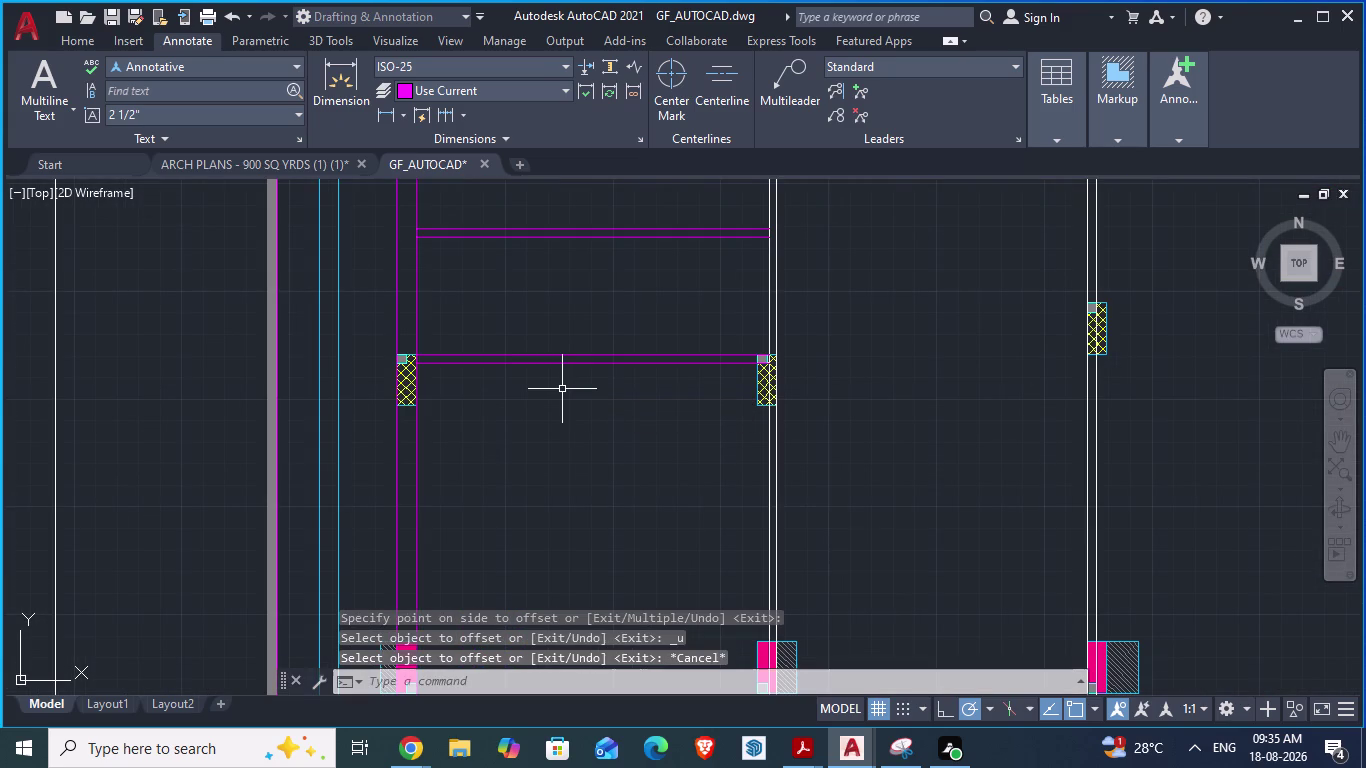
Offset the existing wall line 12'-4½" downward between the lower columns.
key(o)
key(Return)
text(1)
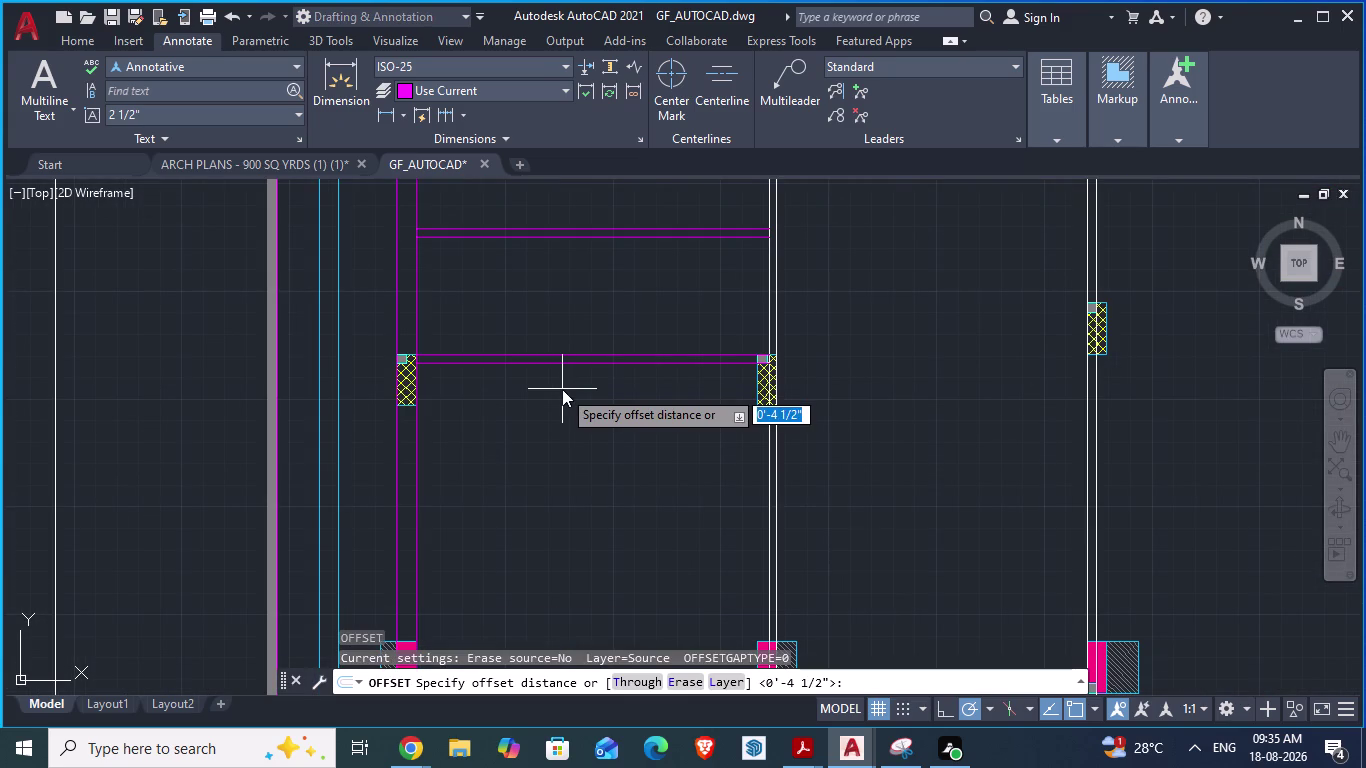
text(2')
text(4.)
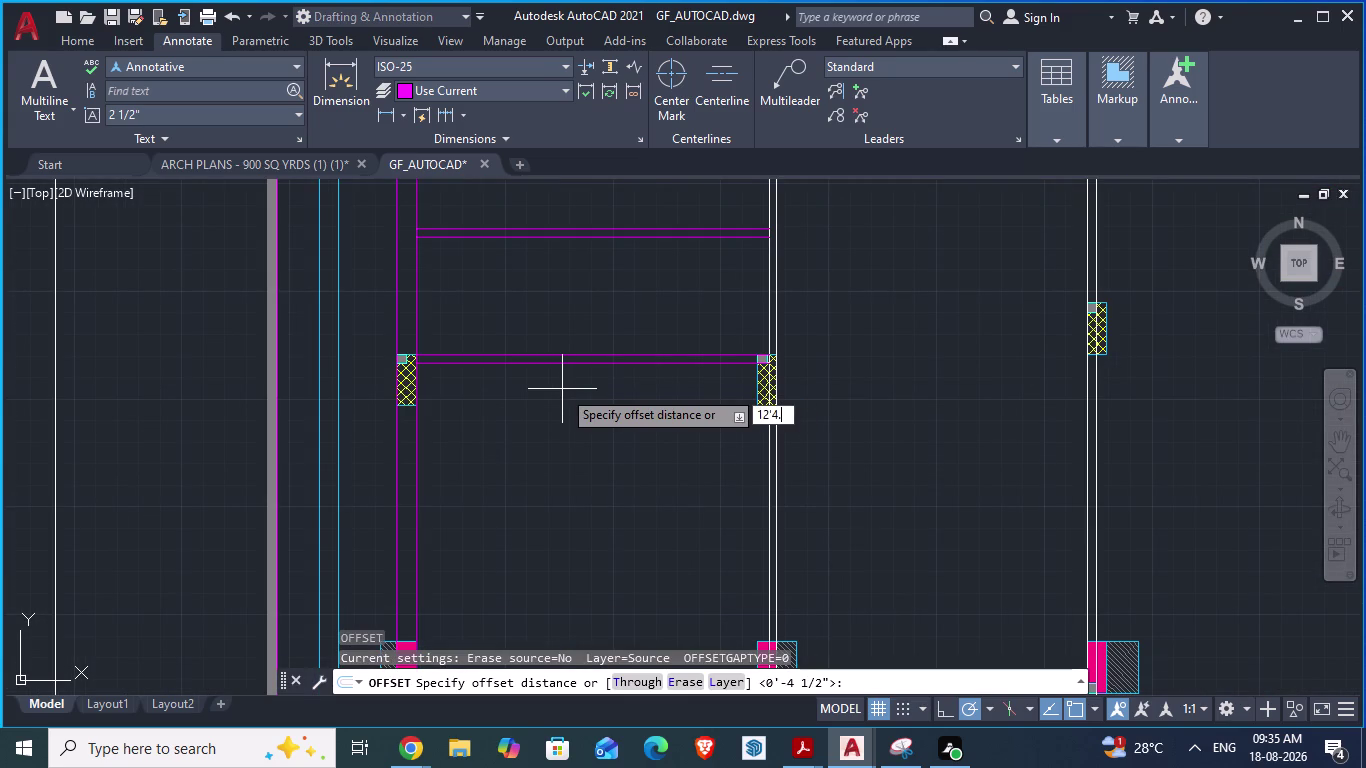
text(5)
key(shift+quotedbl)
key(Return)
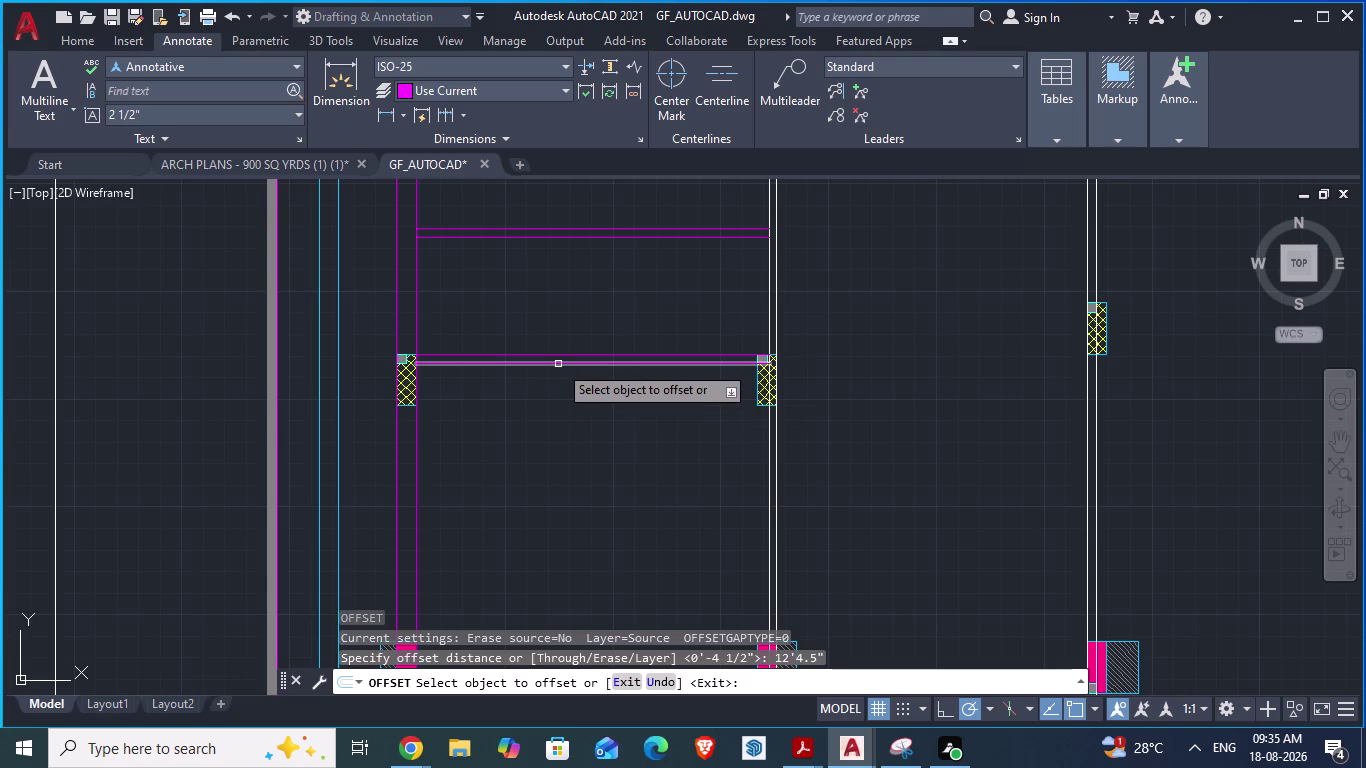
click(558, 364)
scroll(down, 3)
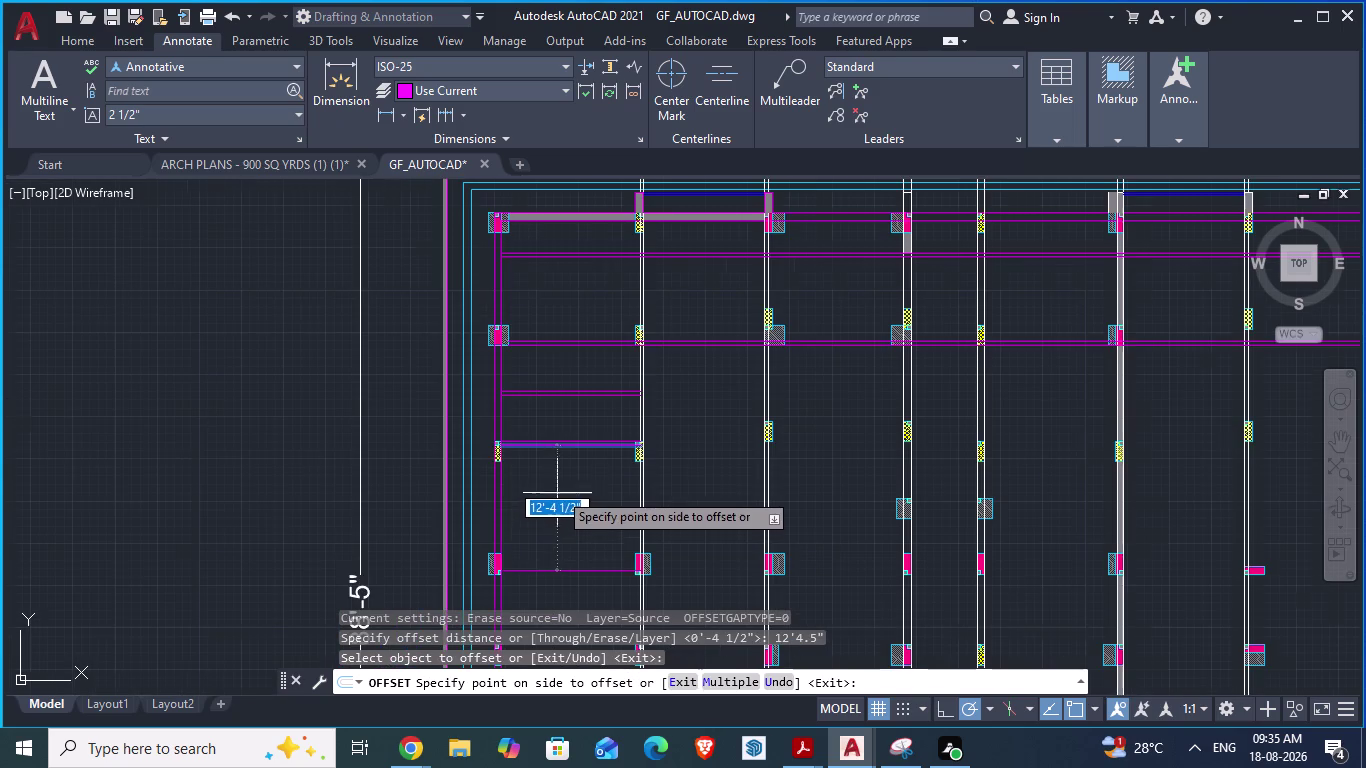
click(560, 504)
scroll(down, 3)
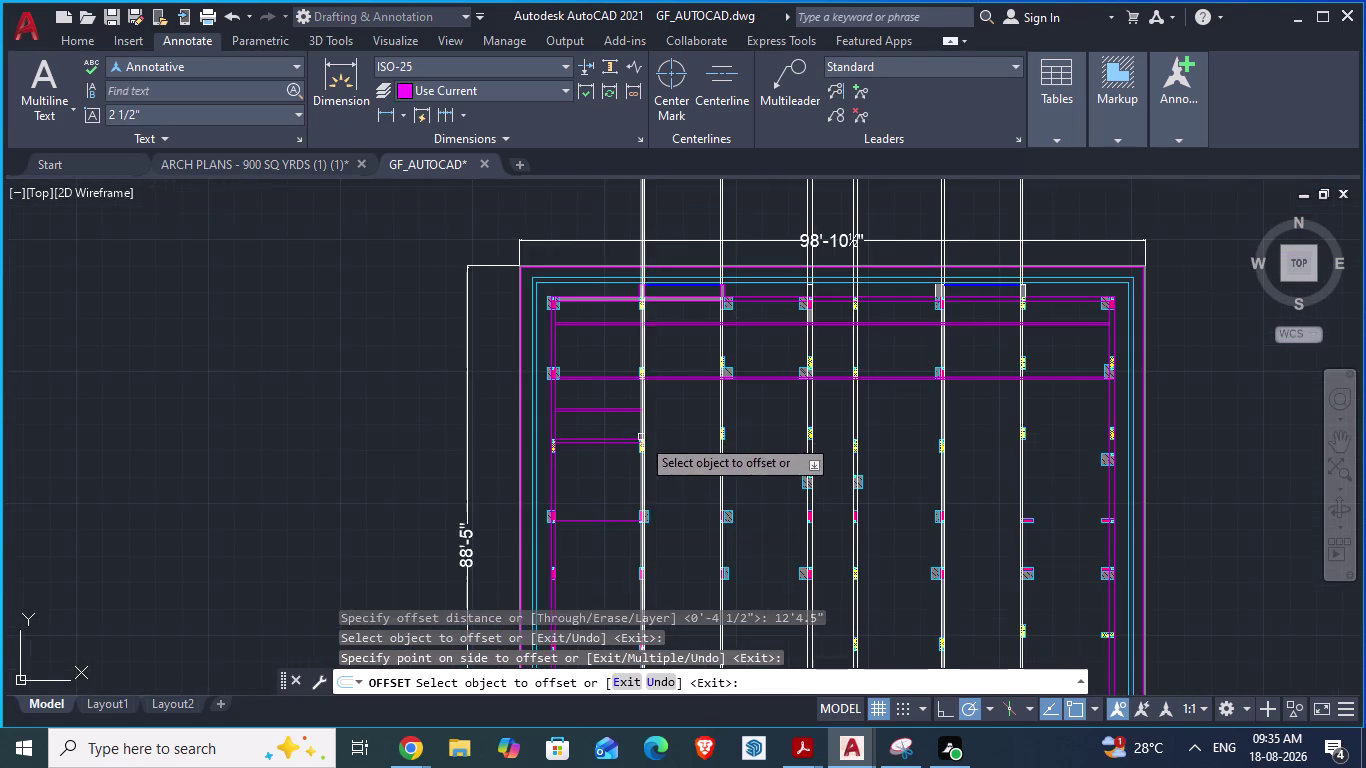
scroll(up, 3)
scroll(up, 3)
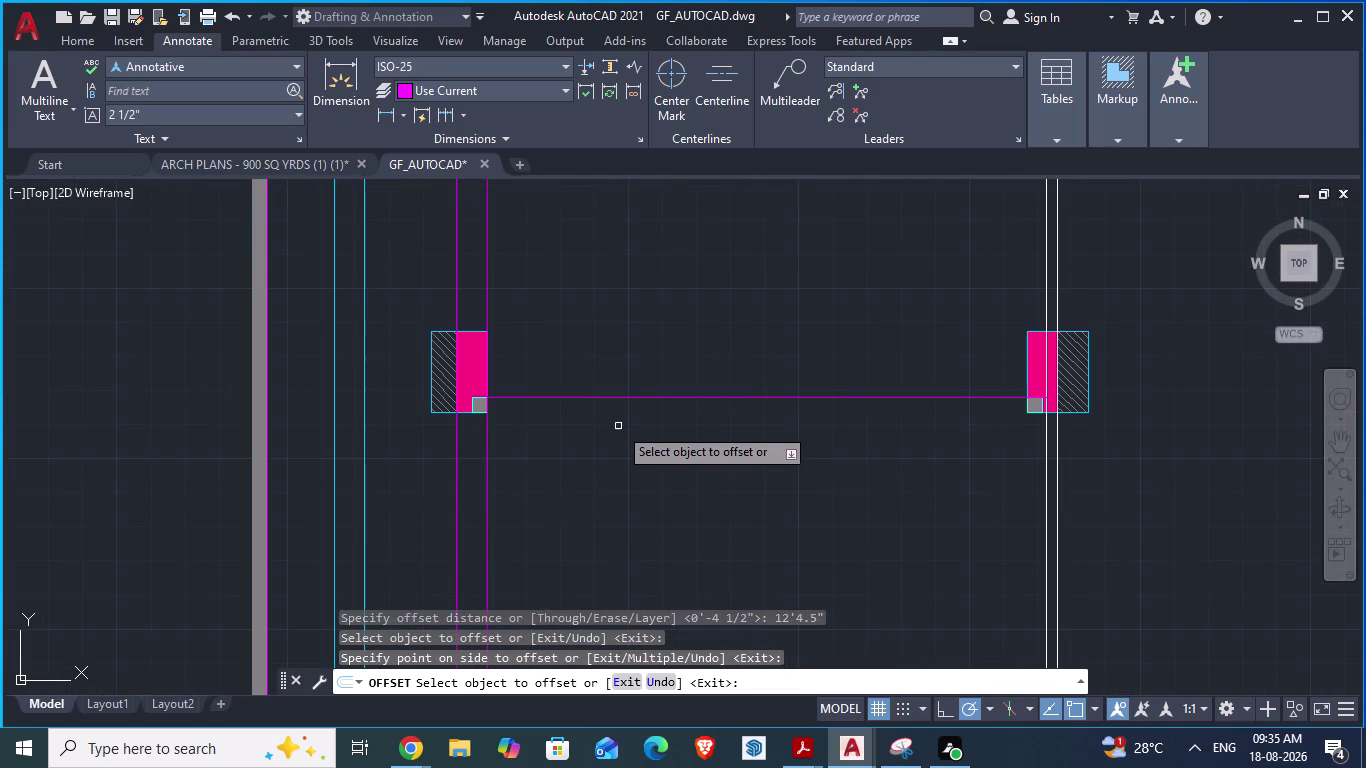
key(Escape)
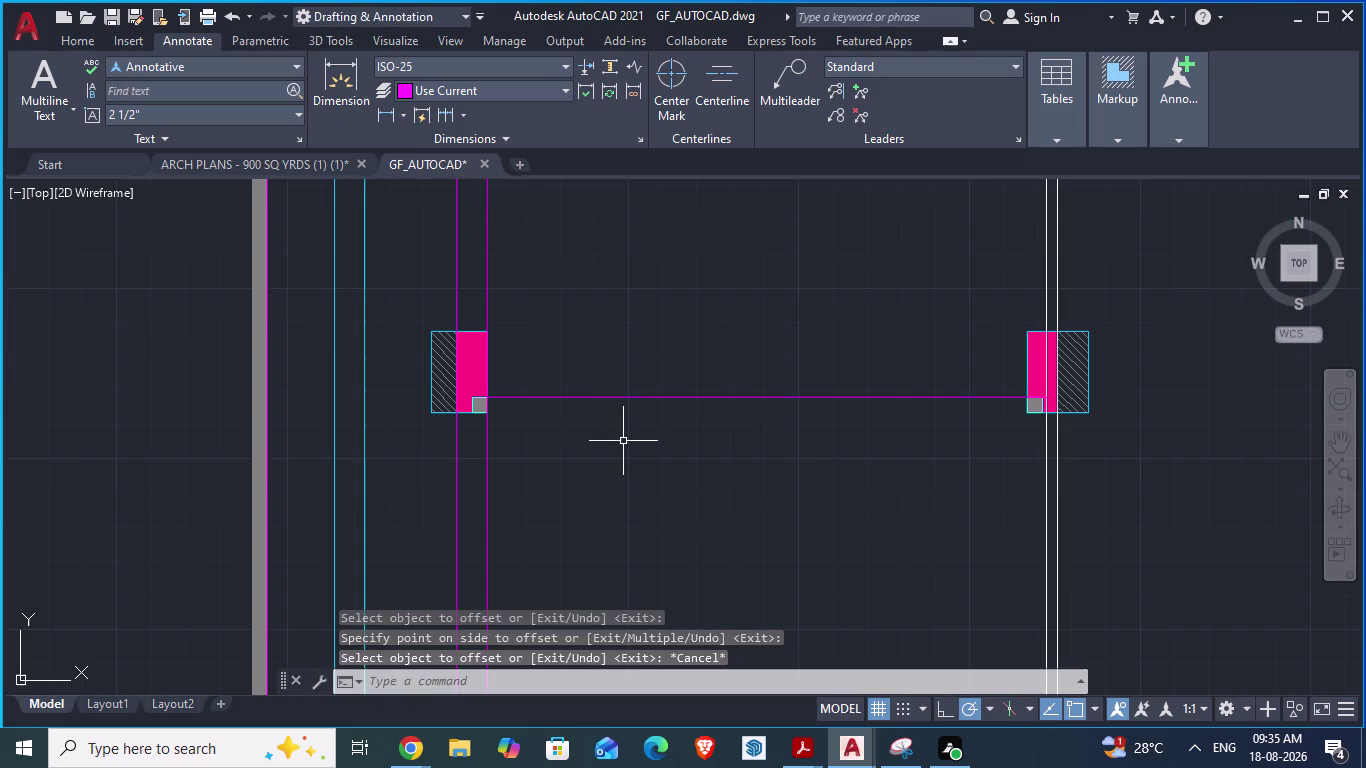
Offset the new lower wall line 4½" below it to make a double-line wall.
key(o)
key(Return)
text(4.)
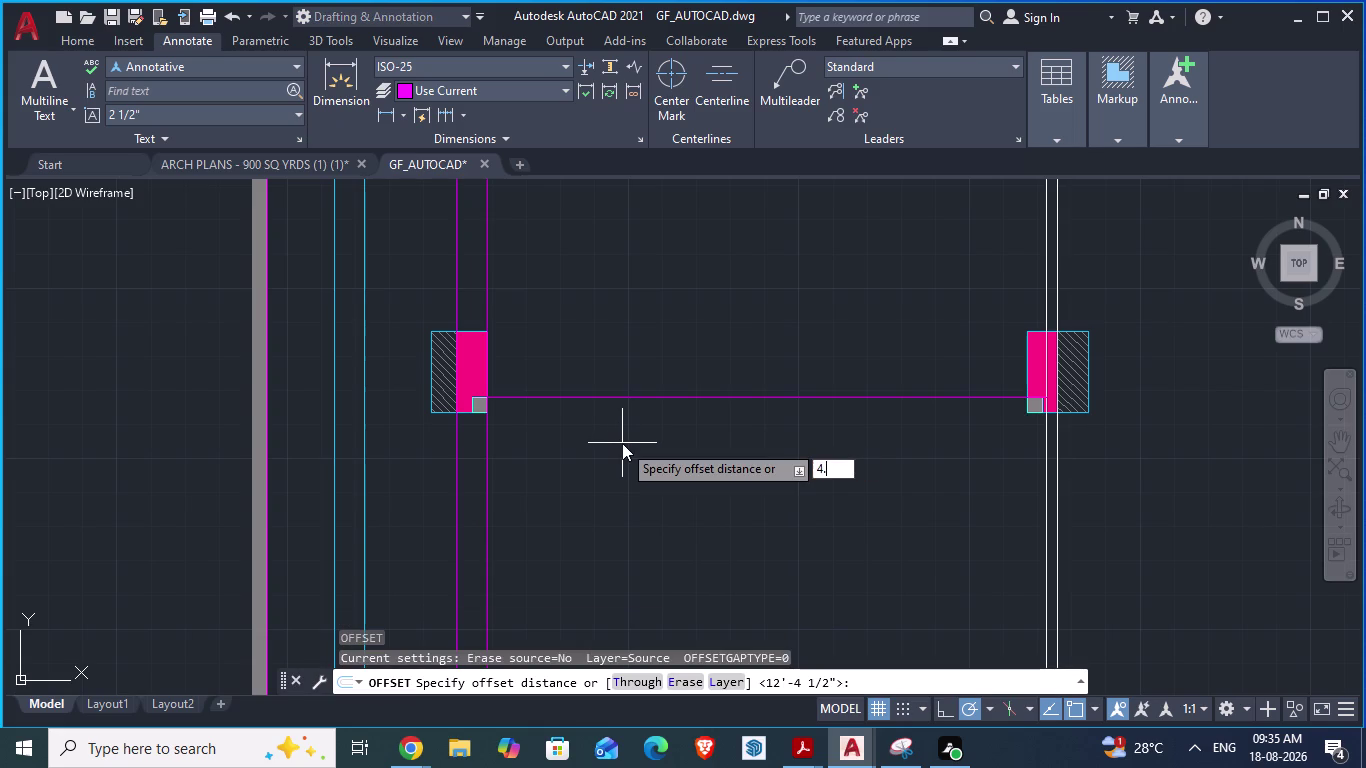
text(5")
key(Return)
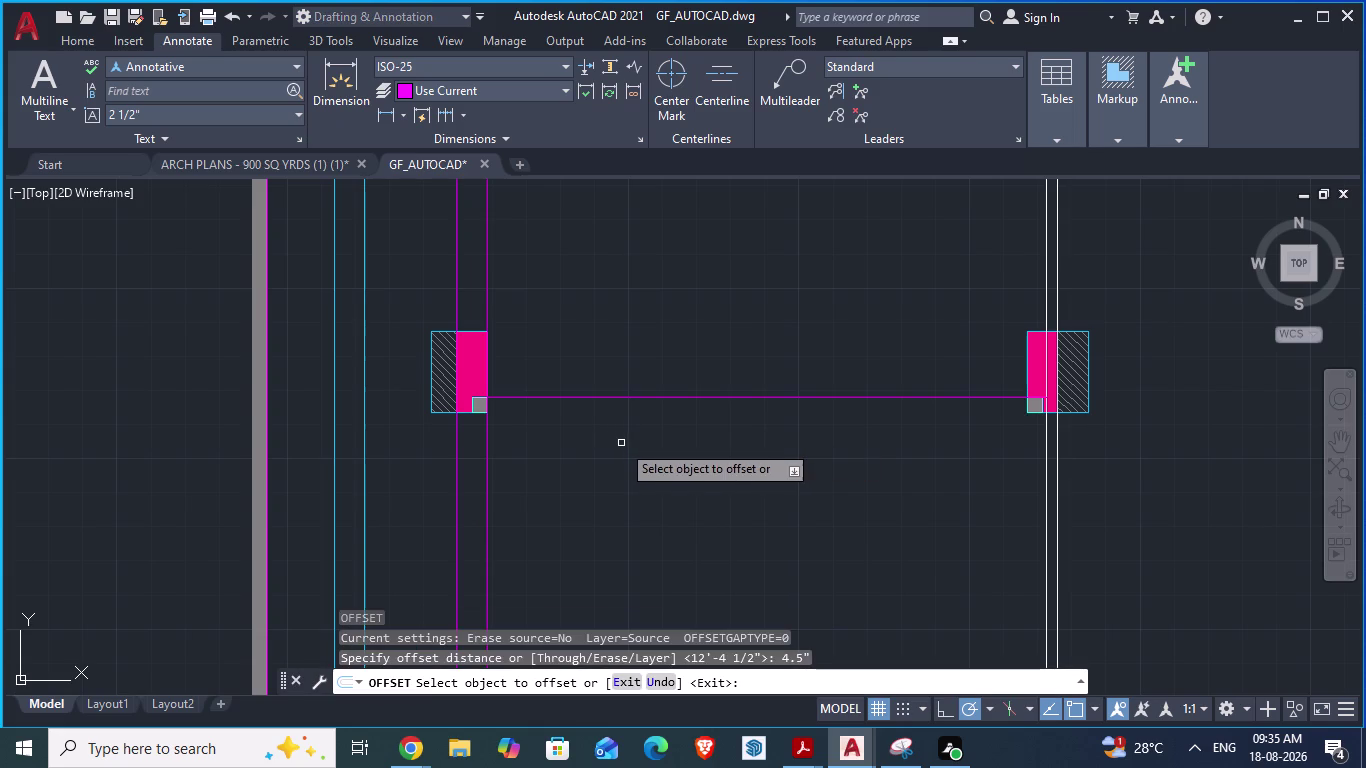
drag(608, 397, 609, 417)
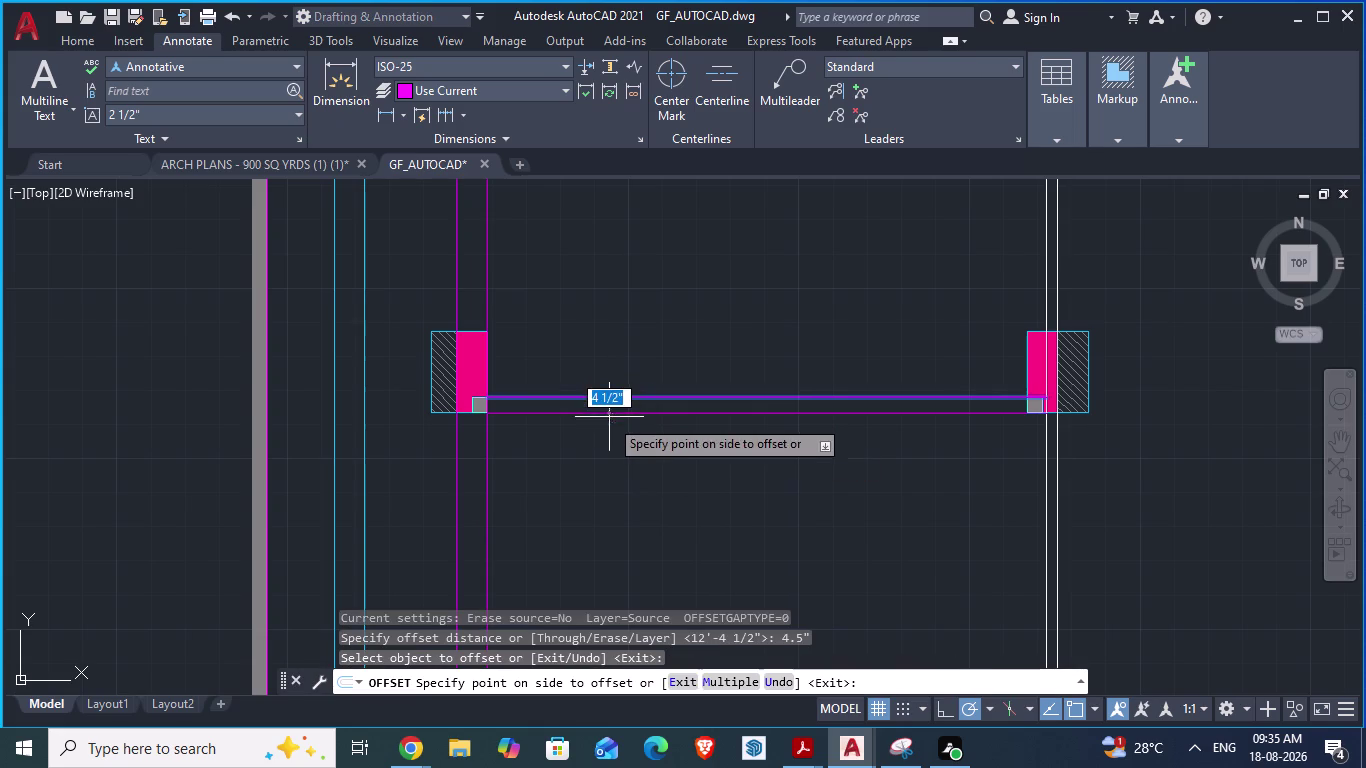
drag(609, 417, 610, 429)
click(607, 440)
Save GF_AUTOCAD and switch to the ARCH PLANS reference drawing.
key(ctrl+s)
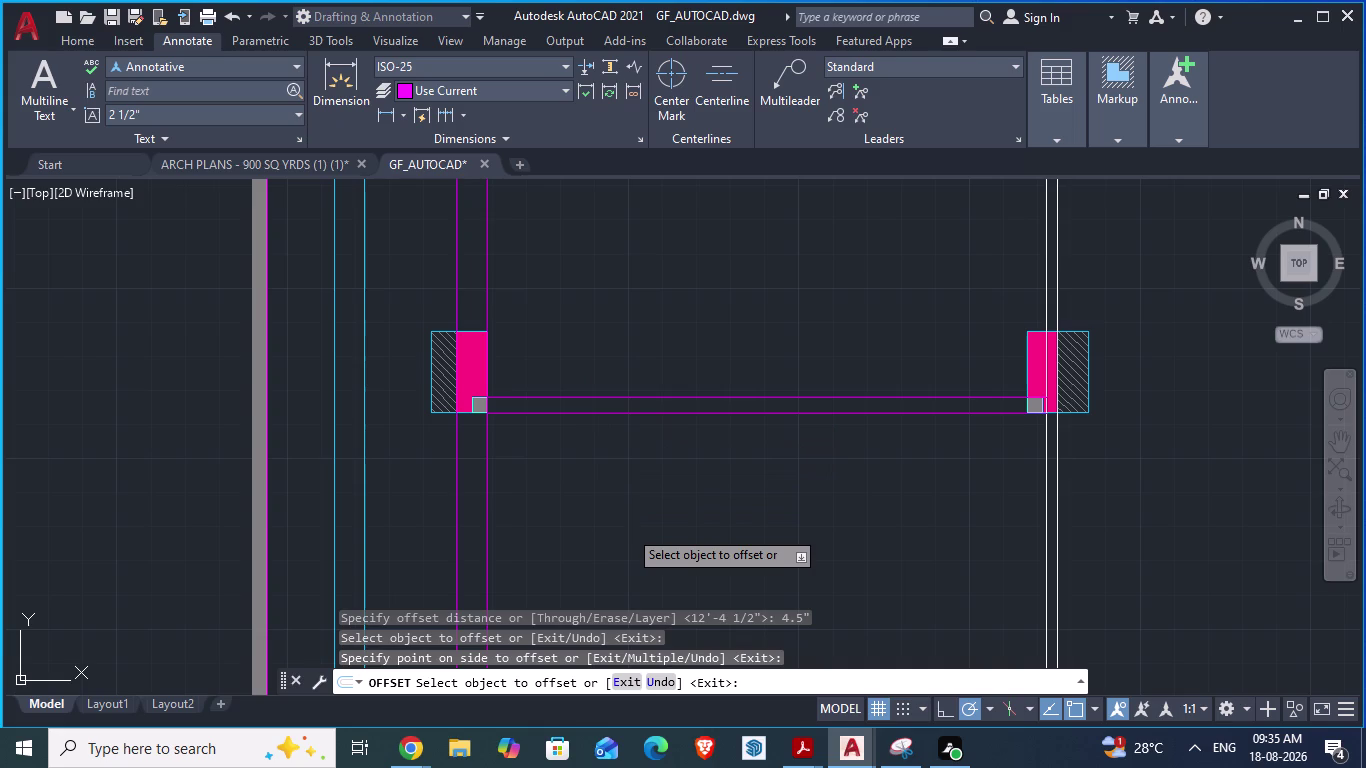
key(alt+Tab)
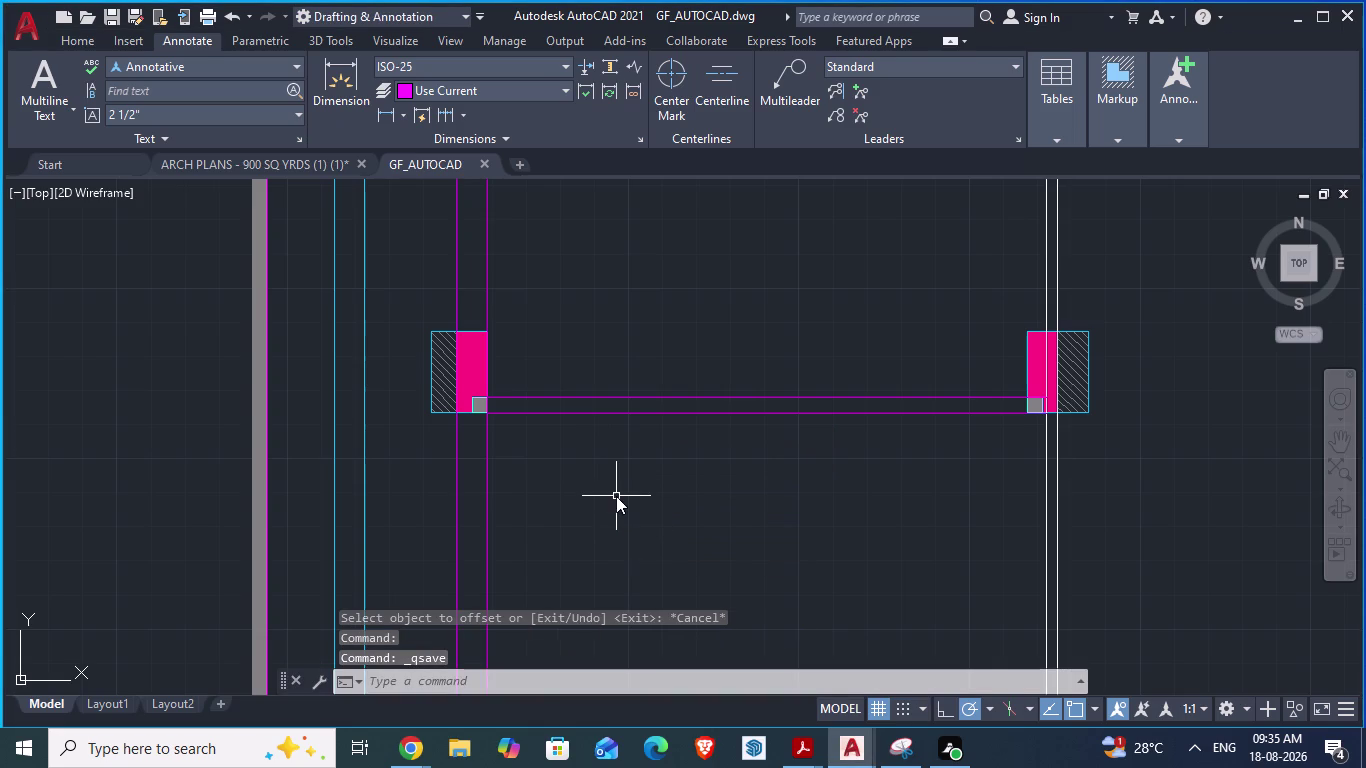
click(287, 167)
Zoom around BED ROOM-01 and the entry walls in ARCH PLANS, then return to GF_AUTOCAD.
scroll(down, 3)
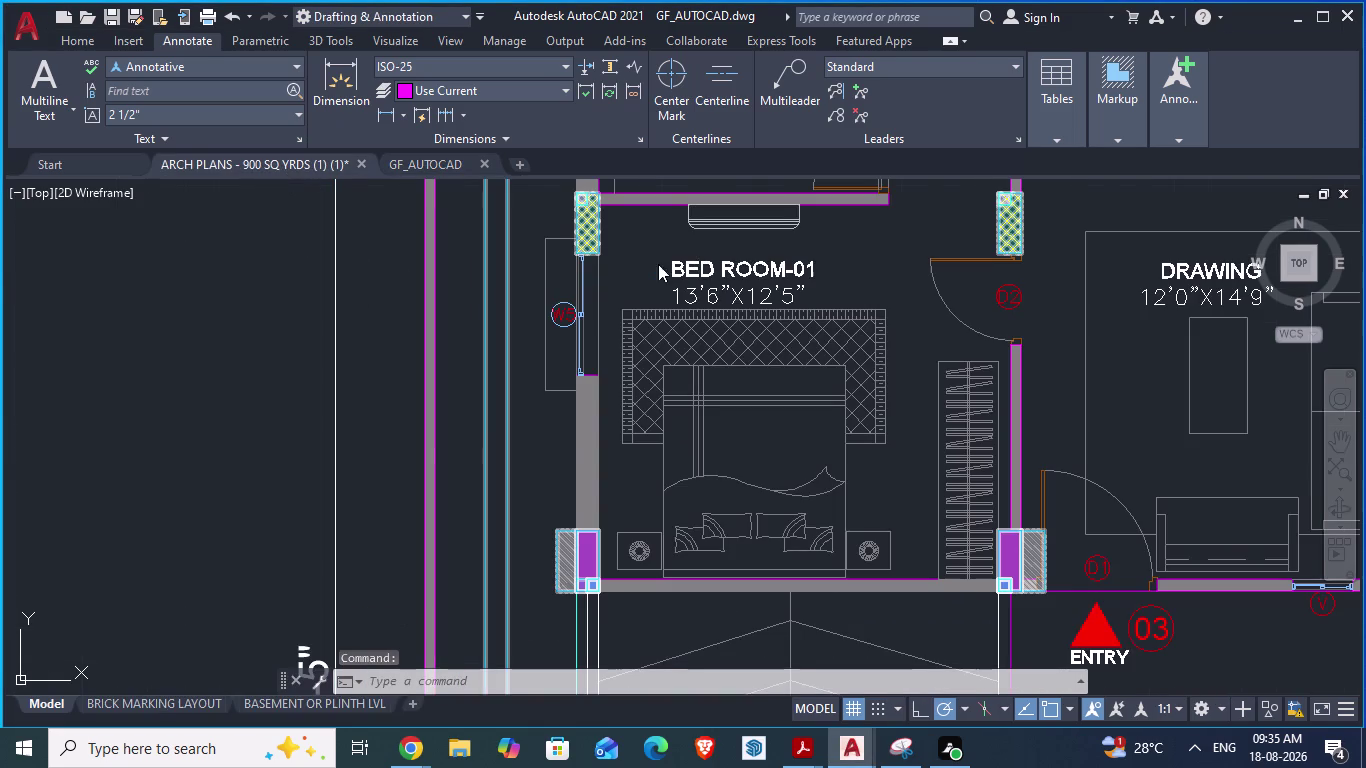
scroll(down, 3)
scroll(up, 3)
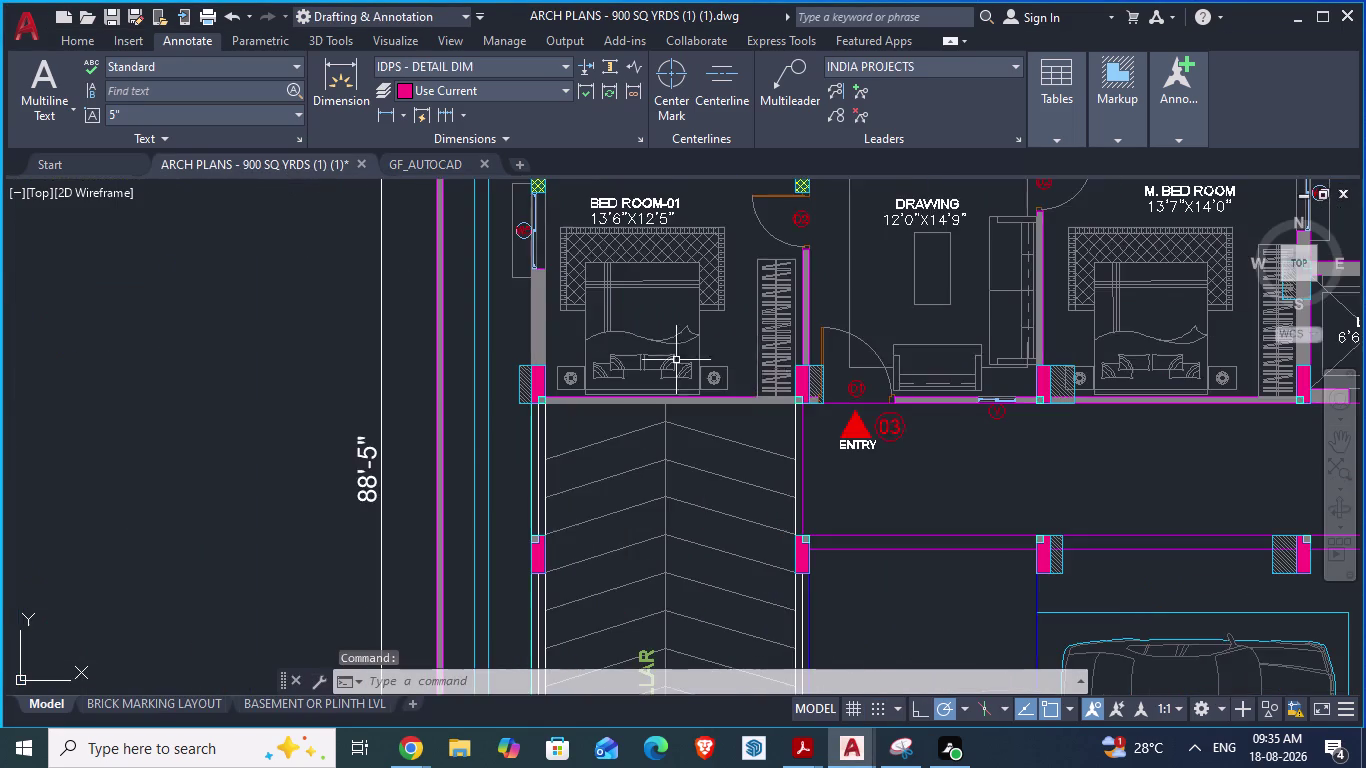
scroll(down, 3)
scroll(up, 3)
scroll(up, 3)
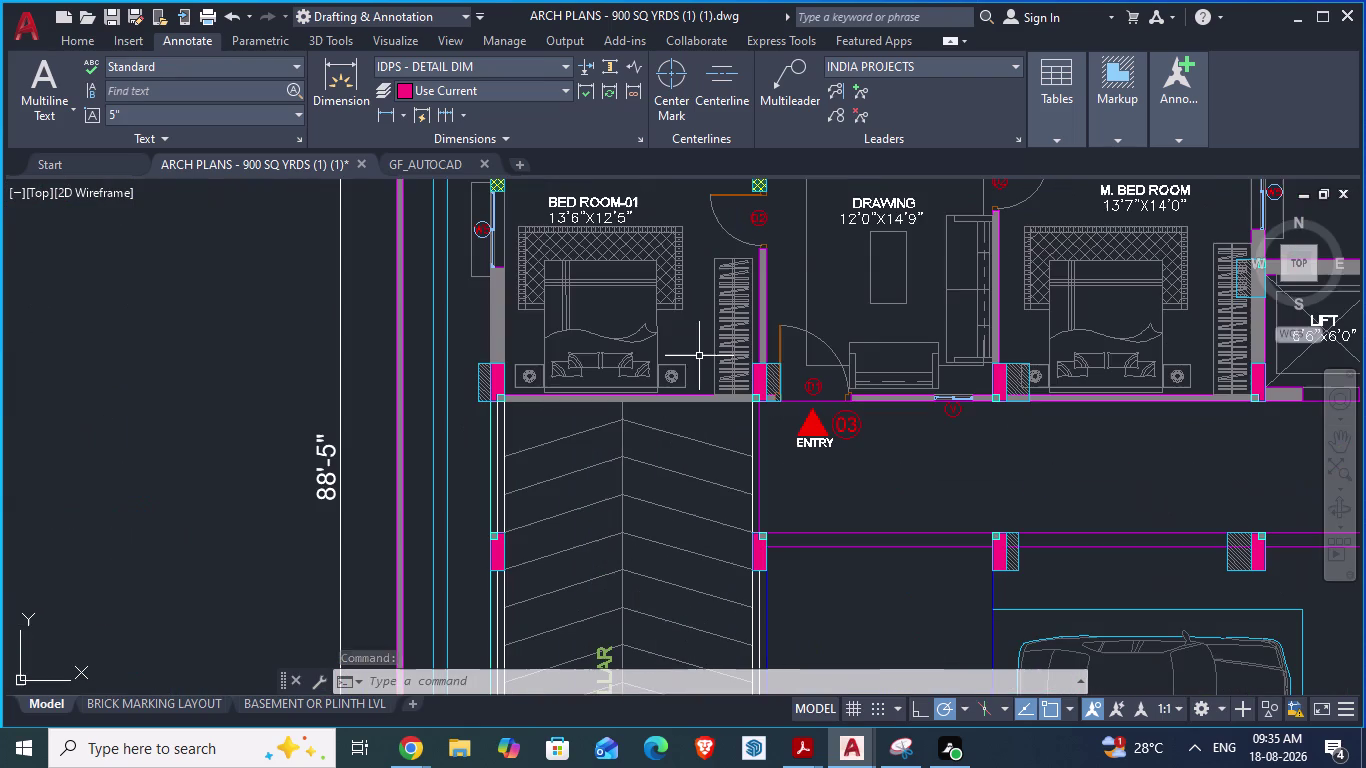
scroll(up, 3)
scroll(down, 3)
scroll(down, 3)
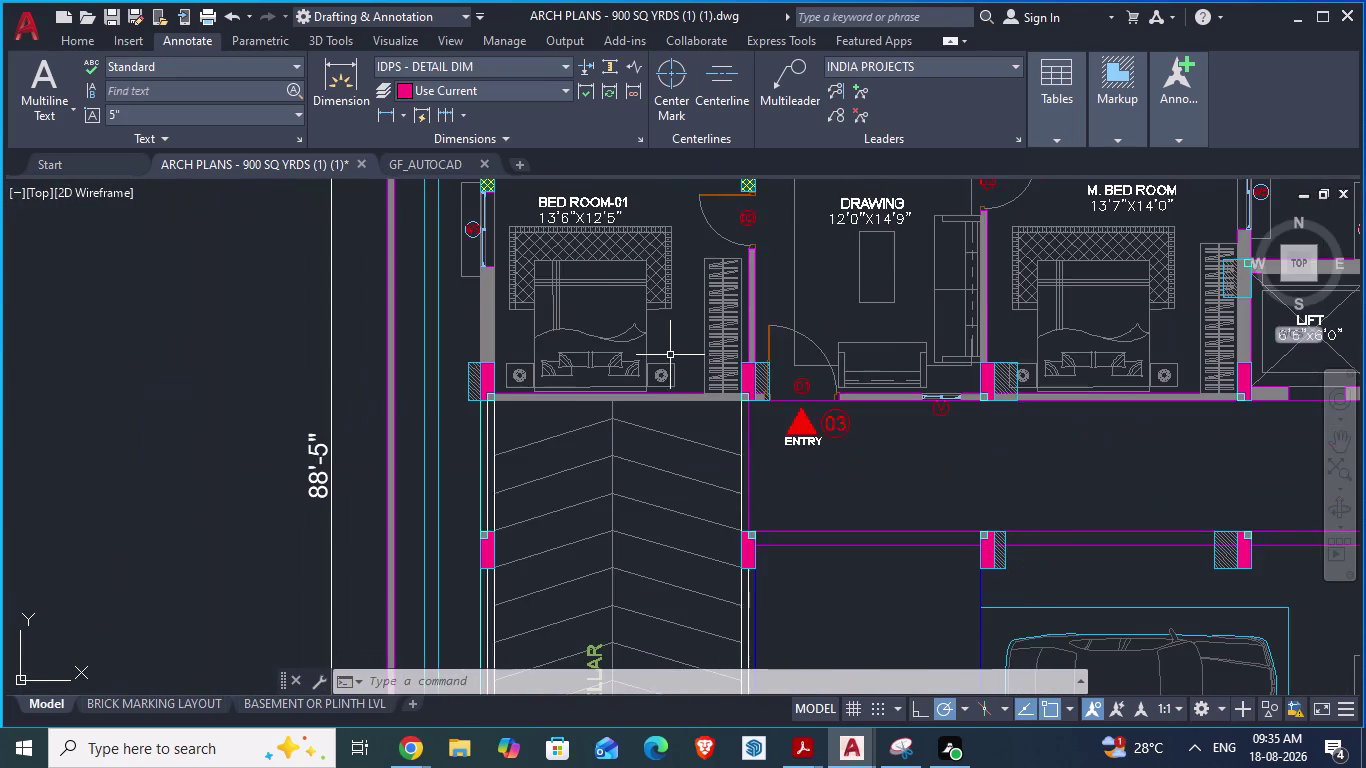
click(434, 166)
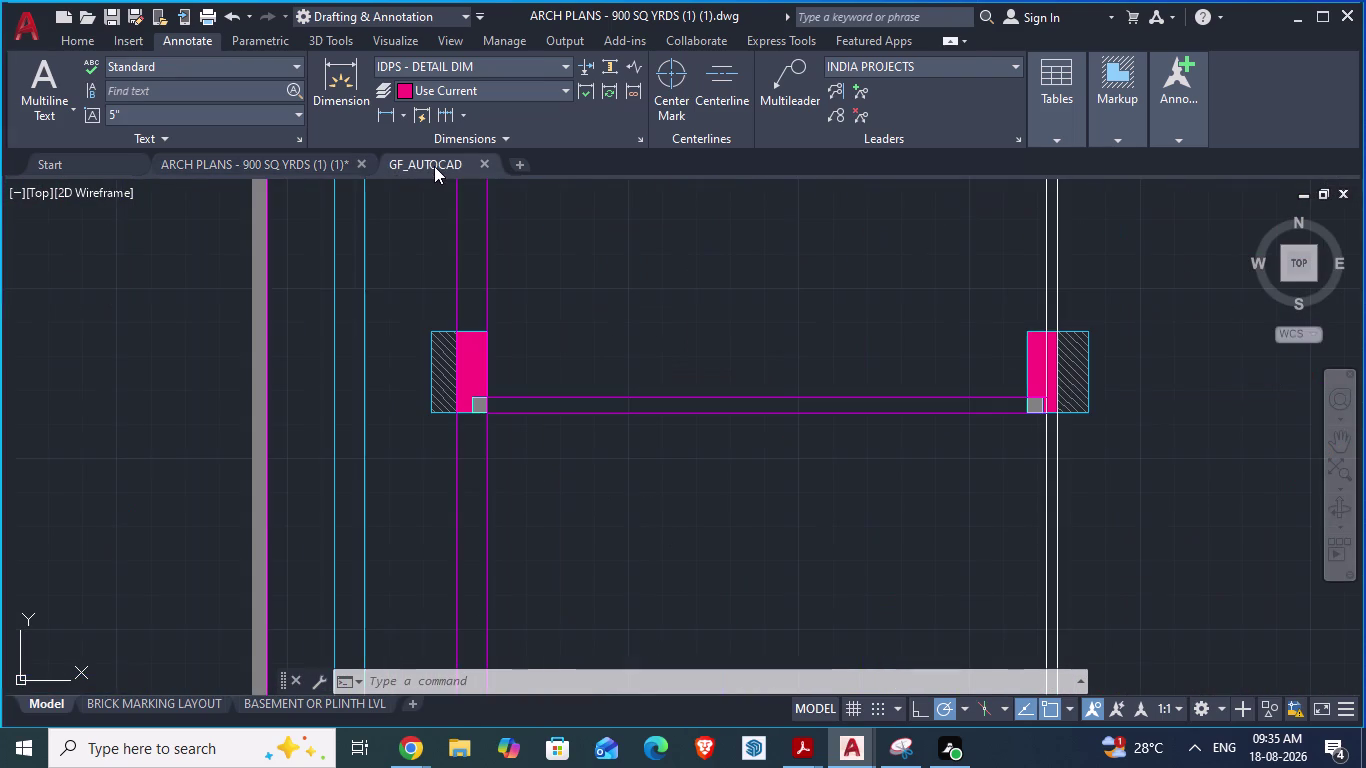
scroll(down, 3)
Extend a wall line to the column edge with the EX (EXTEND) command.
scroll(up, 3)
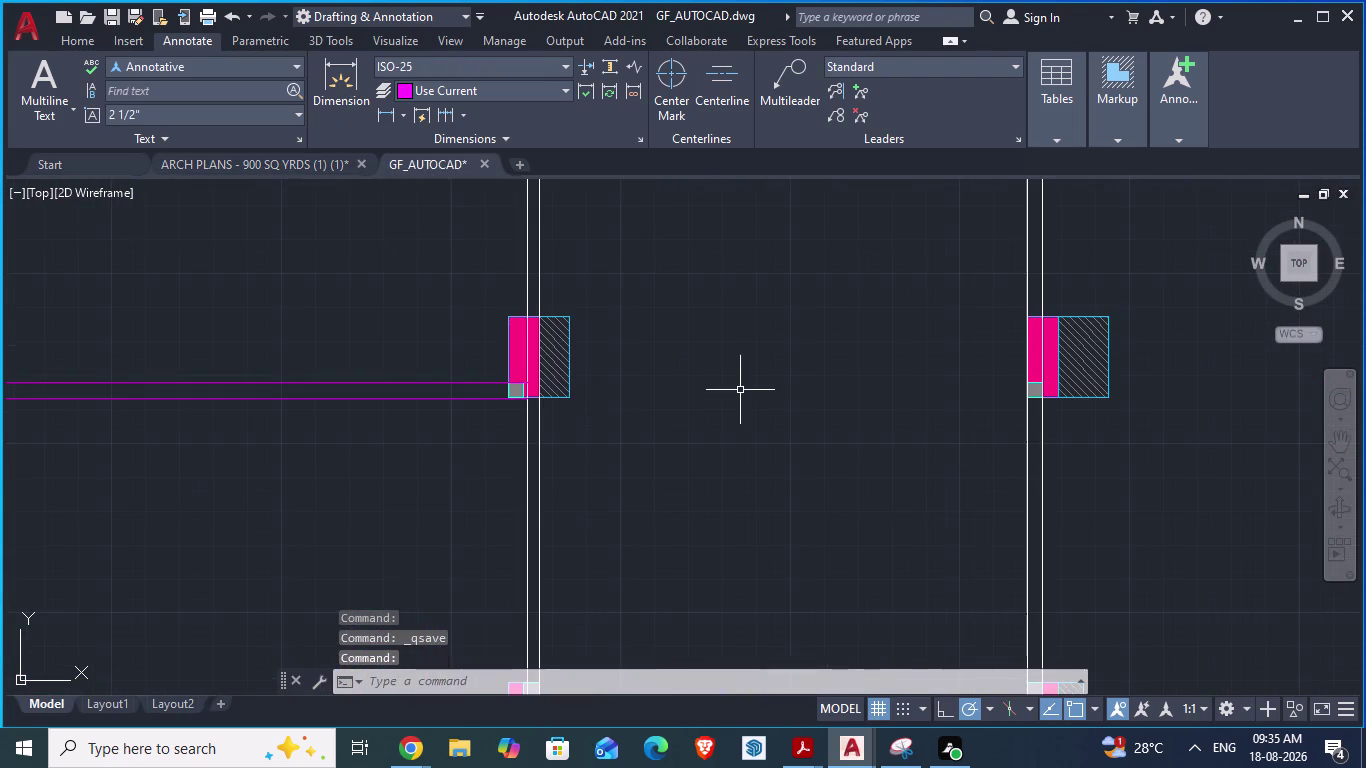
text(ex)
key(Return)
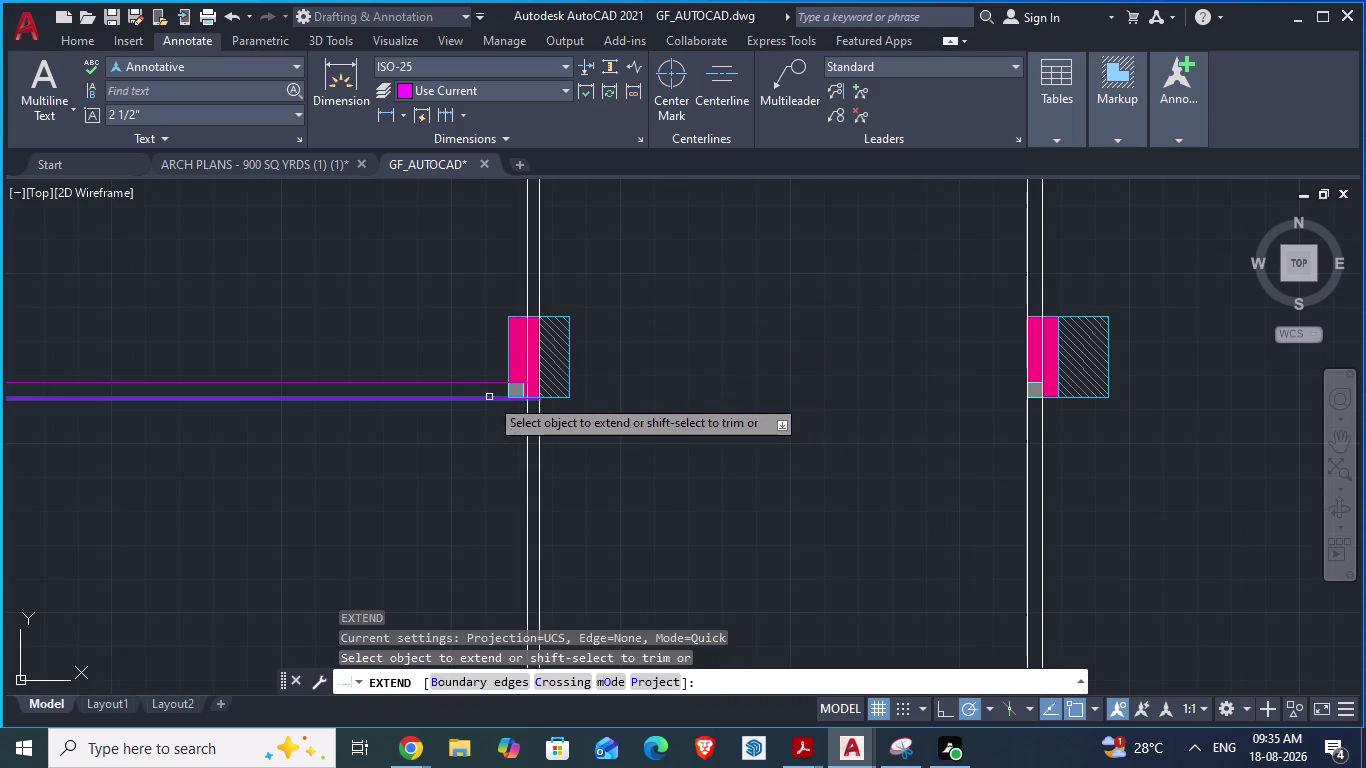
scroll(up, 3)
scroll(down, 3)
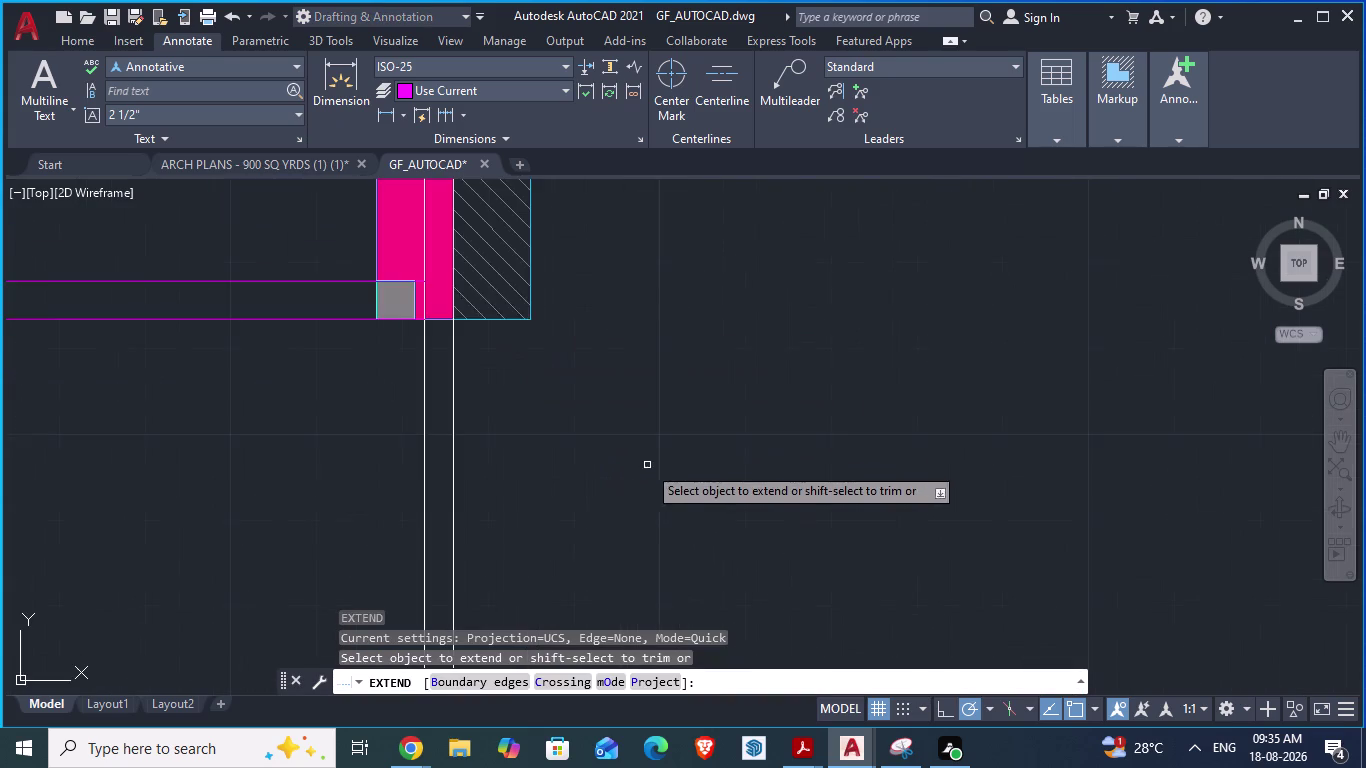
scroll(up, 3)
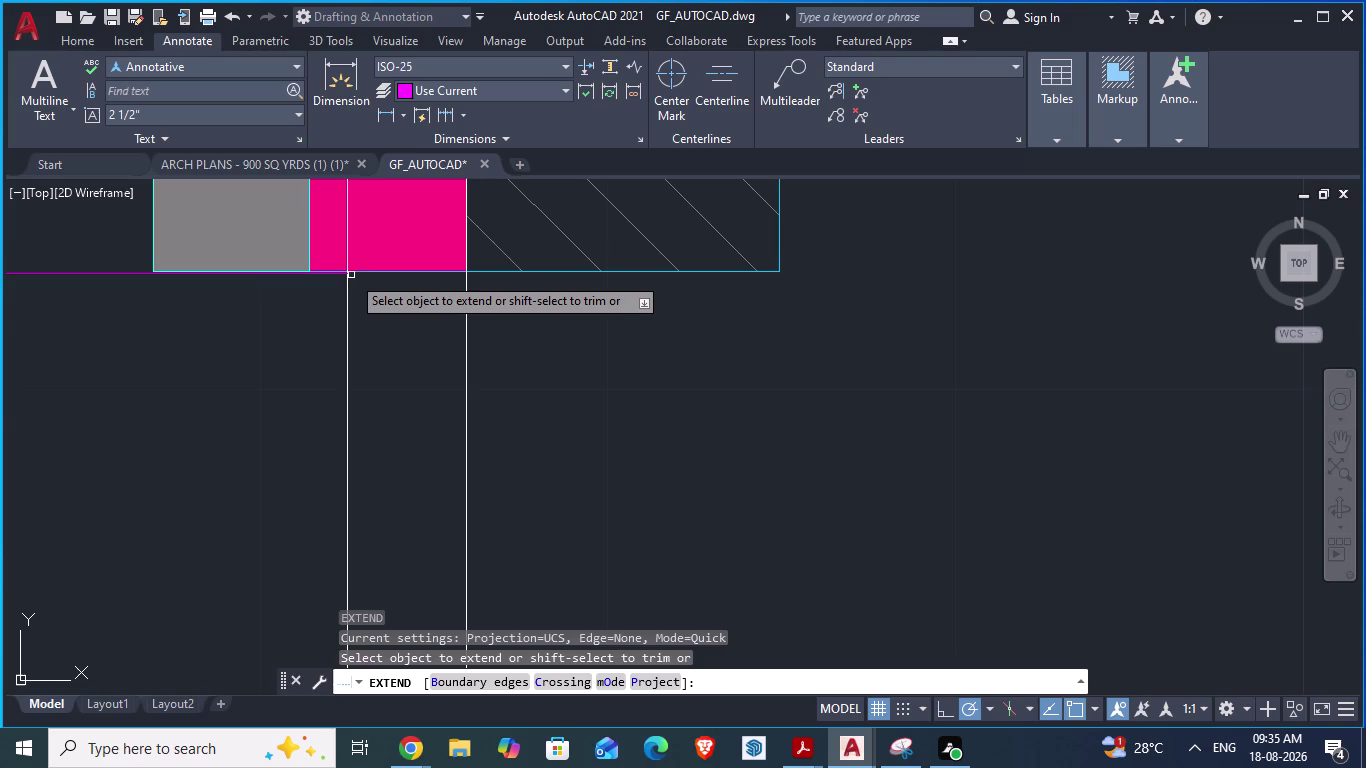
click(348, 275)
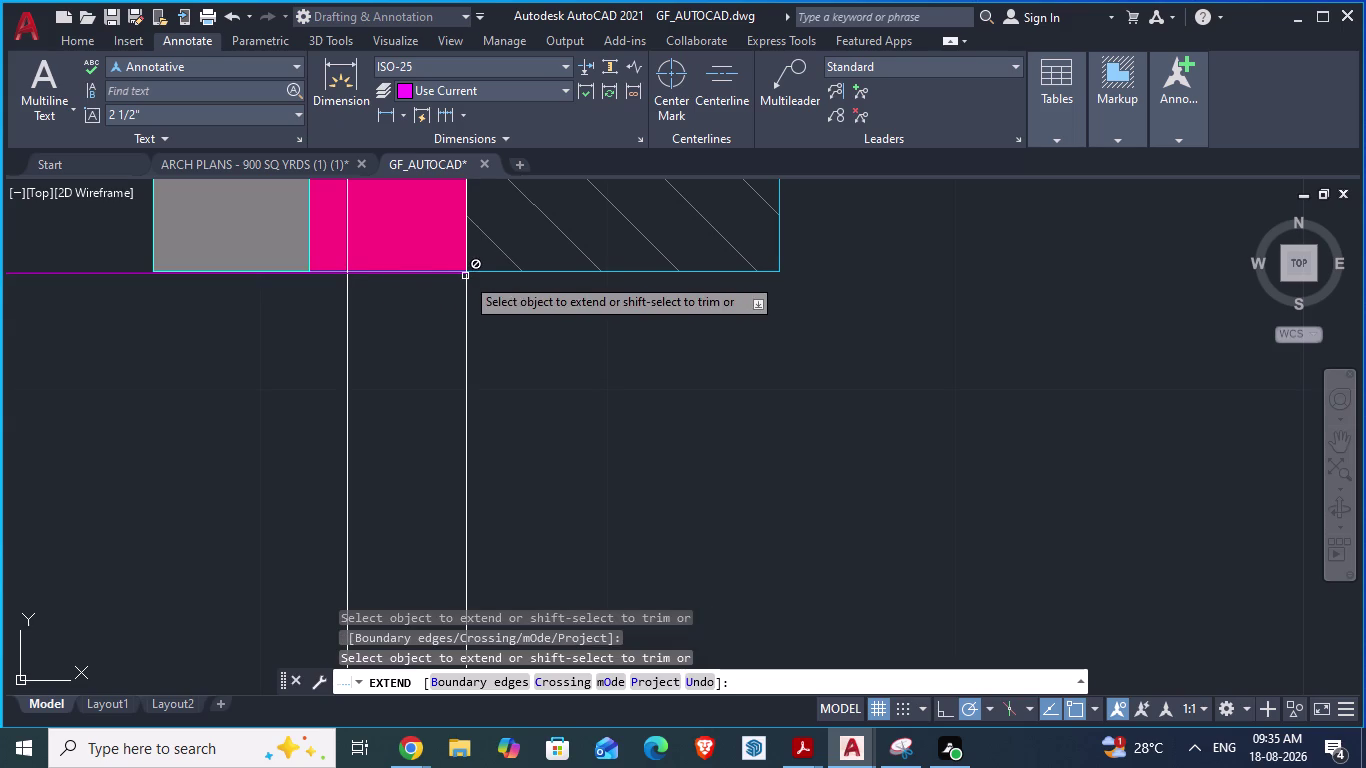
Zoom in and out to inspect the extended walls where they meet the columns.
scroll(down, 3)
scroll(up, 3)
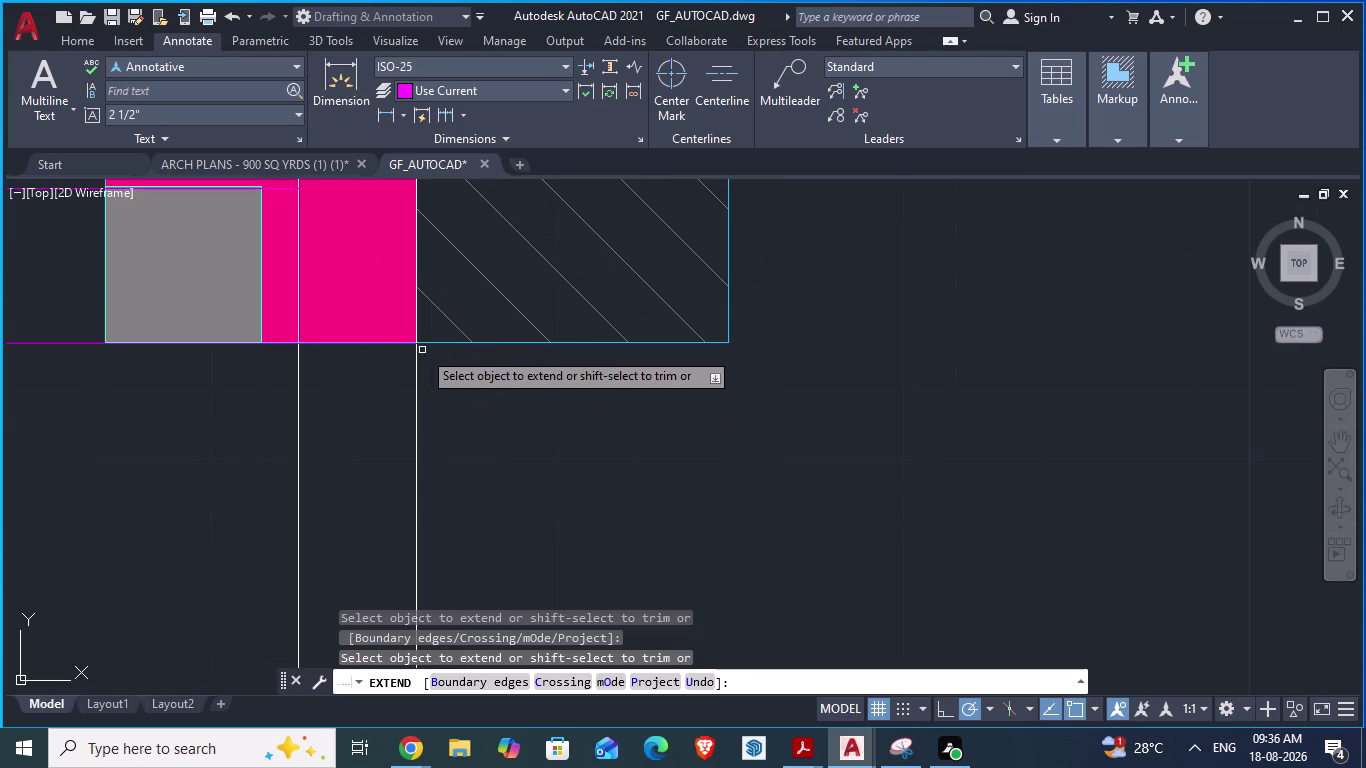
scroll(up, 3)
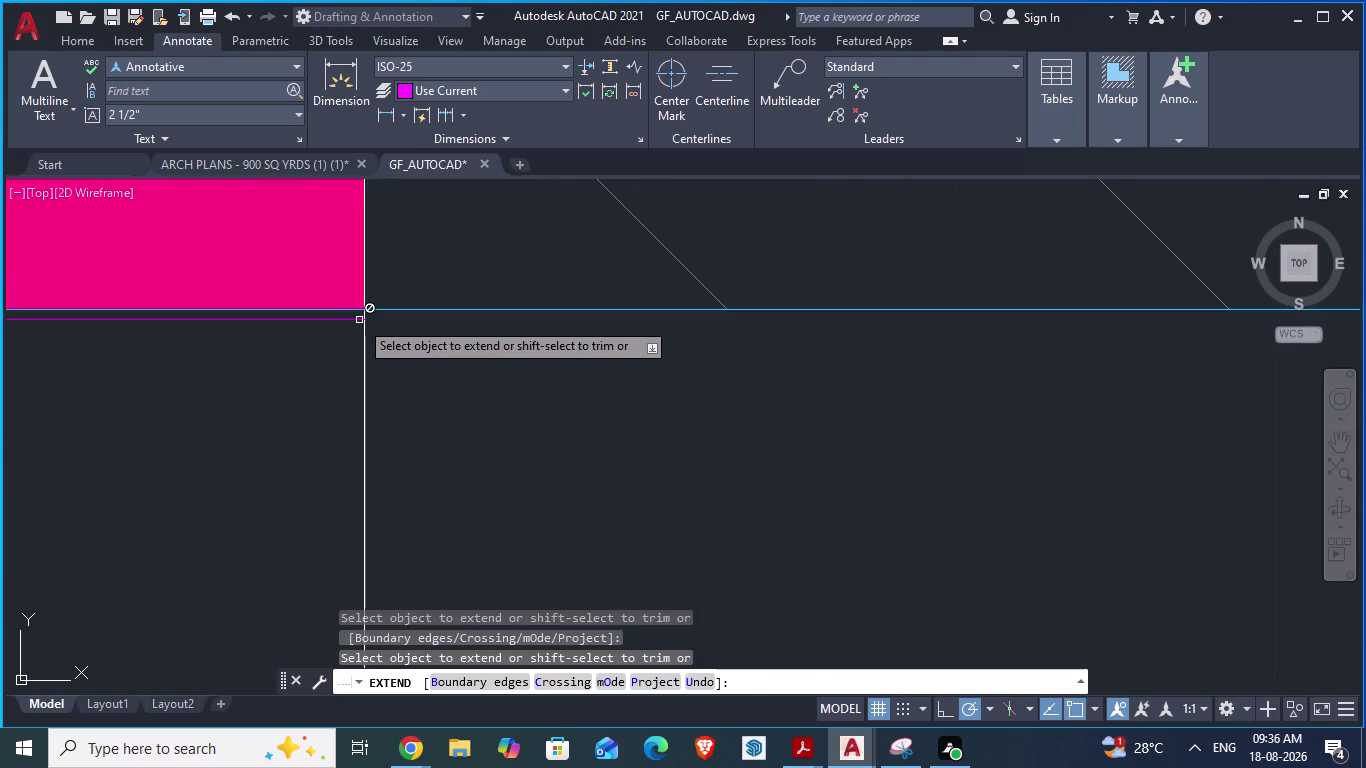
scroll(down, 3)
scroll(up, 3)
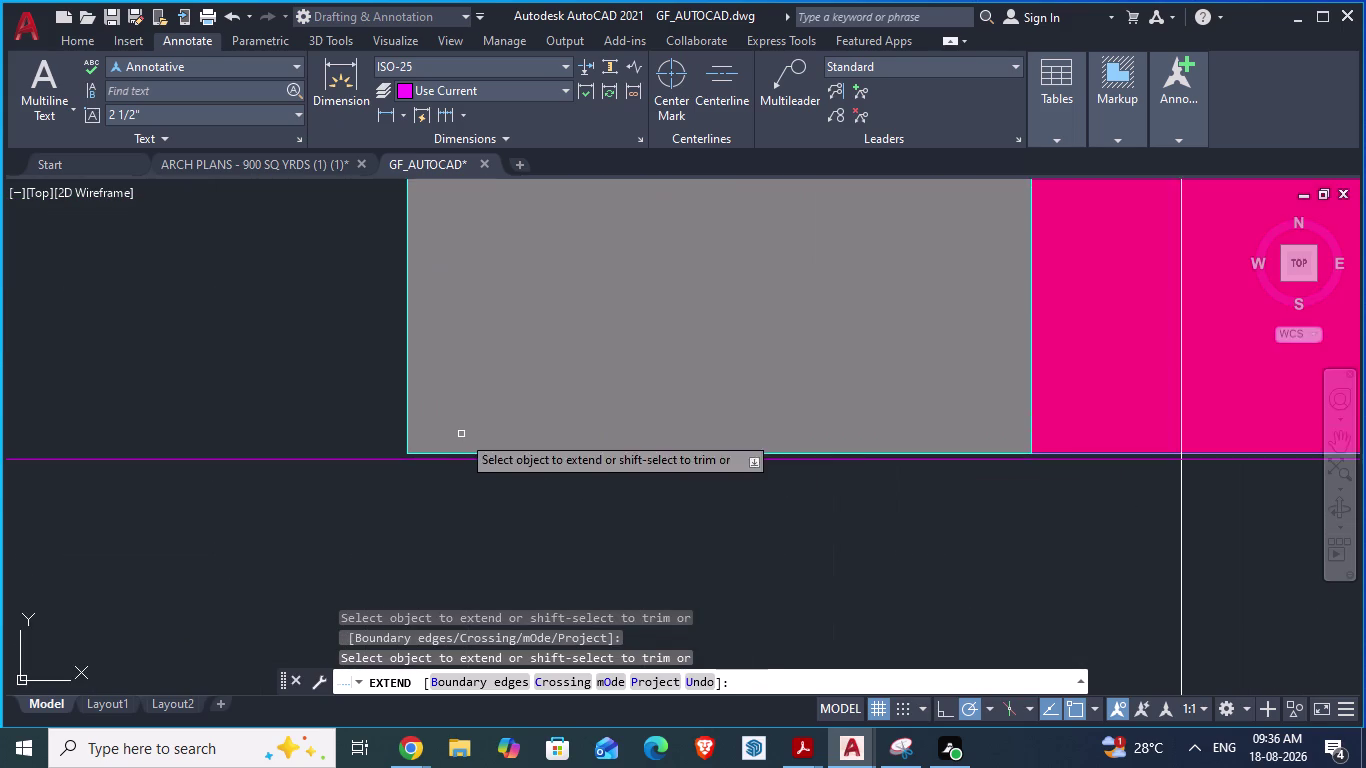
scroll(down, 3)
scroll(down, 3)
scroll(down, 3)
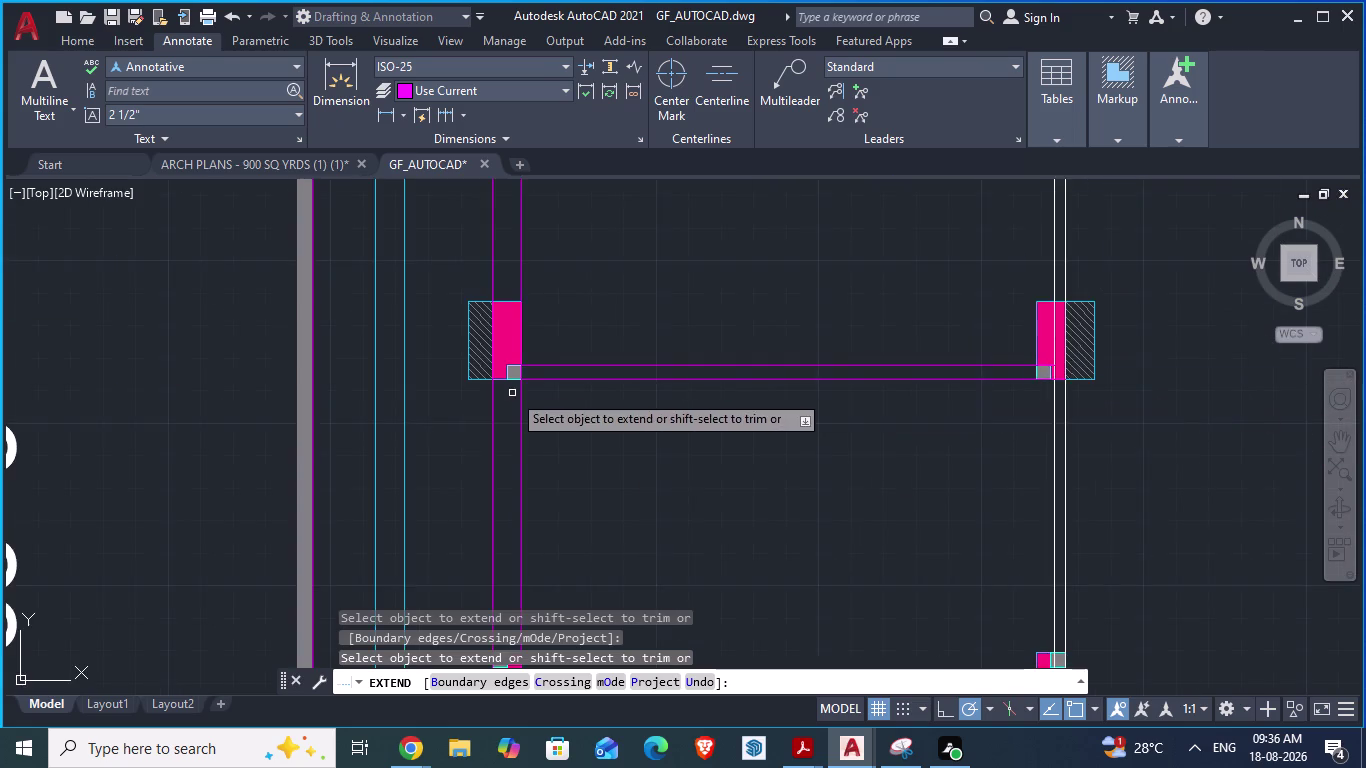
scroll(up, 3)
scroll(up, 3)
scroll(up, 3)
scroll(down, 3)
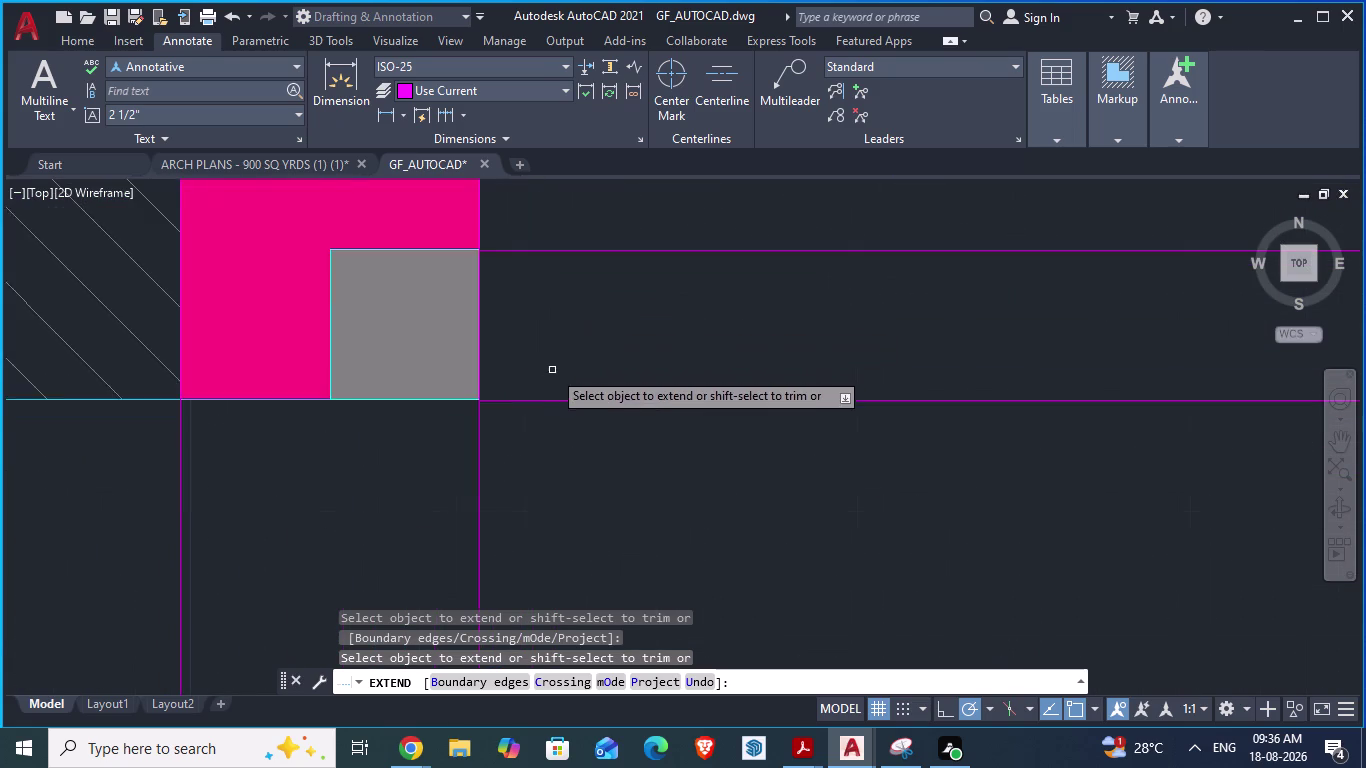
scroll(down, 3)
scroll(up, 3)
scroll(down, 3)
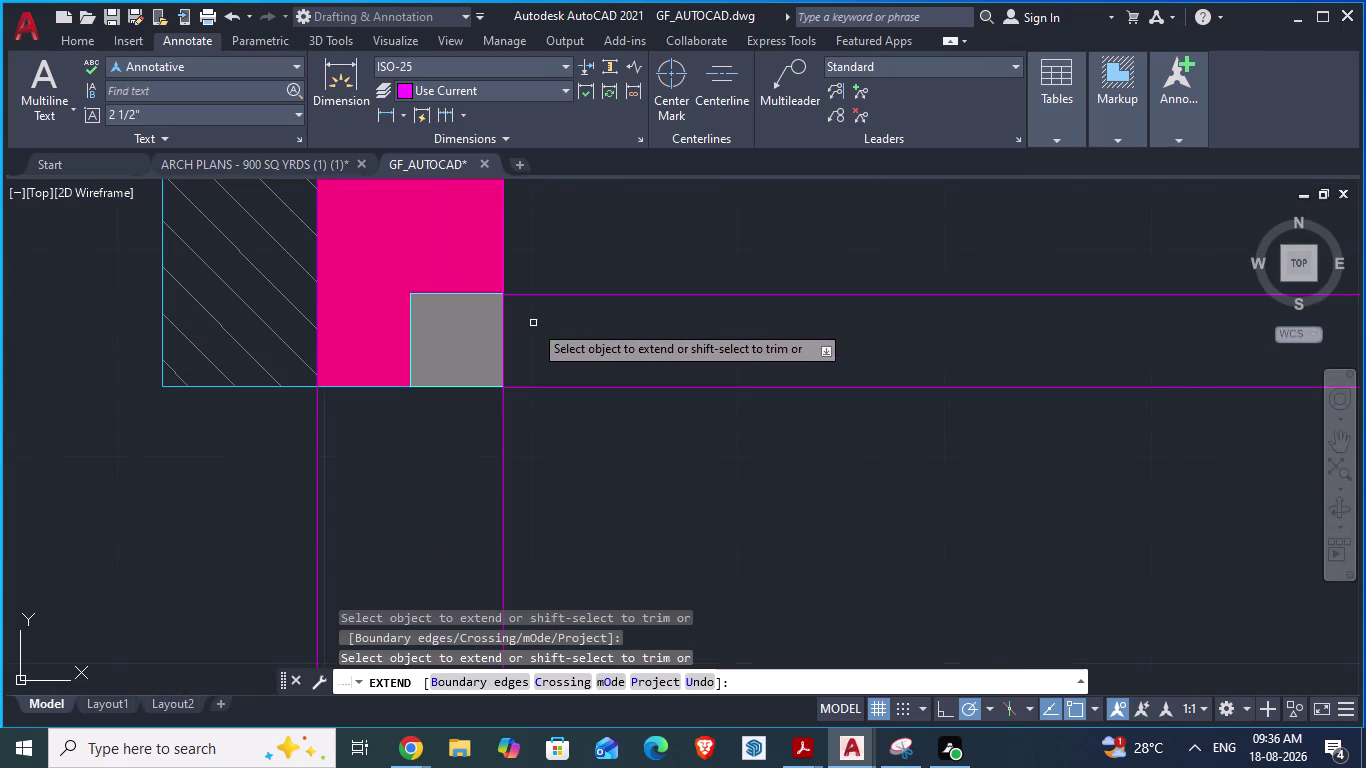
scroll(down, 3)
scroll(up, 3)
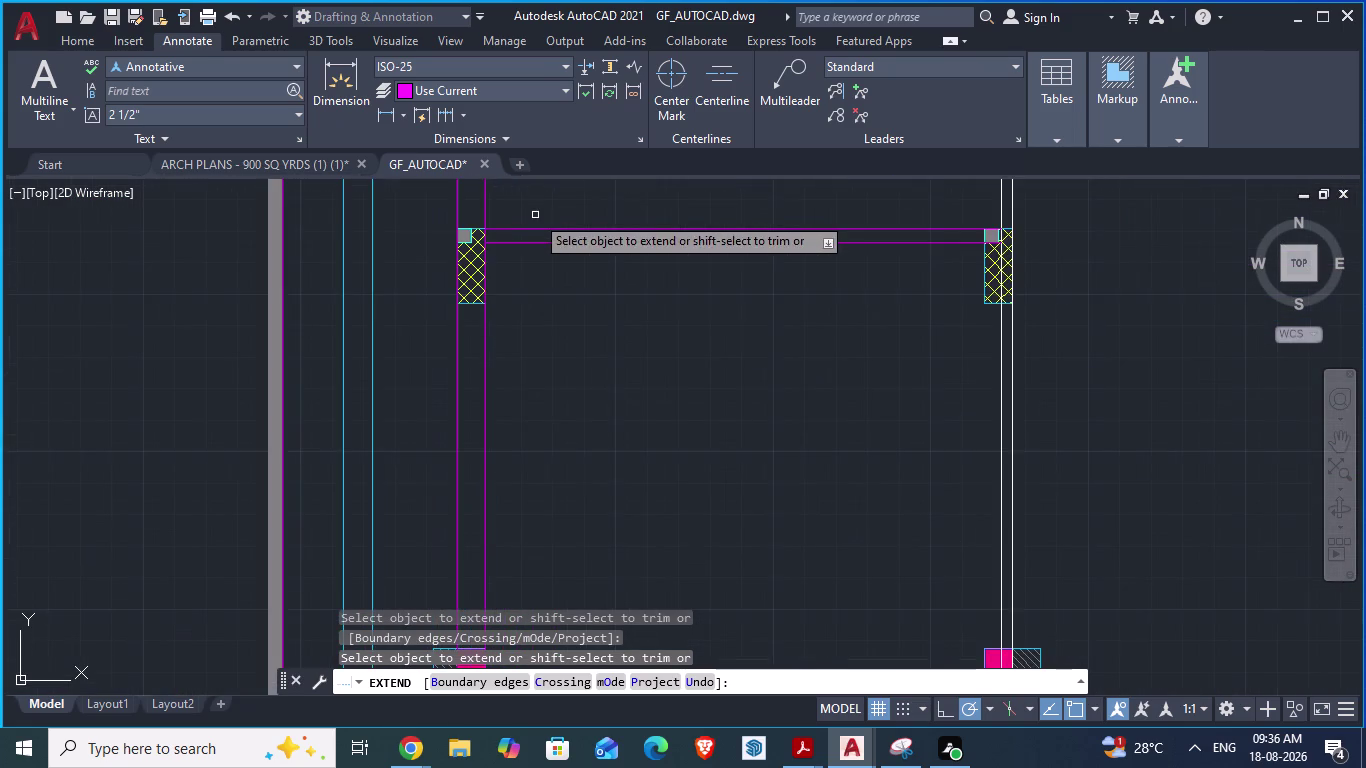
scroll(up, 3)
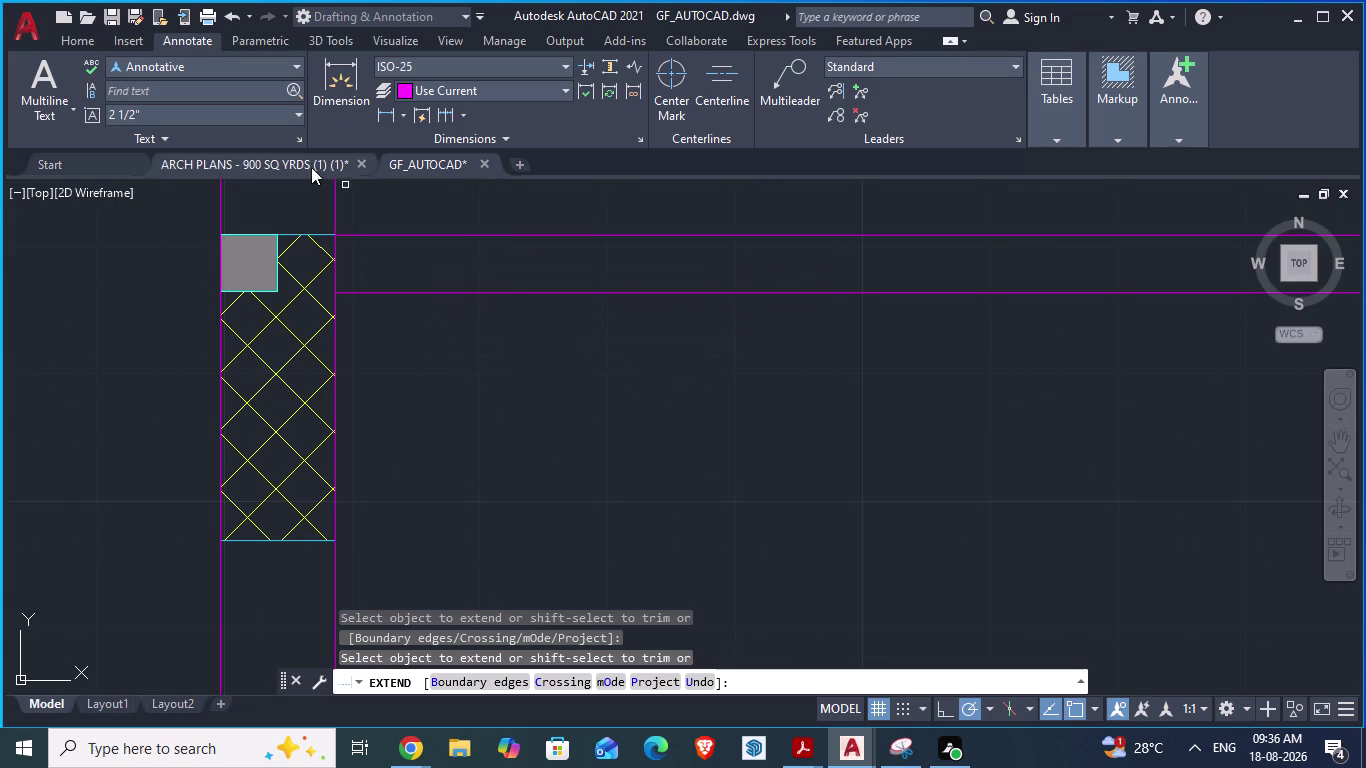
scroll(up, 3)
scroll(down, 3)
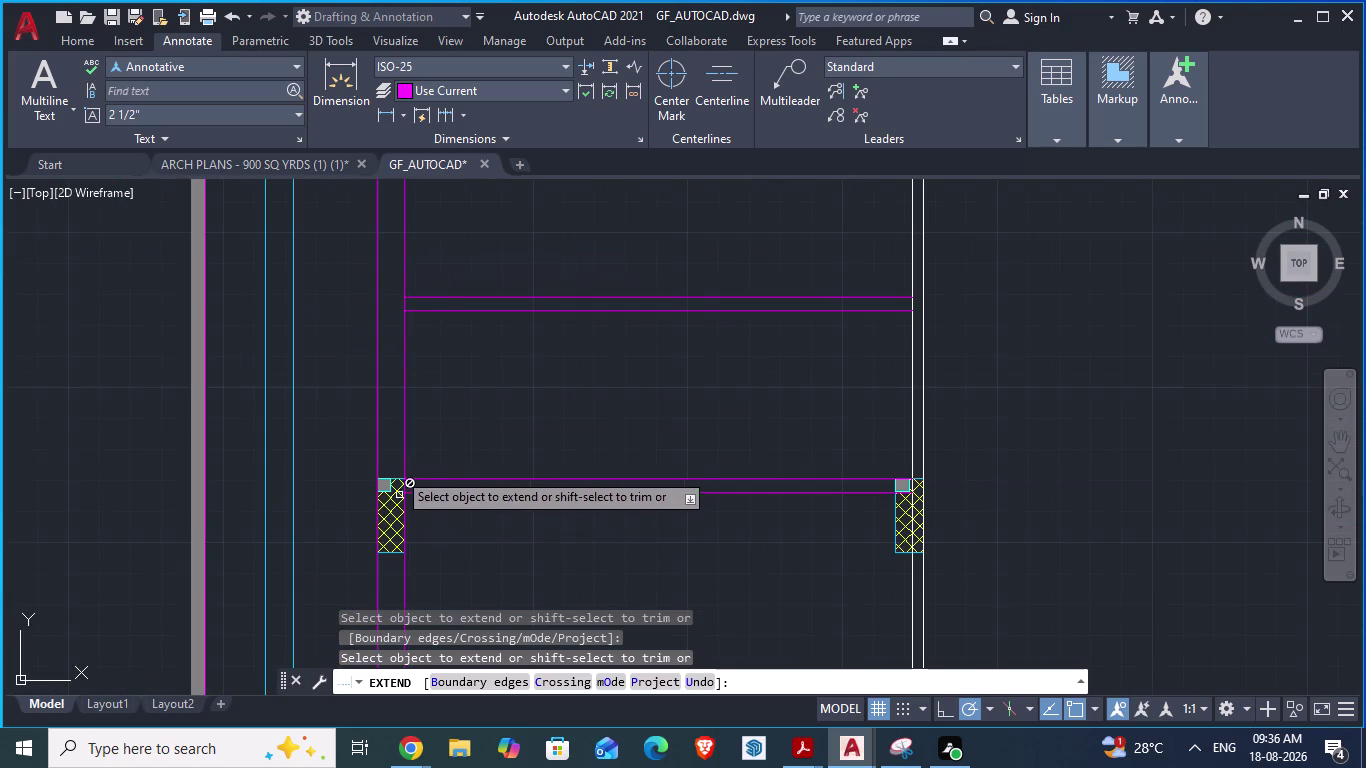
scroll(up, 3)
scroll(down, 3)
scroll(up, 3)
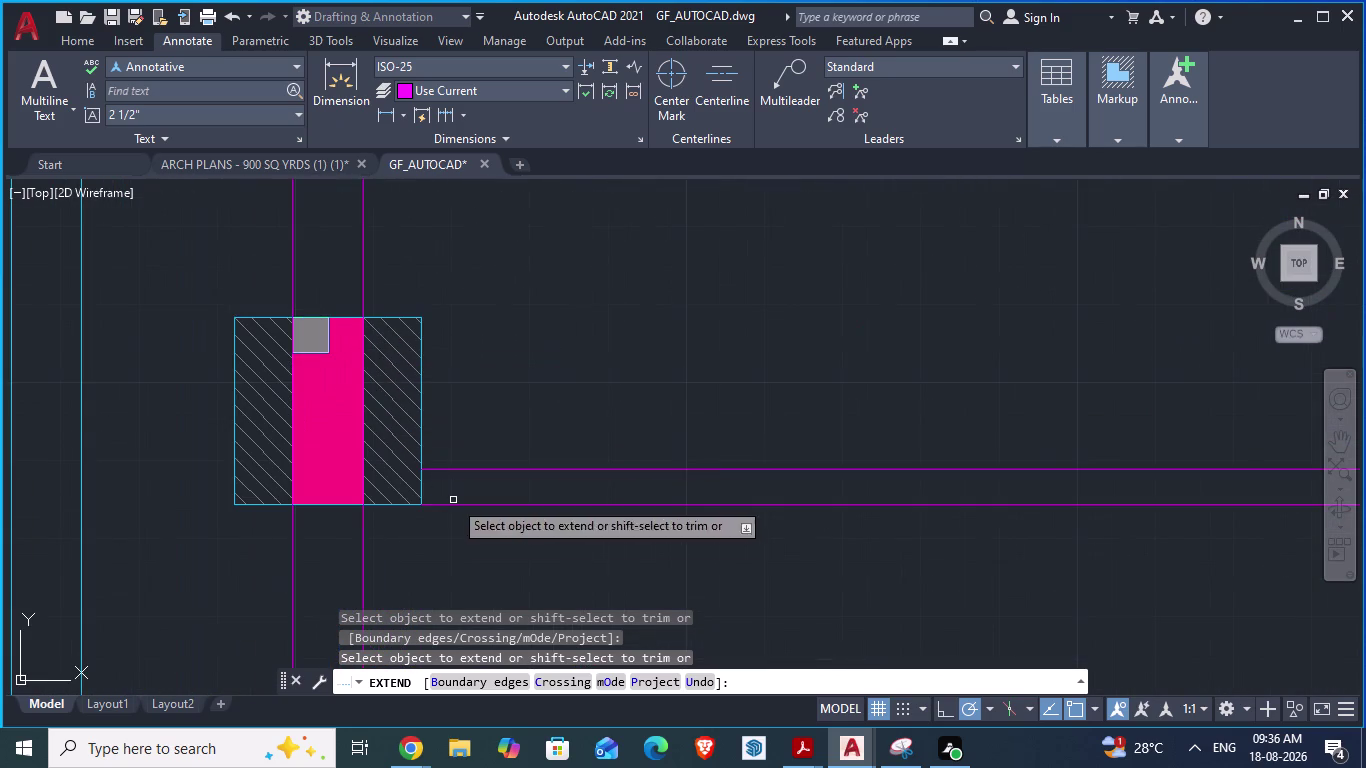
scroll(up, 3)
scroll(down, 3)
scroll(down, 3)
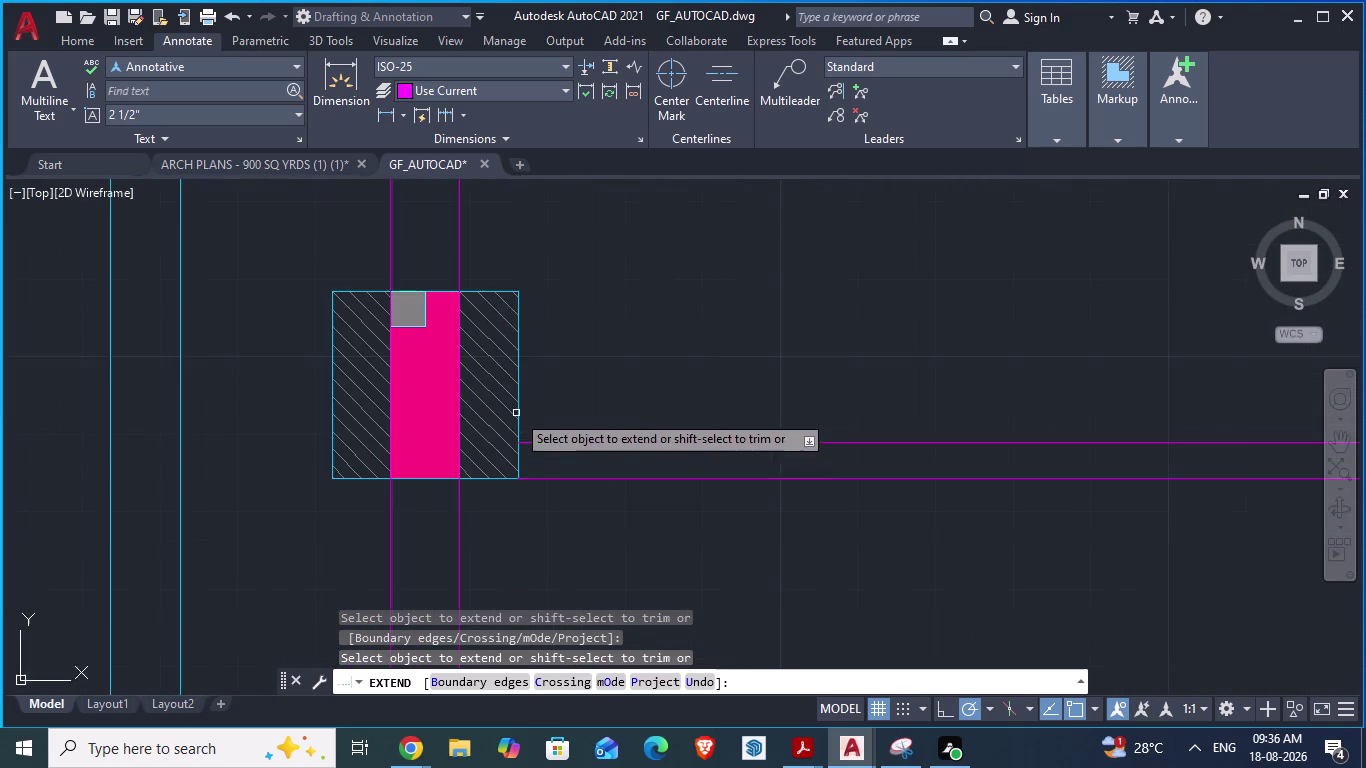
scroll(down, 3)
Switch to the ARCH PLANS reference and zoom into its walls and columns.
click(319, 169)
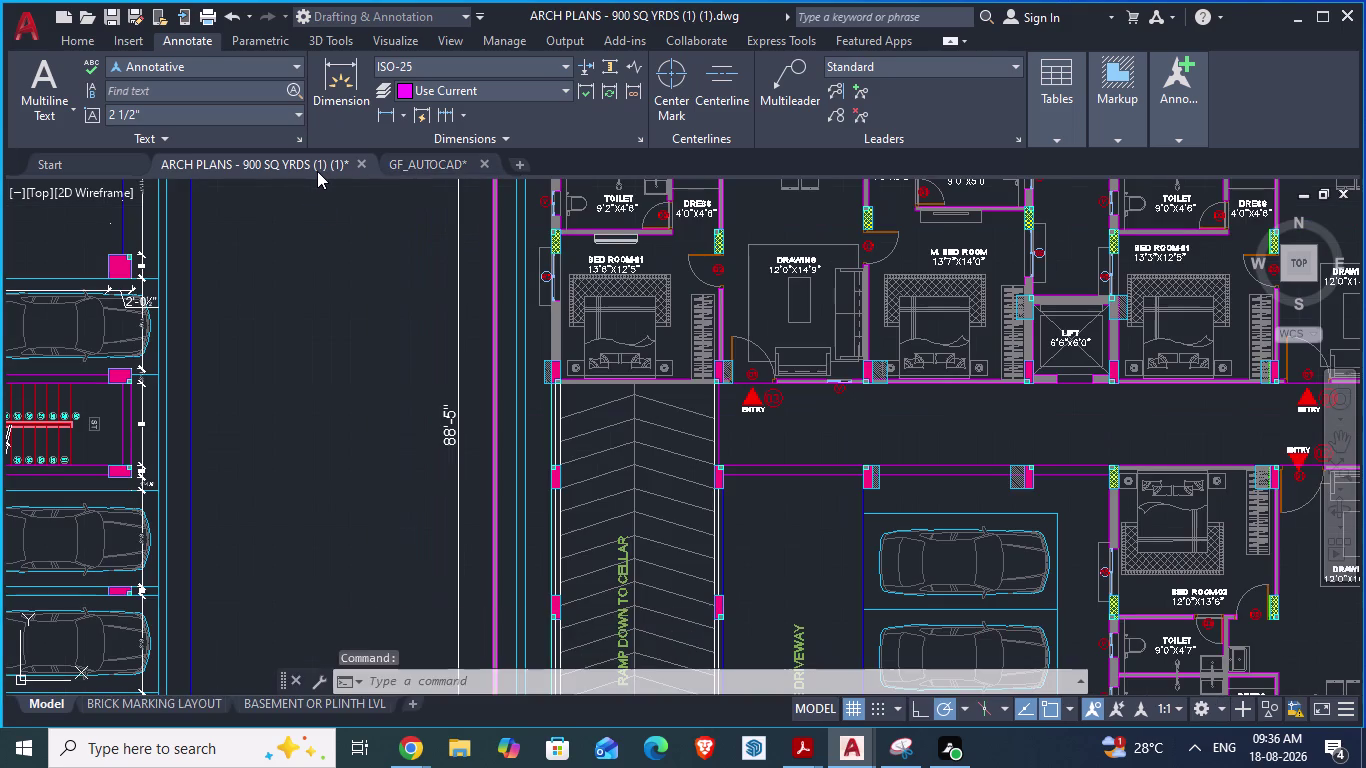
scroll(down, 3)
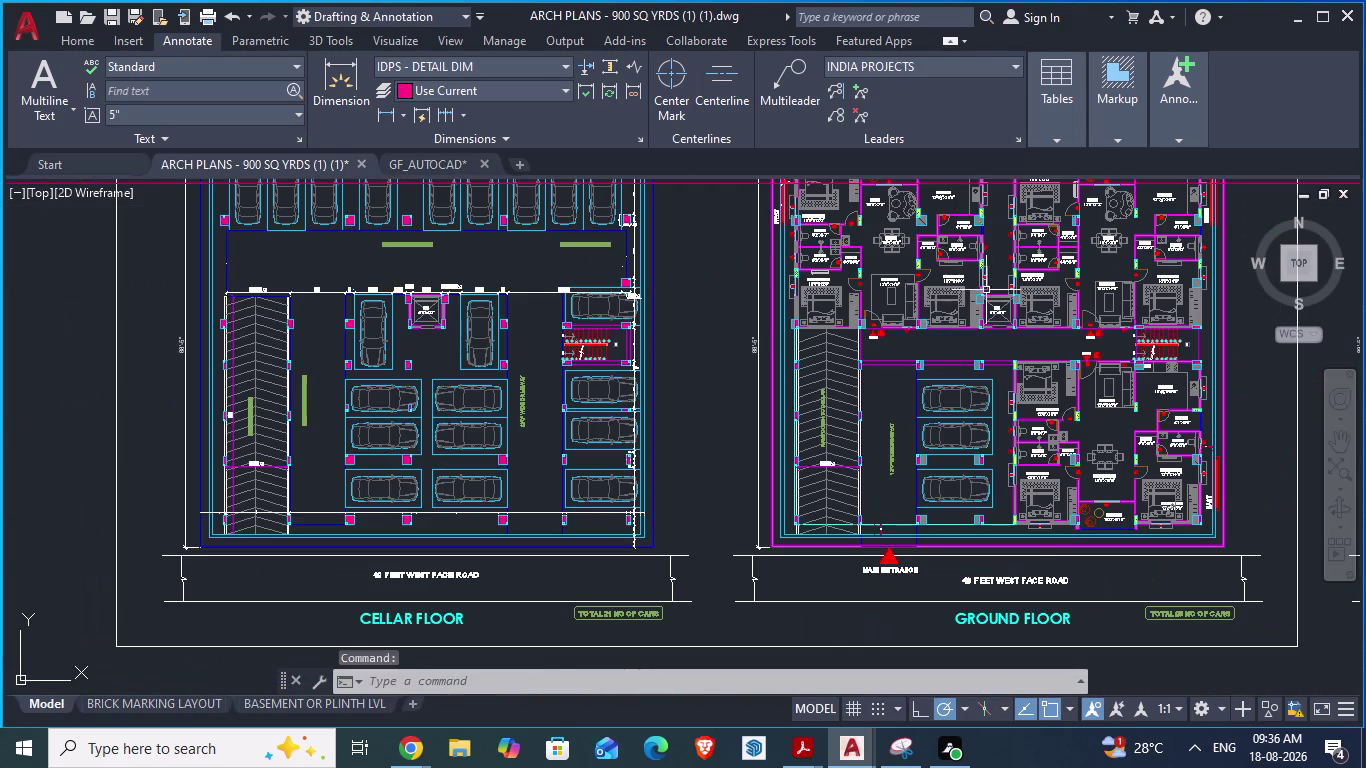
scroll(up, 3)
scroll(up, 3)
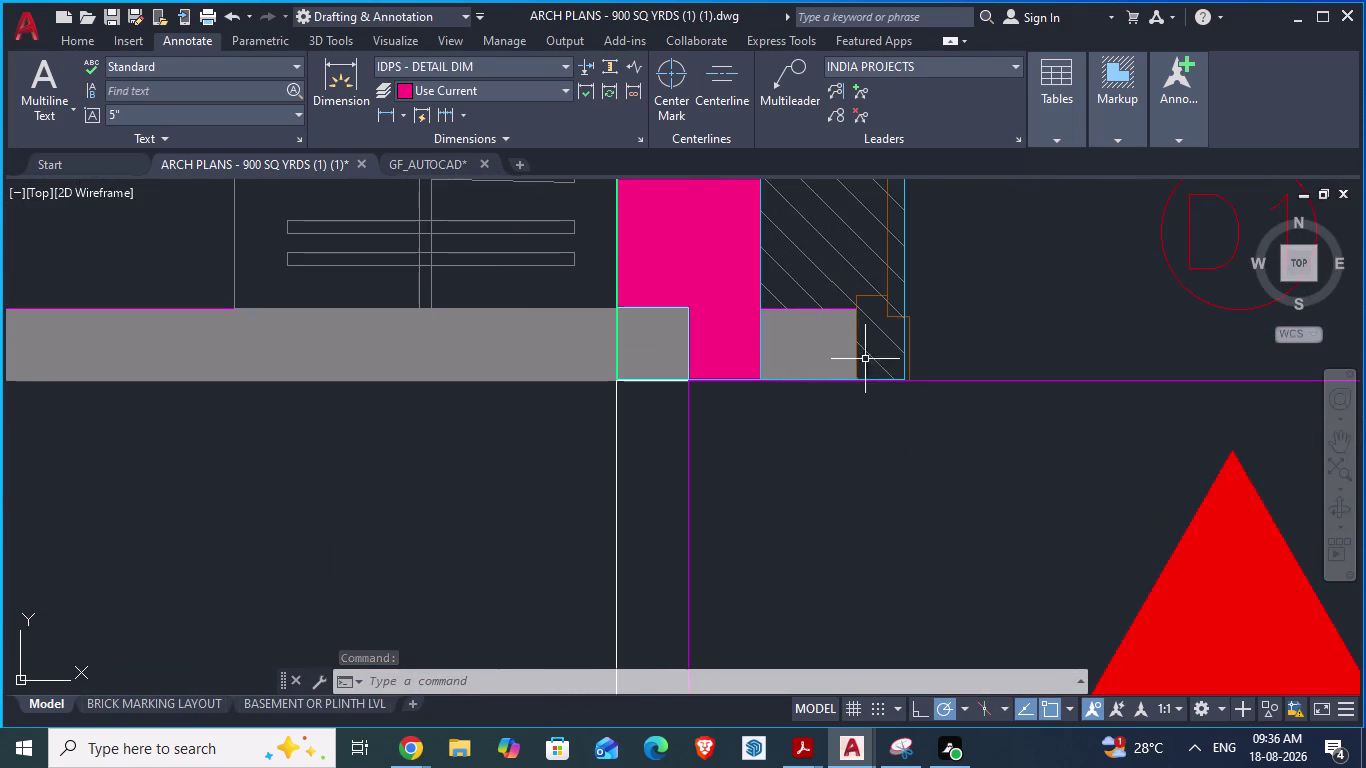
scroll(down, 3)
scroll(up, 3)
scroll(down, 3)
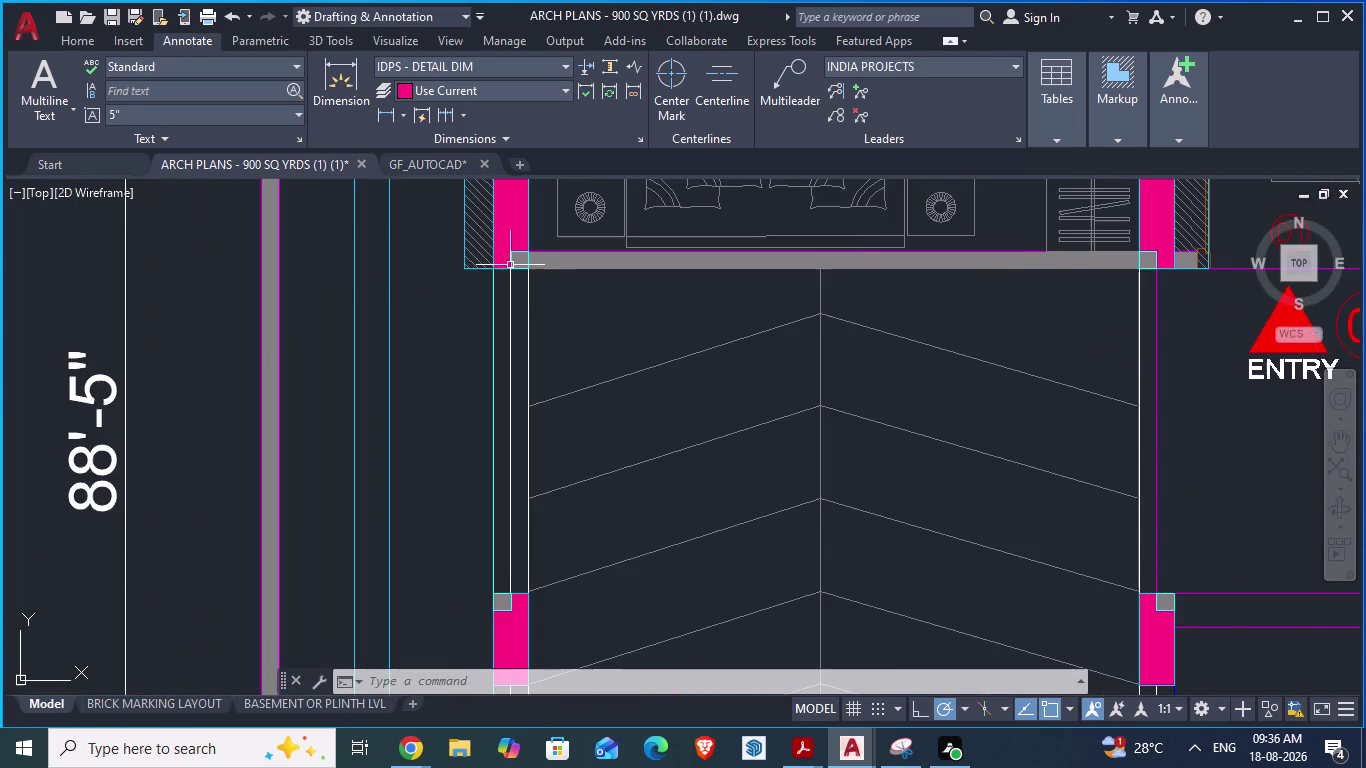
scroll(down, 3)
scroll(up, 3)
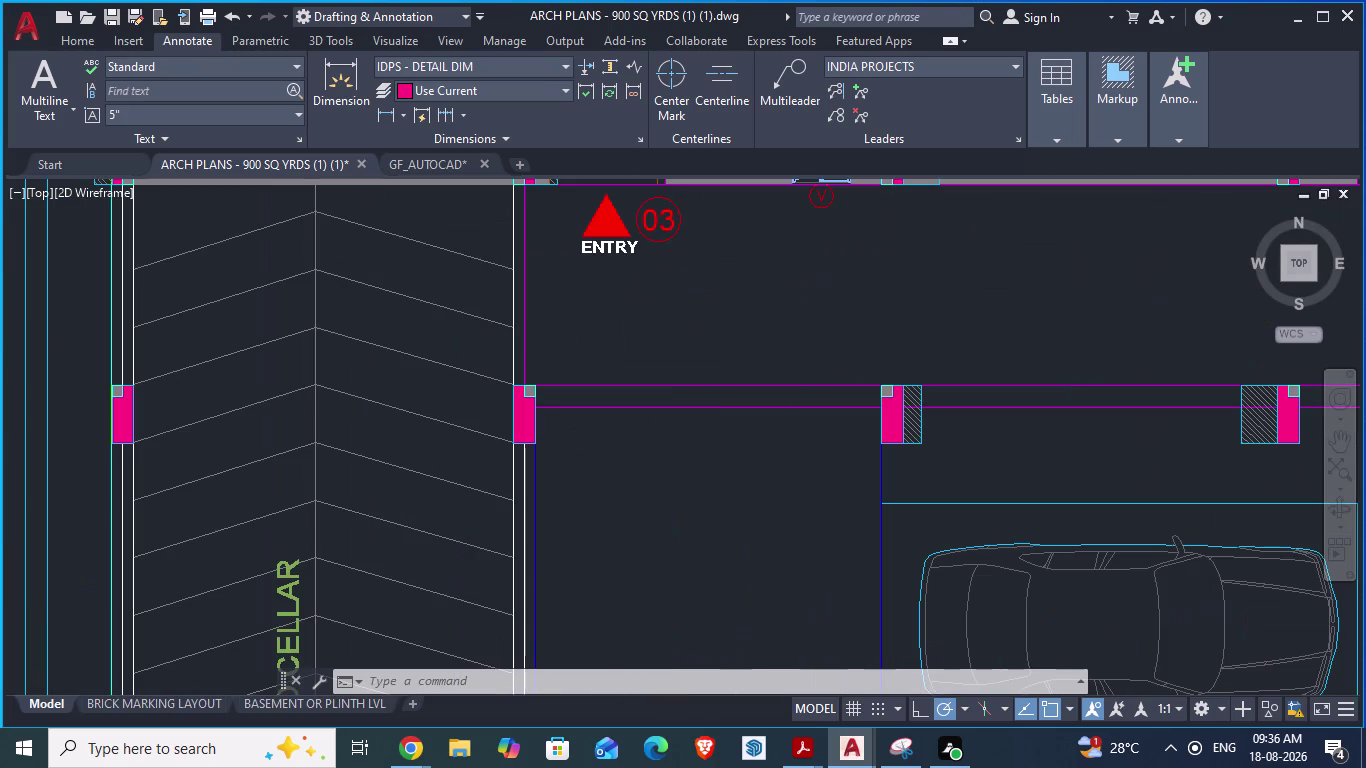
scroll(down, 3)
scroll(up, 3)
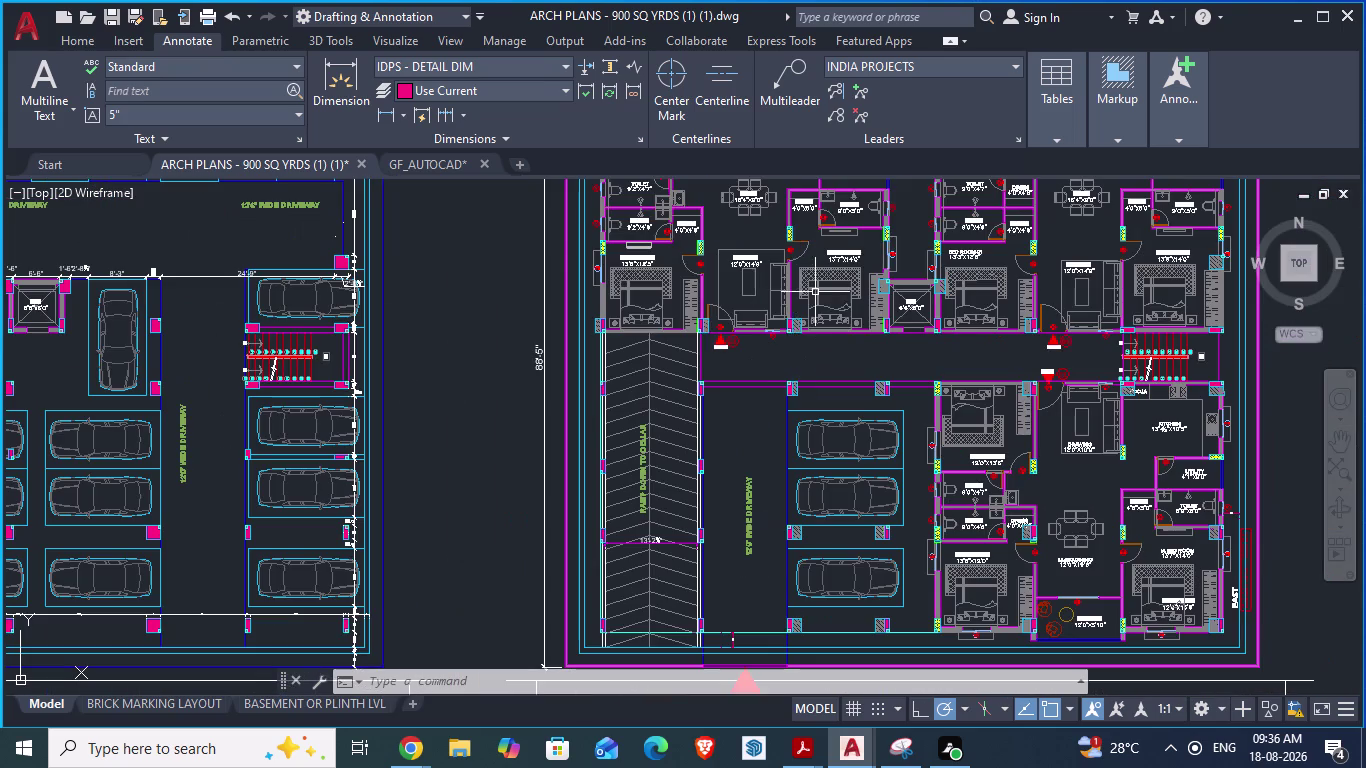
scroll(up, 3)
scroll(up, 3)
scroll(up, 3)
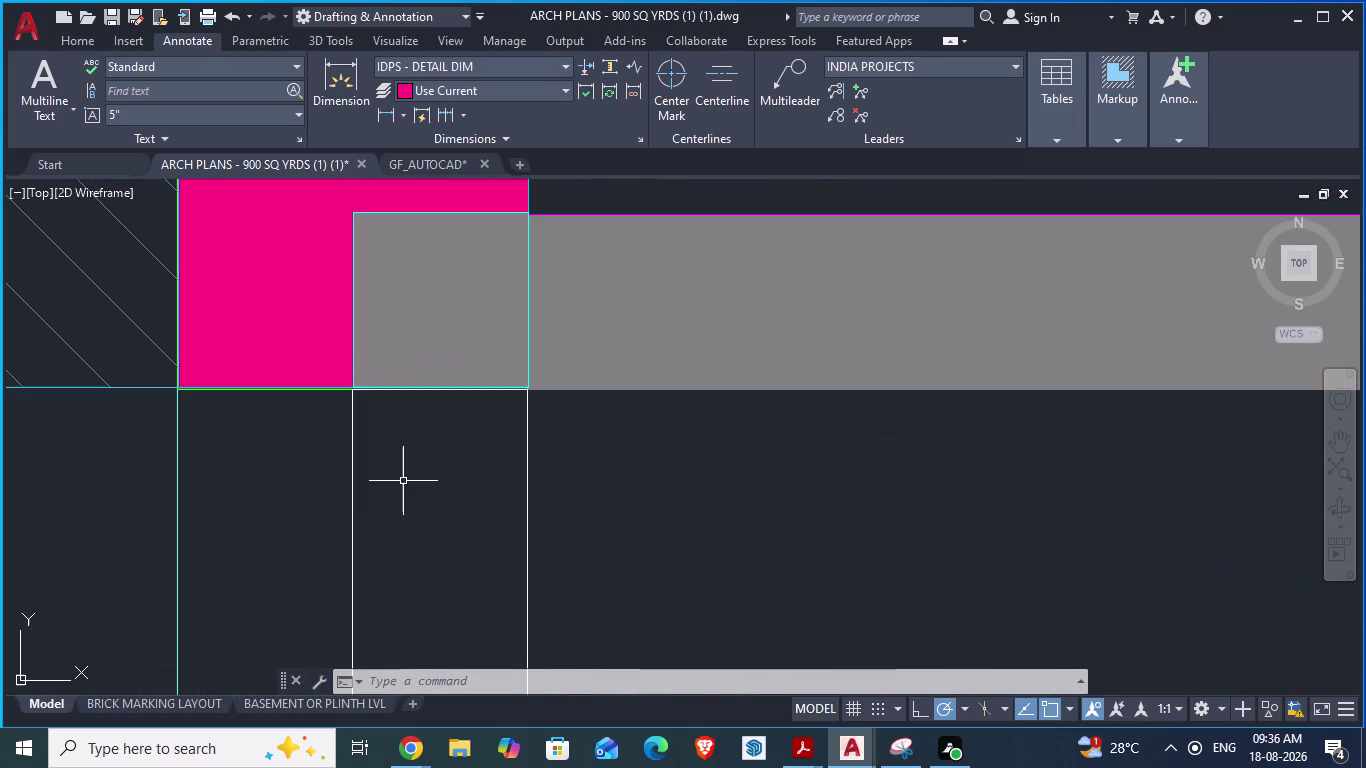
scroll(down, 3)
scroll(down, 3)
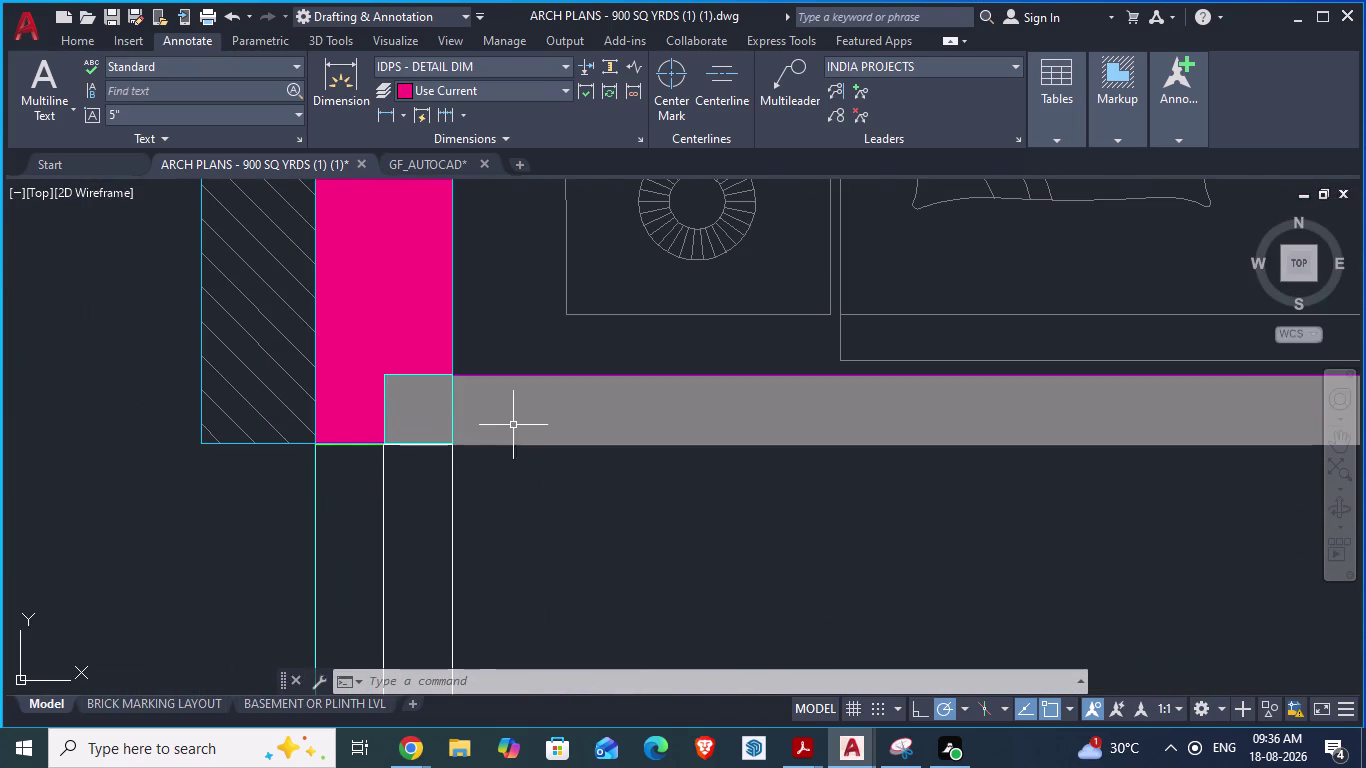
Pick points on the grey entry wall, cancelling each pending selection with Esc.
click(530, 425)
click(568, 402)
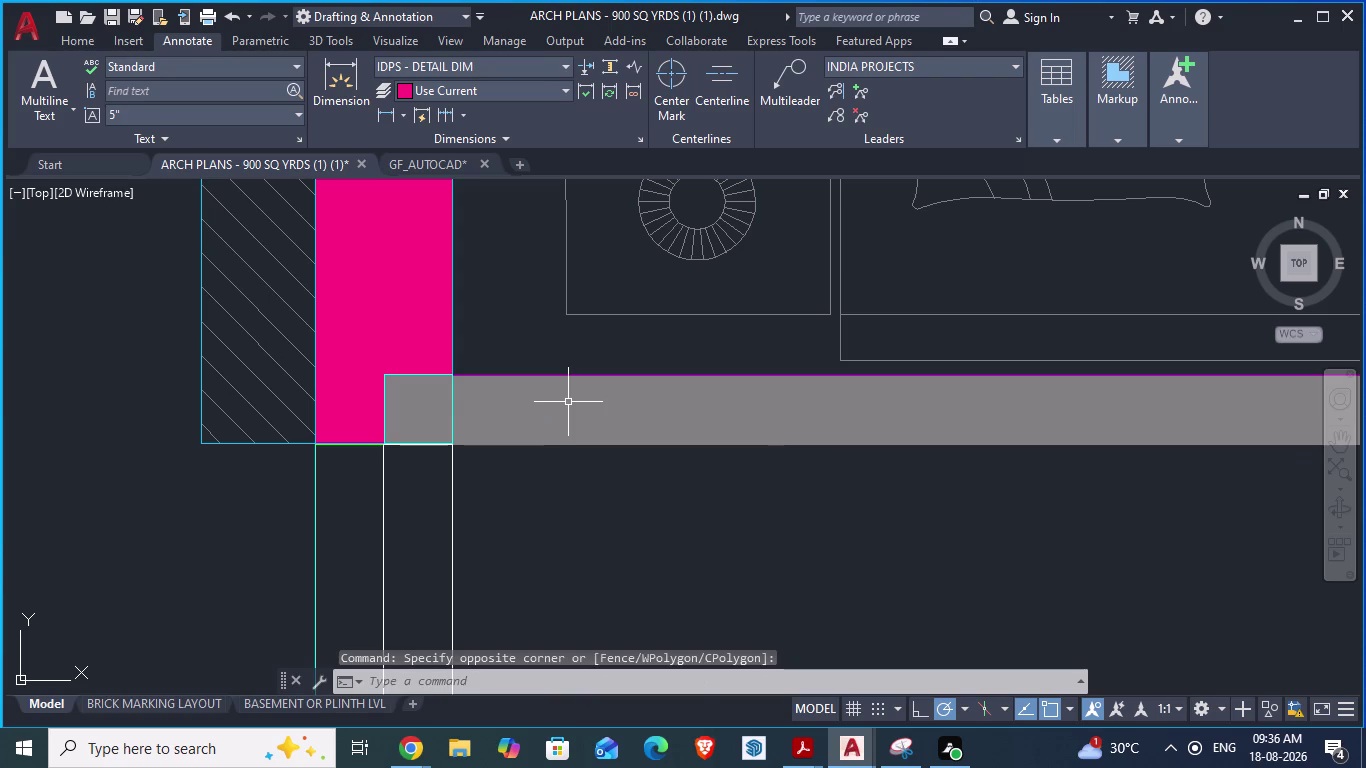
key(Escape)
click(608, 411)
key(Delete)
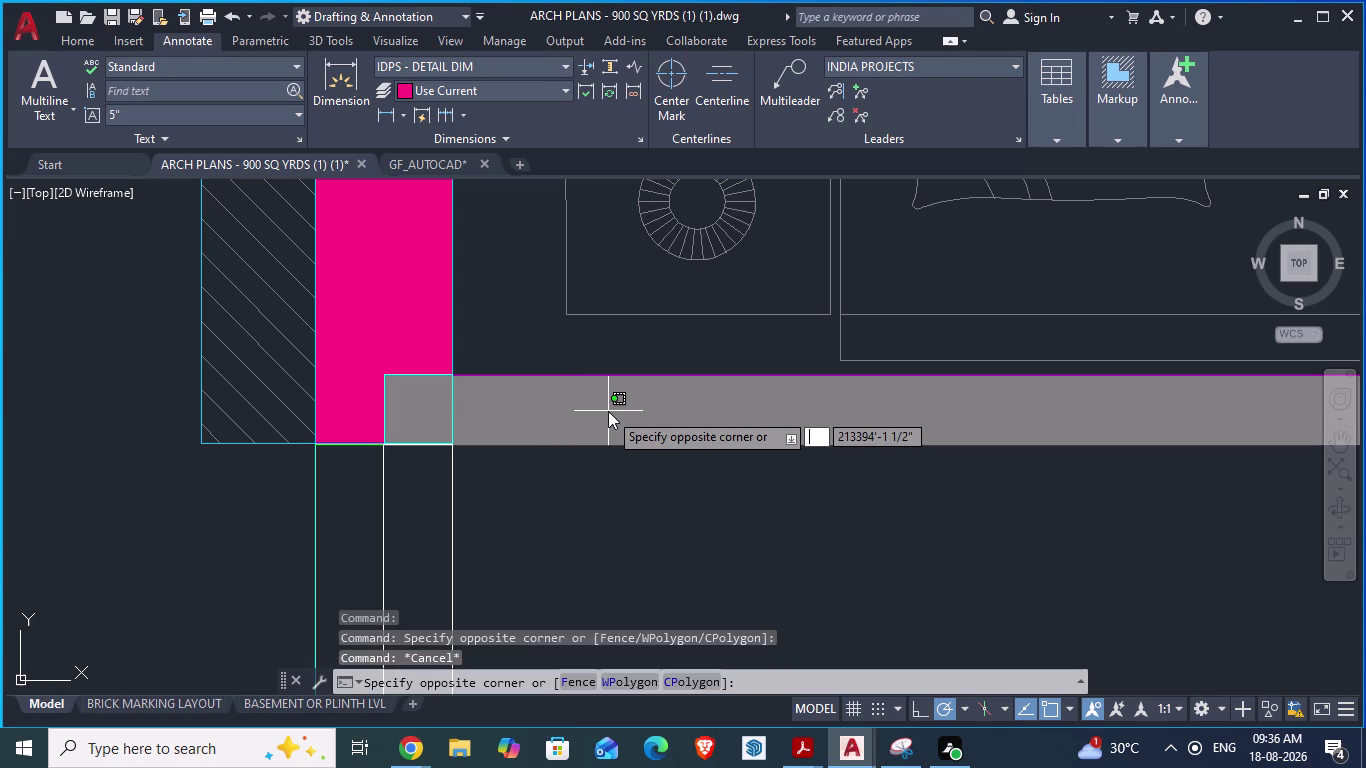
key(Escape)
key(Escape)
key(Escape)
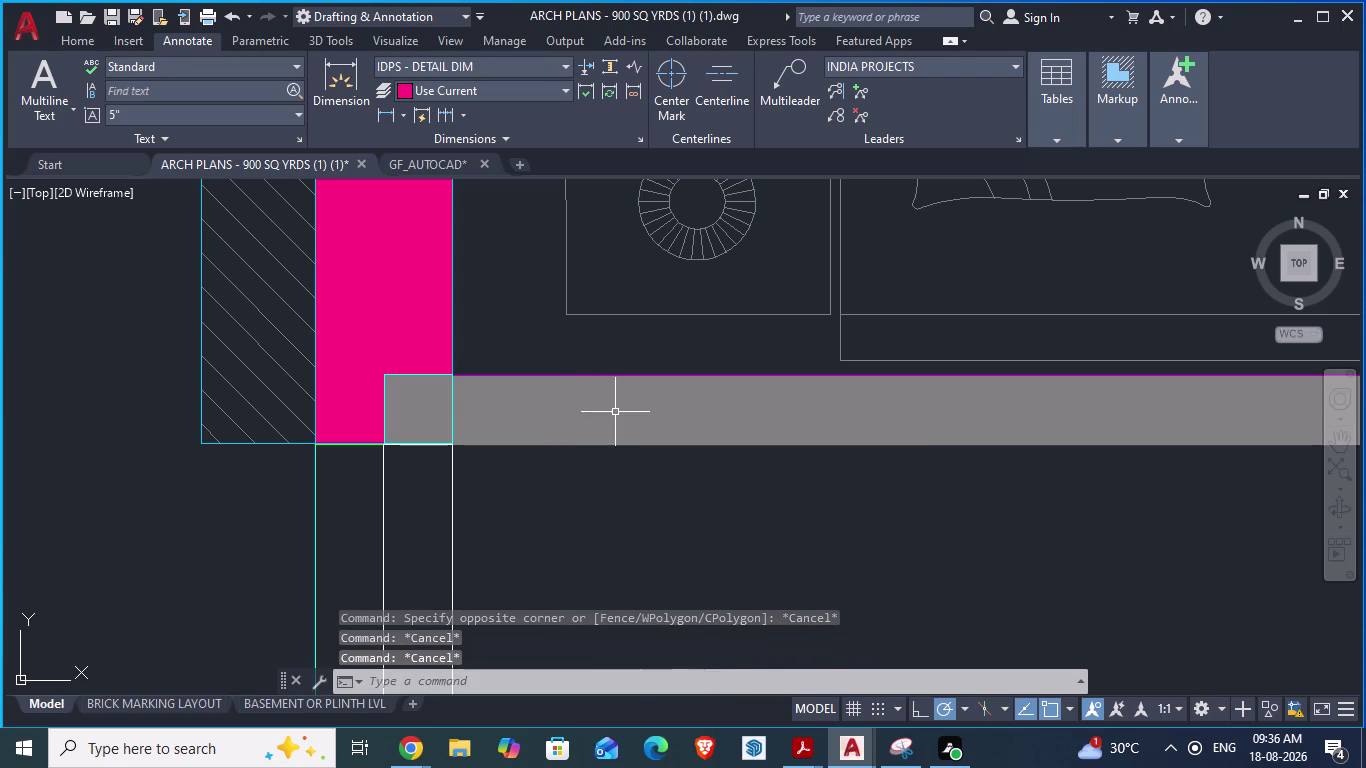
click(616, 413)
key(Delete)
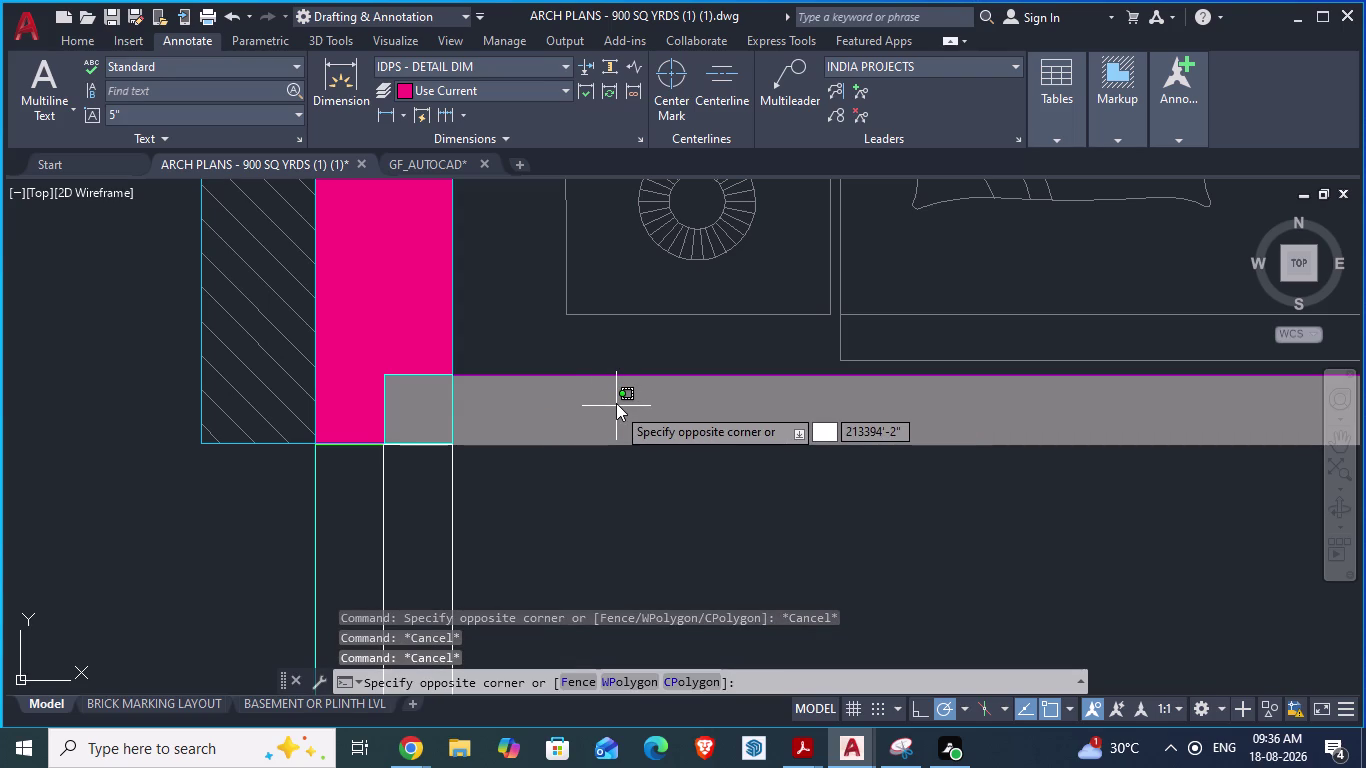
key(Escape)
Review the wall-column junctions near the entry, then return to GF_AUTOCAD.dwg.
scroll(down, 3)
scroll(up, 3)
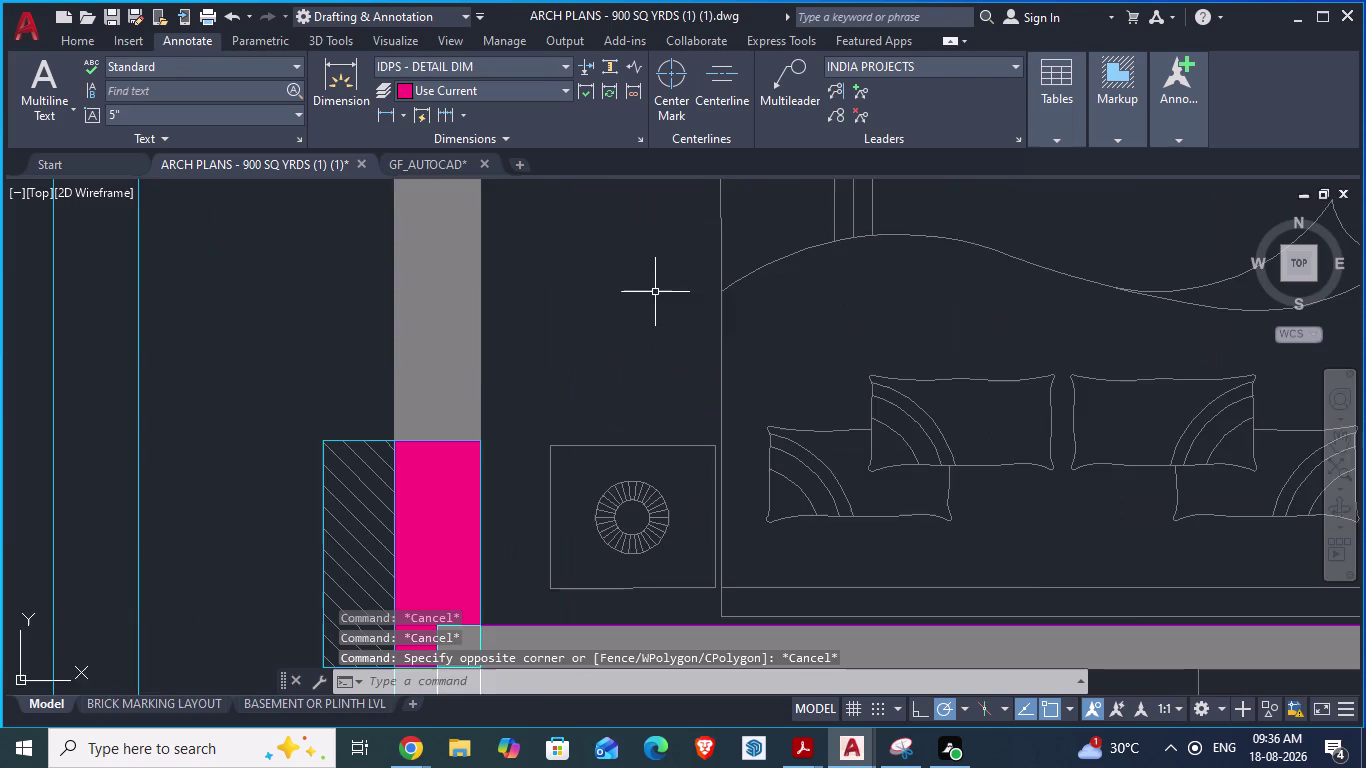
scroll(down, 3)
scroll(down, 3)
scroll(up, 3)
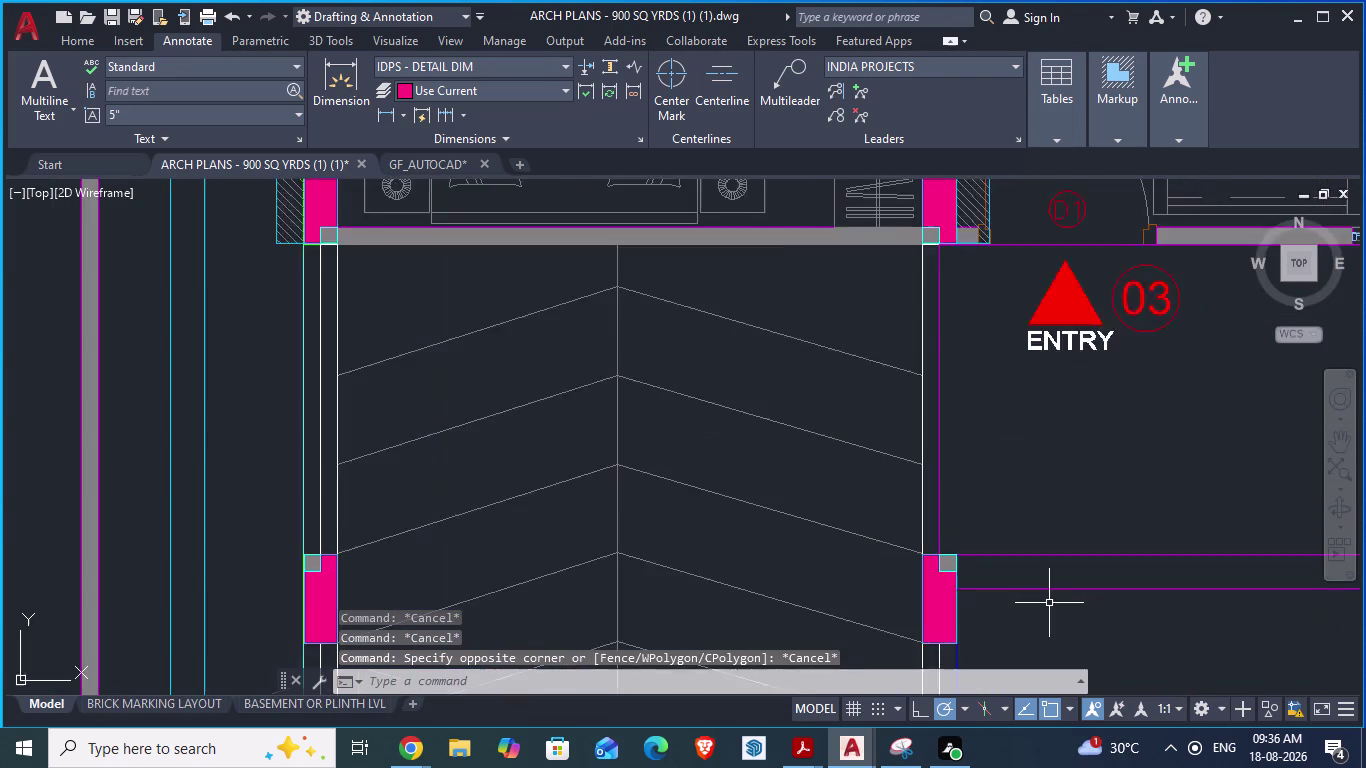
scroll(up, 3)
scroll(down, 3)
scroll(up, 3)
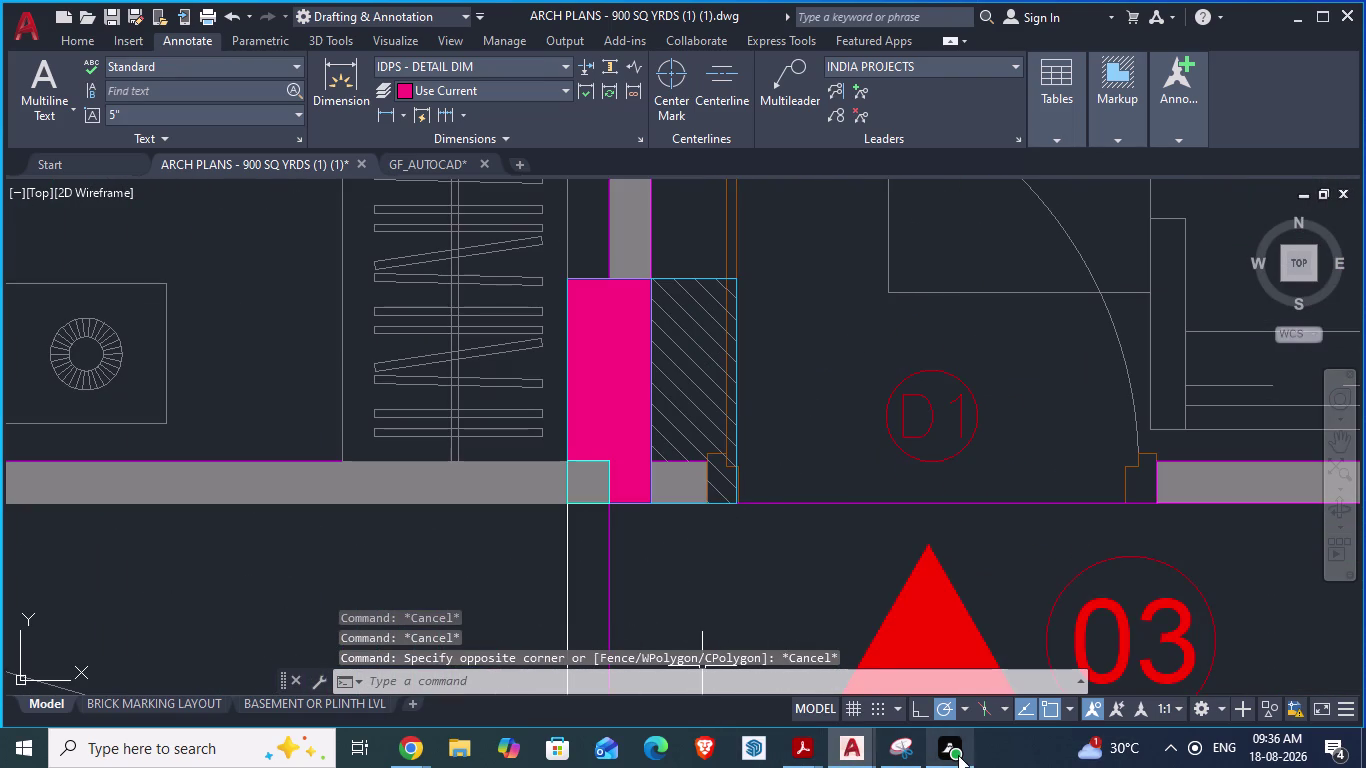
click(415, 168)
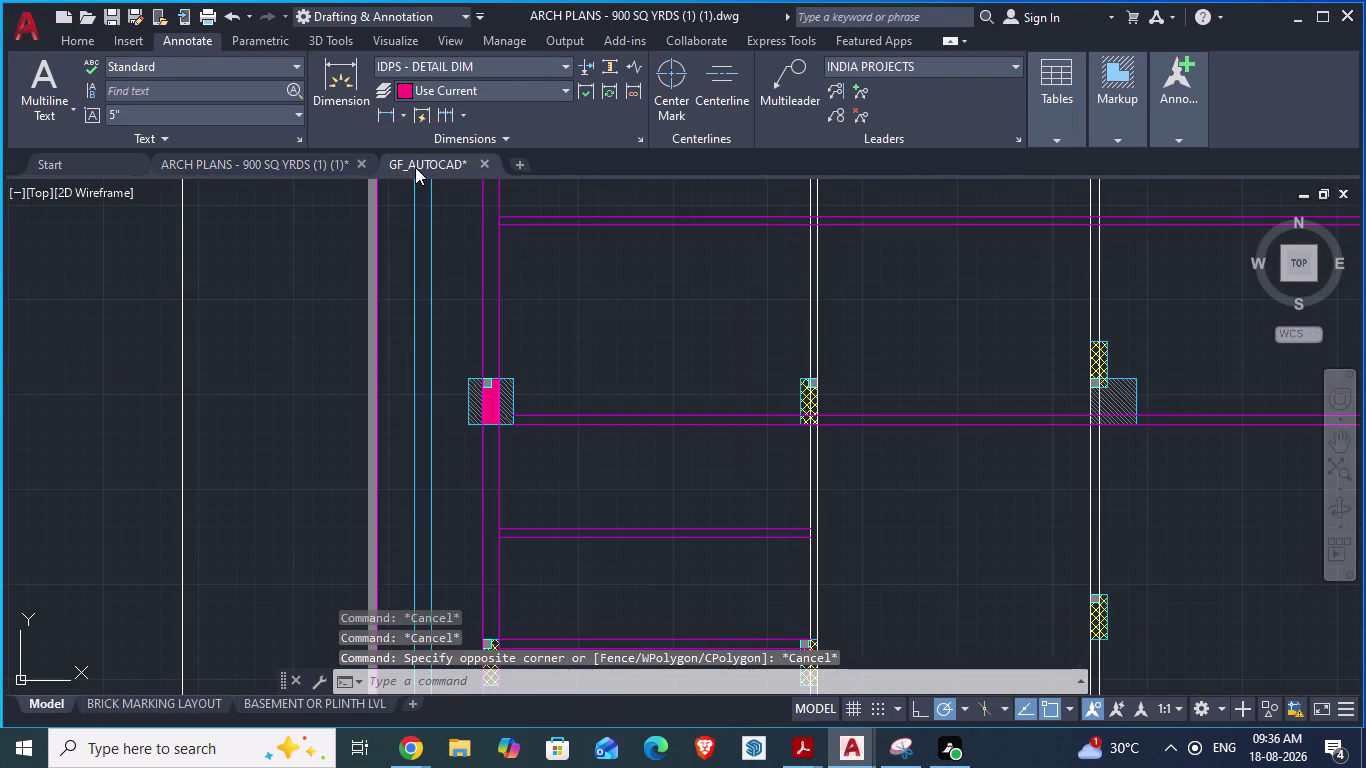
Zoom out and around the GF_AUTOCAD plan toward the left bay.
scroll(up, 3)
scroll(up, 3)
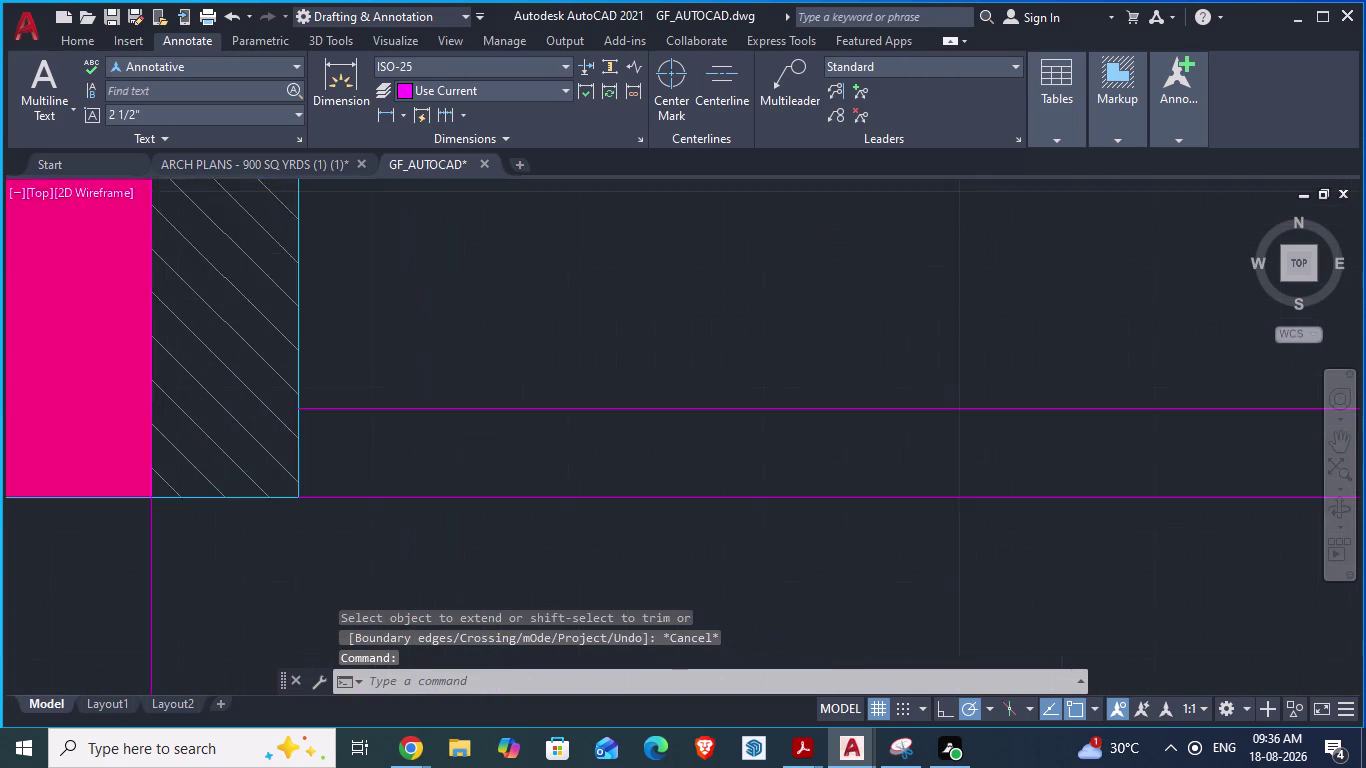
scroll(up, 3)
scroll(down, 3)
scroll(up, 3)
scroll(down, 3)
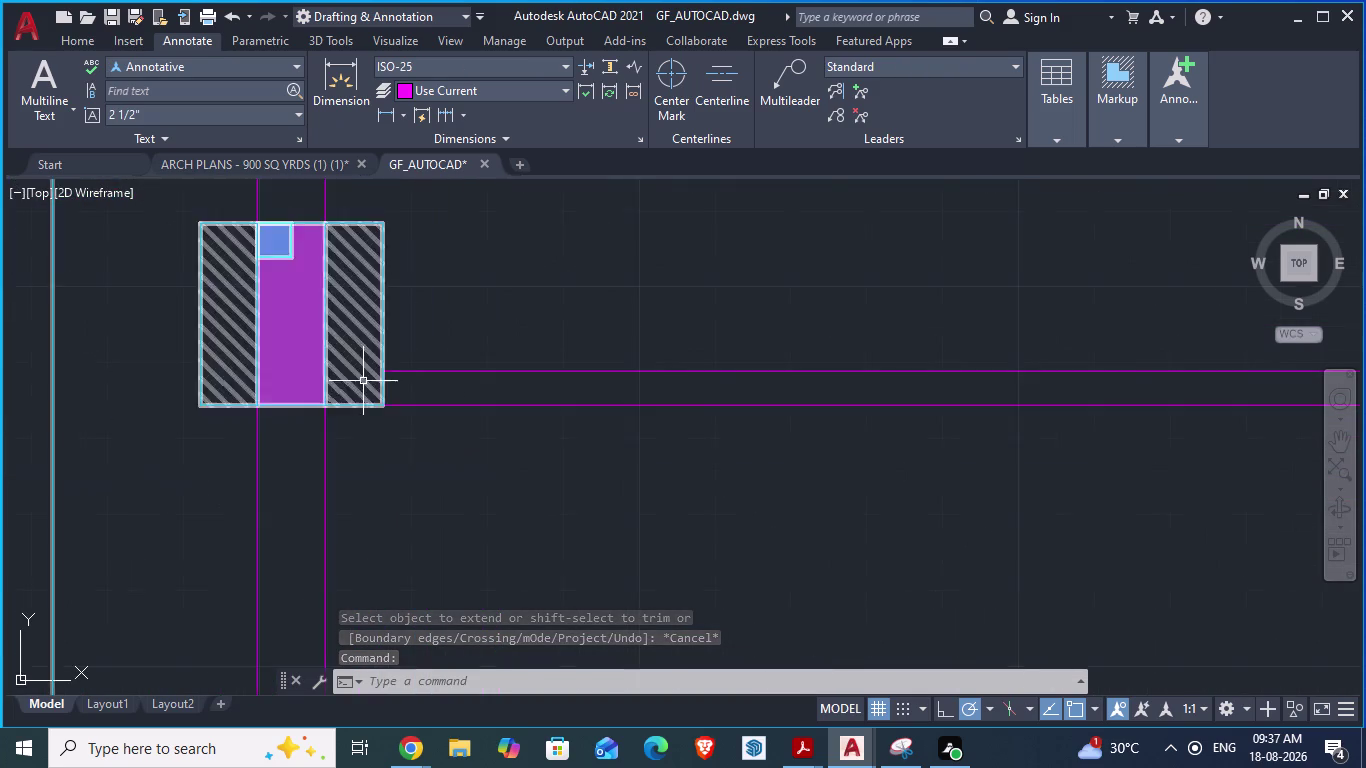
scroll(down, 3)
scroll(down, 3)
scroll(up, 3)
scroll(up, 3)
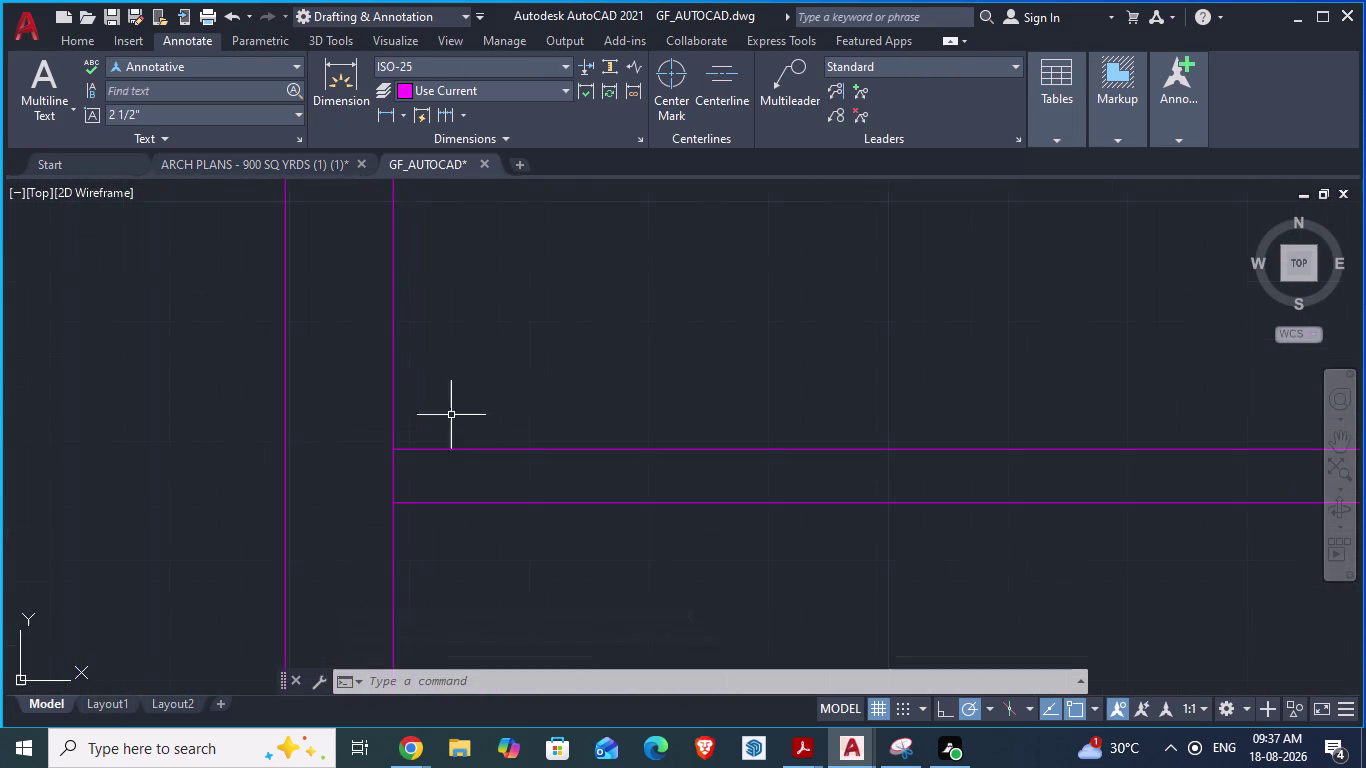
scroll(up, 3)
scroll(down, 3)
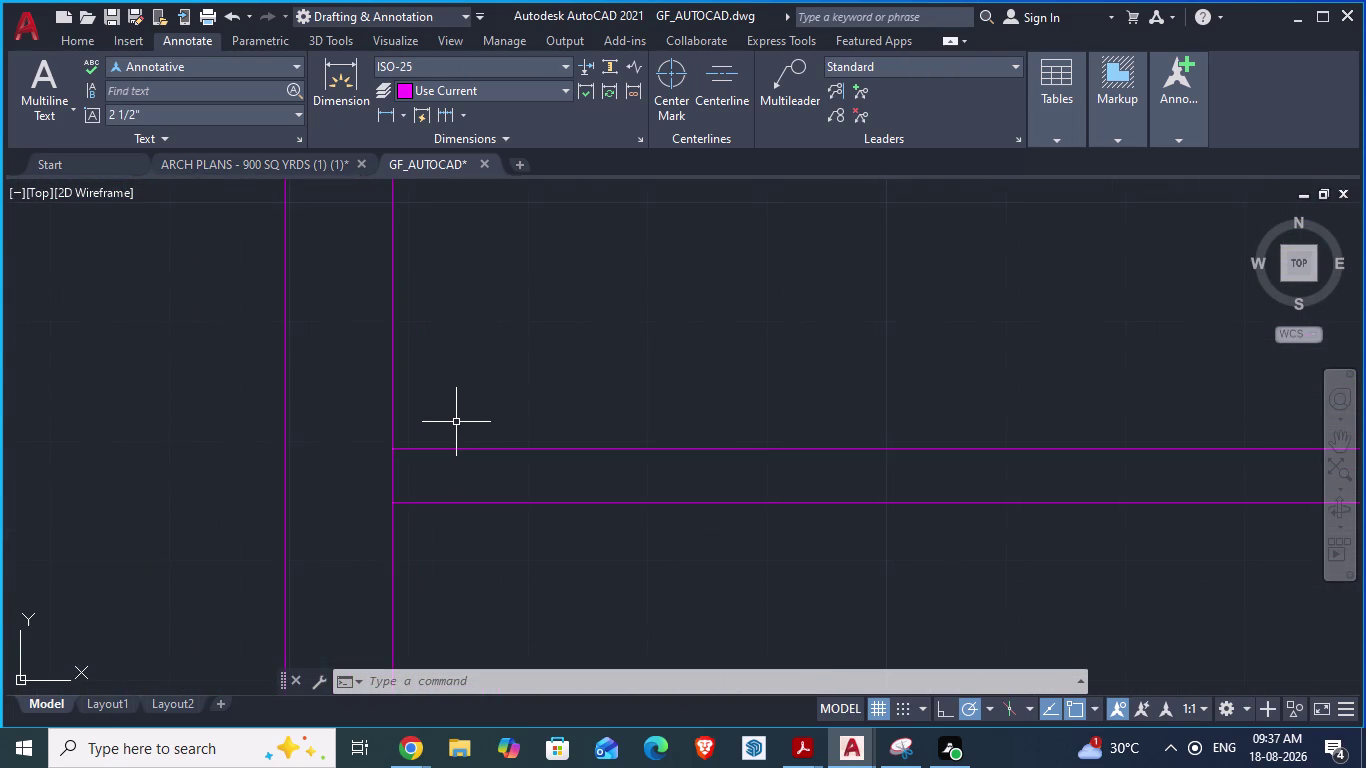
scroll(down, 3)
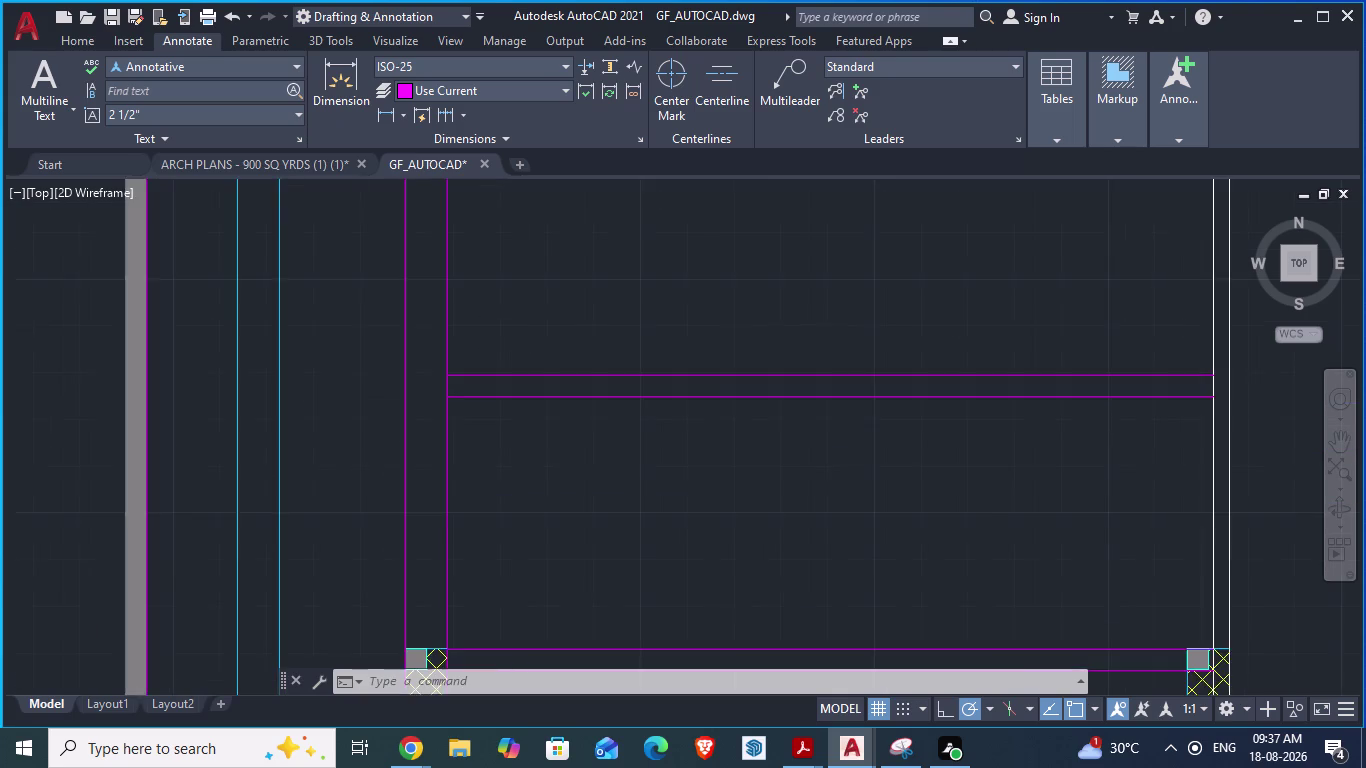
scroll(up, 3)
scroll(down, 3)
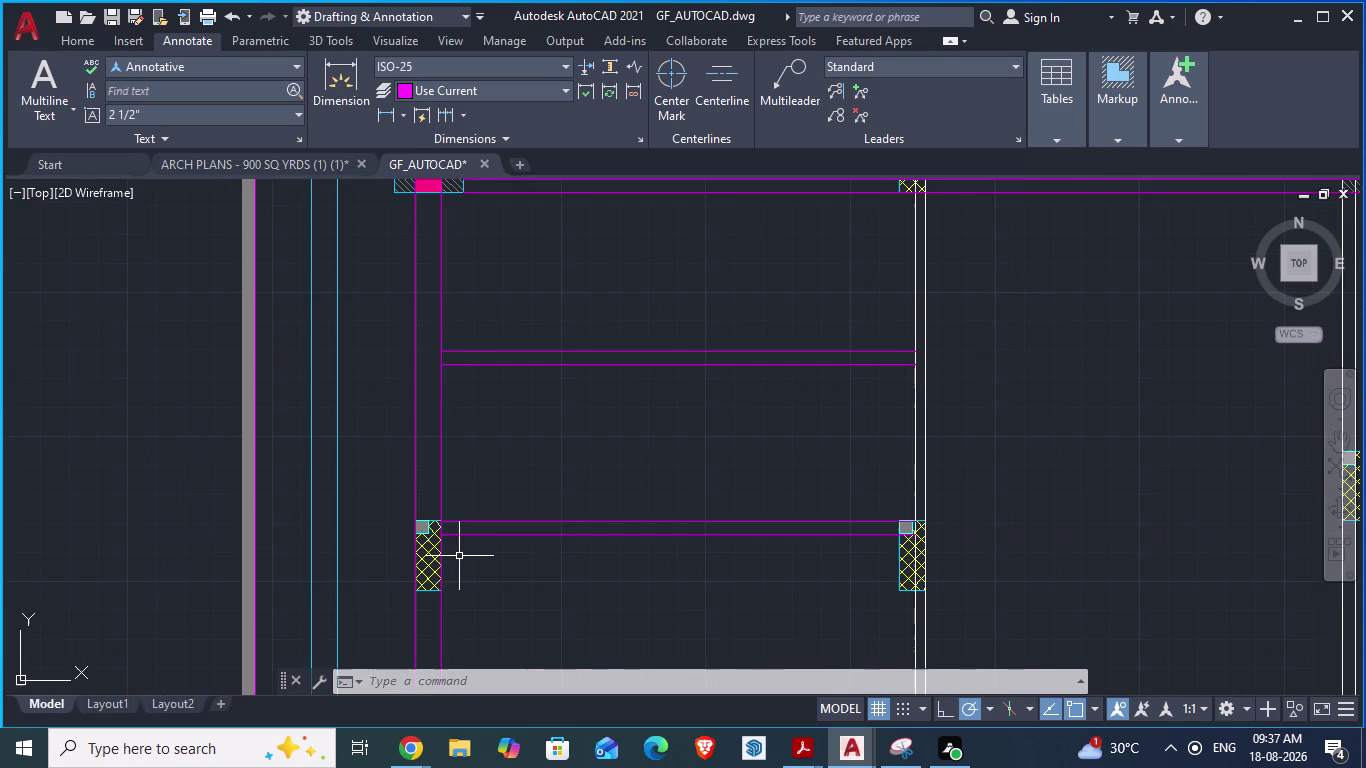
scroll(down, 3)
scroll(up, 3)
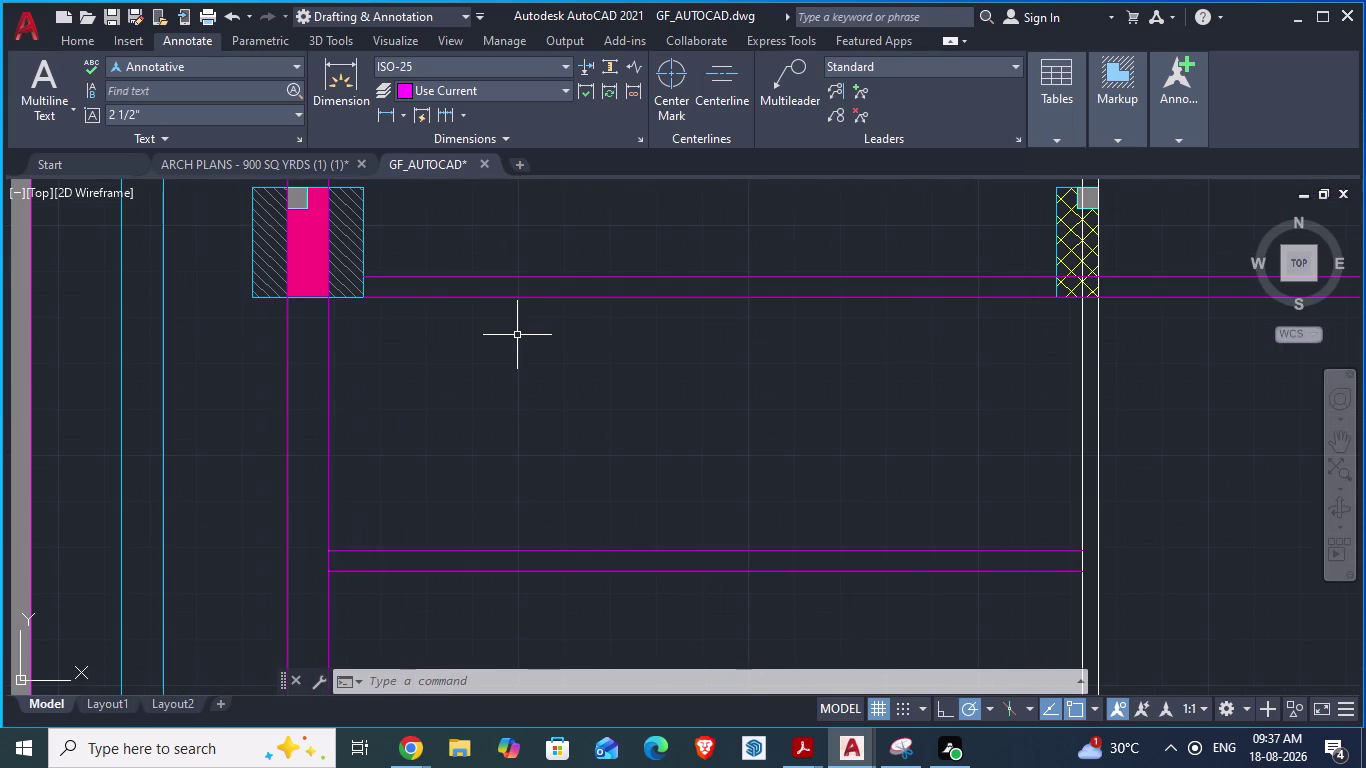
scroll(down, 3)
scroll(up, 3)
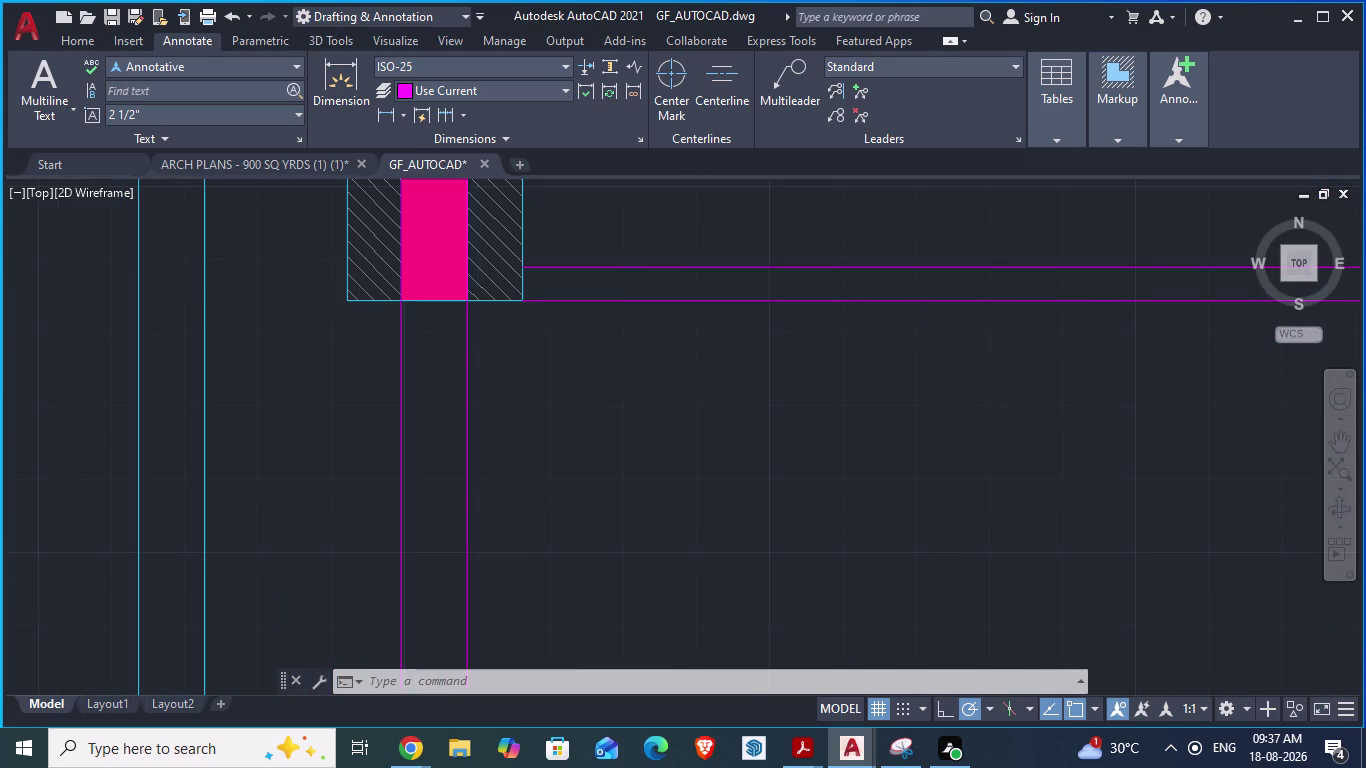
scroll(down, 3)
scroll(up, 3)
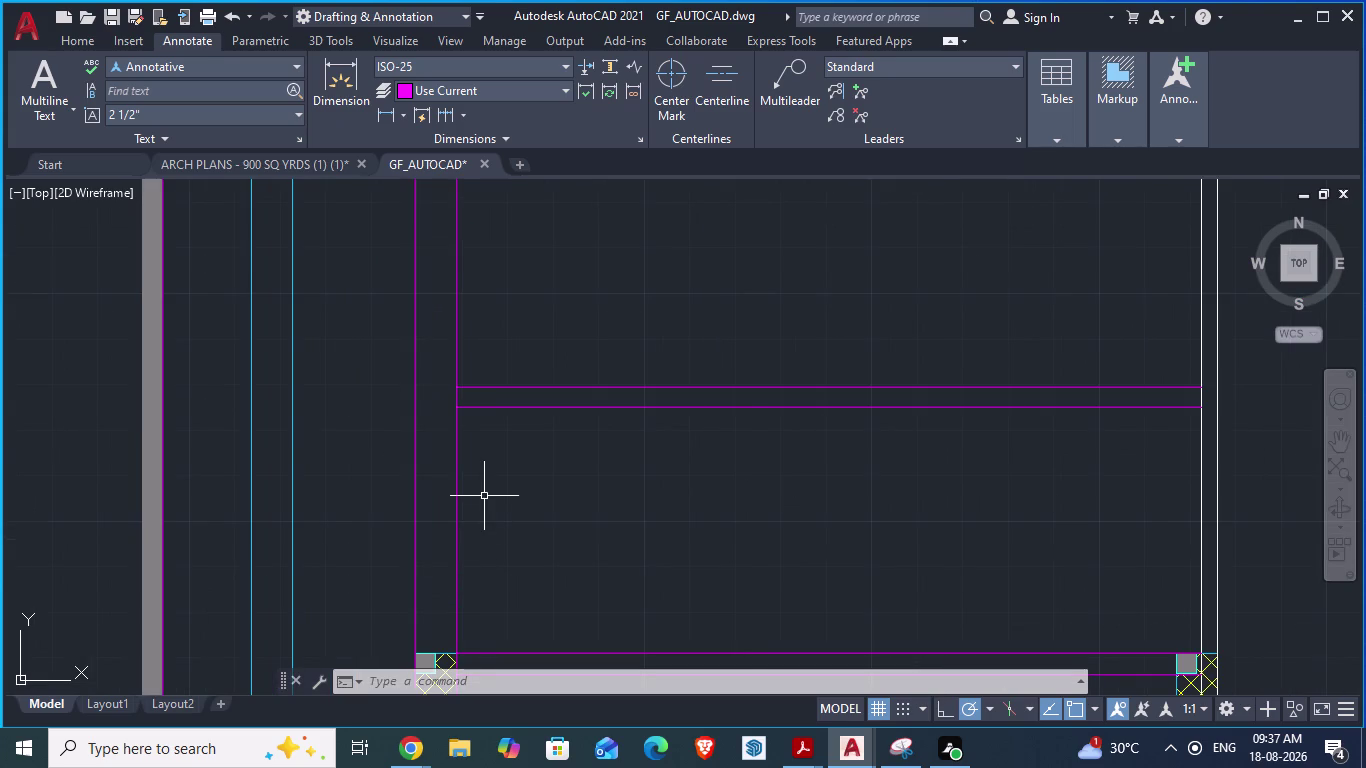
scroll(down, 3)
Cancel the accidental lasso and begin a selection window around the short walls.
drag(594, 412, 619, 483)
scroll(down, 3)
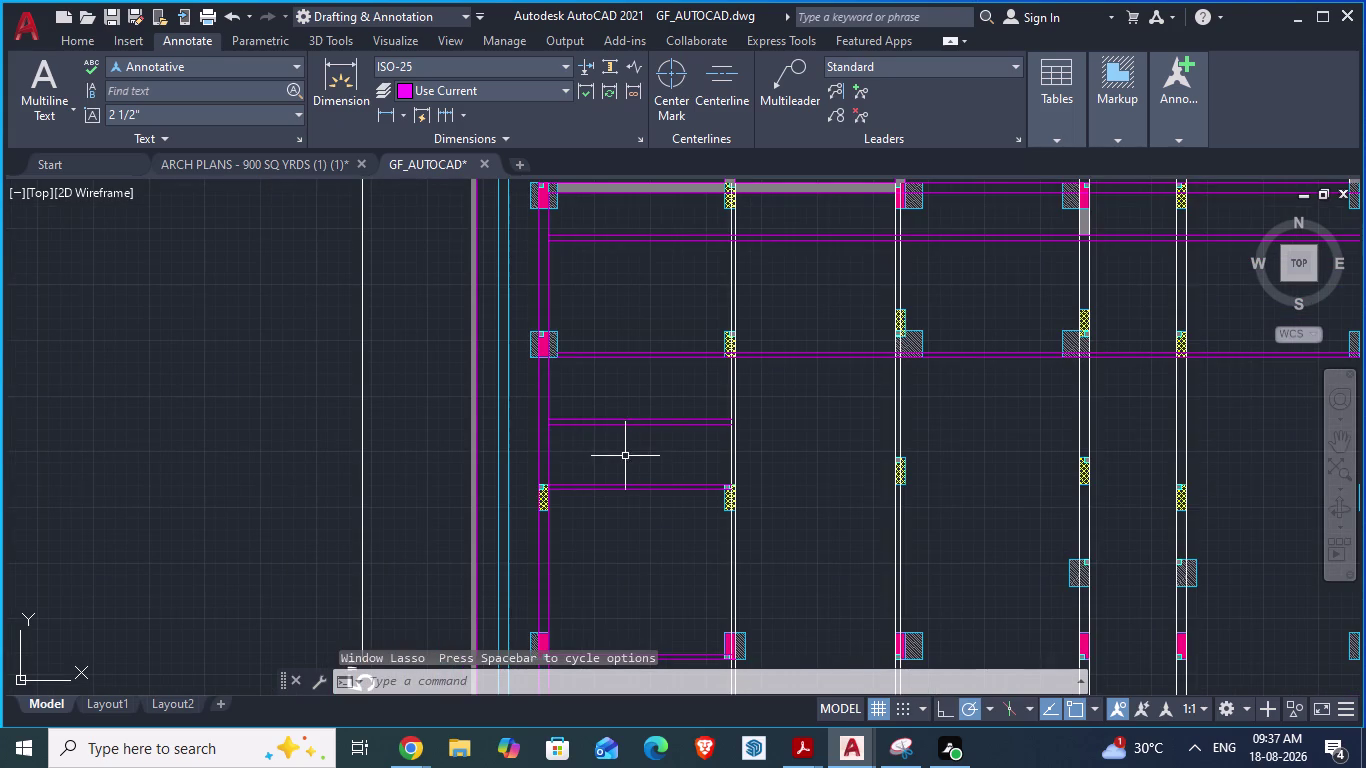
key(Escape)
click(684, 402)
Select the three short wall pairs and move them 1" from the wall-end base point.
scroll(down, 3)
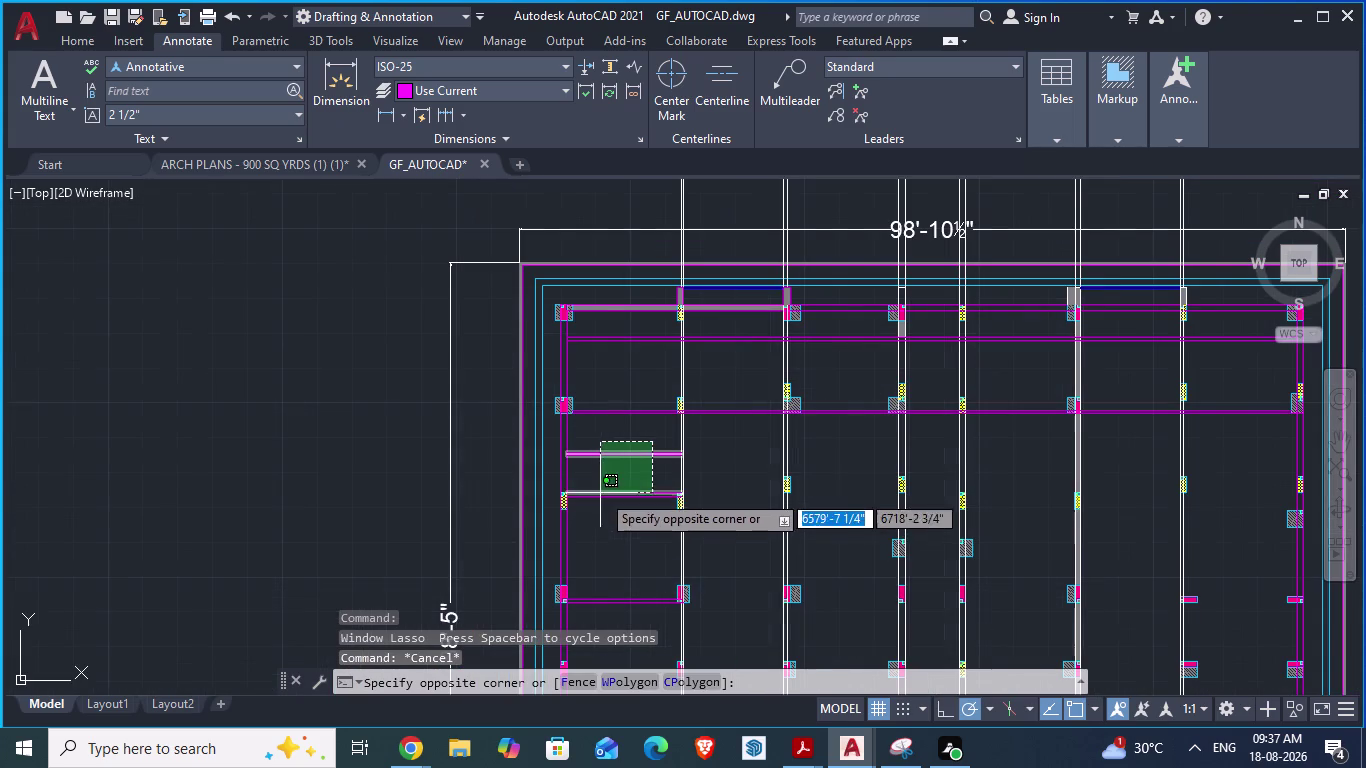
click(616, 614)
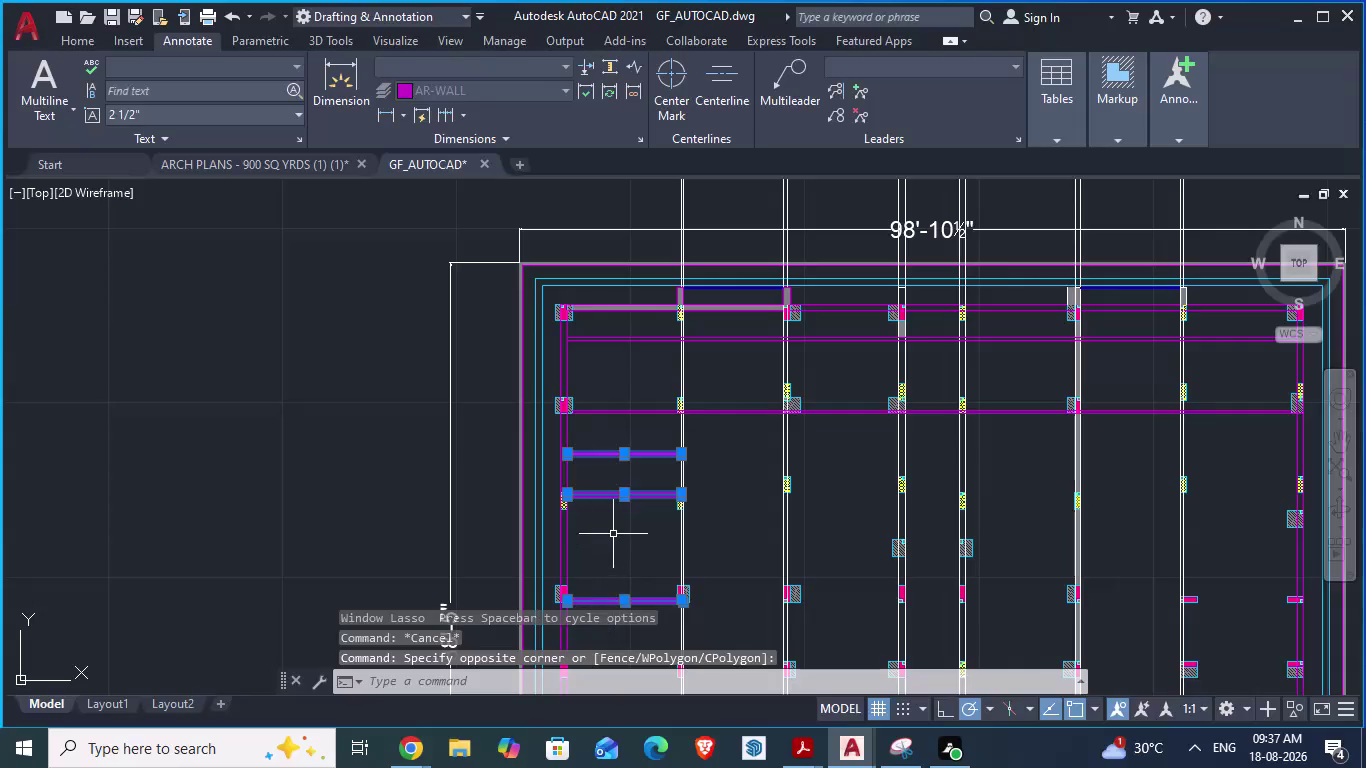
key(m)
key(Return)
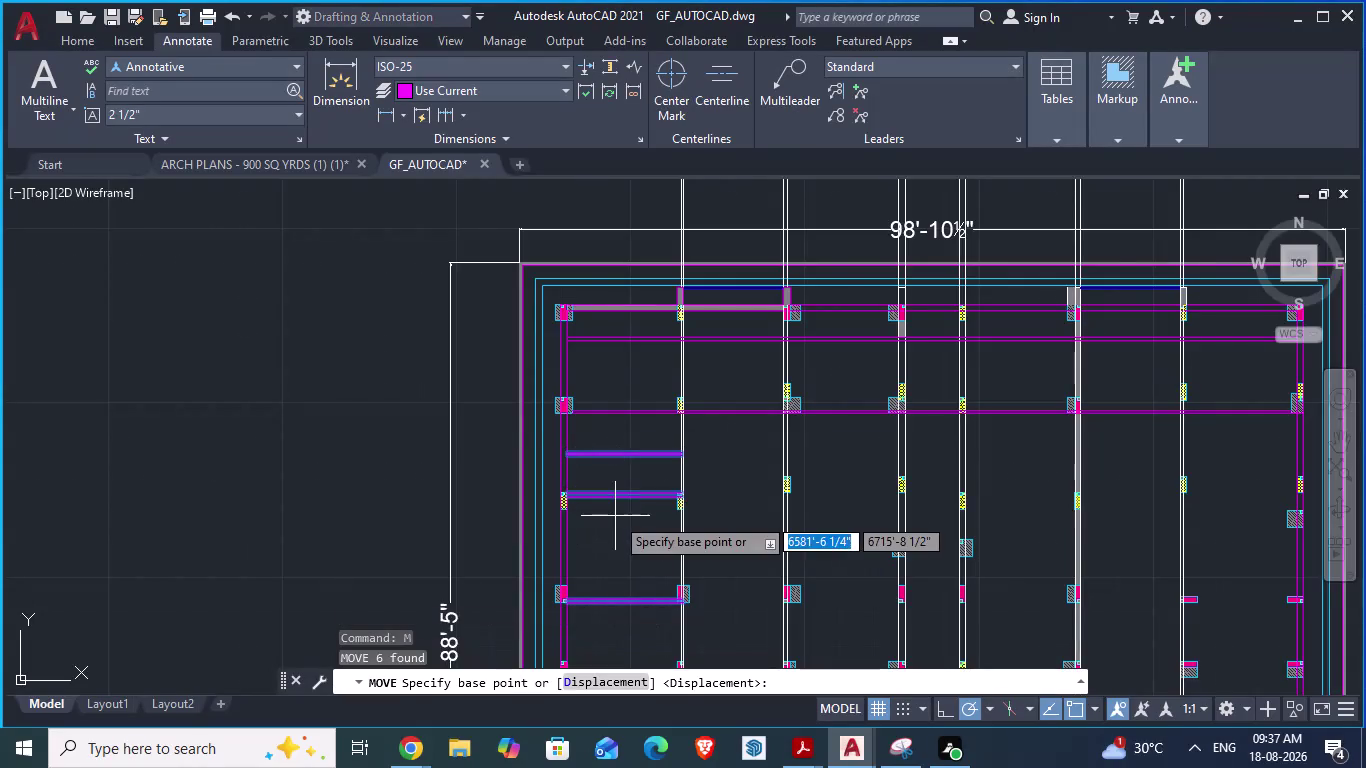
scroll(up, 3)
scroll(up, 3)
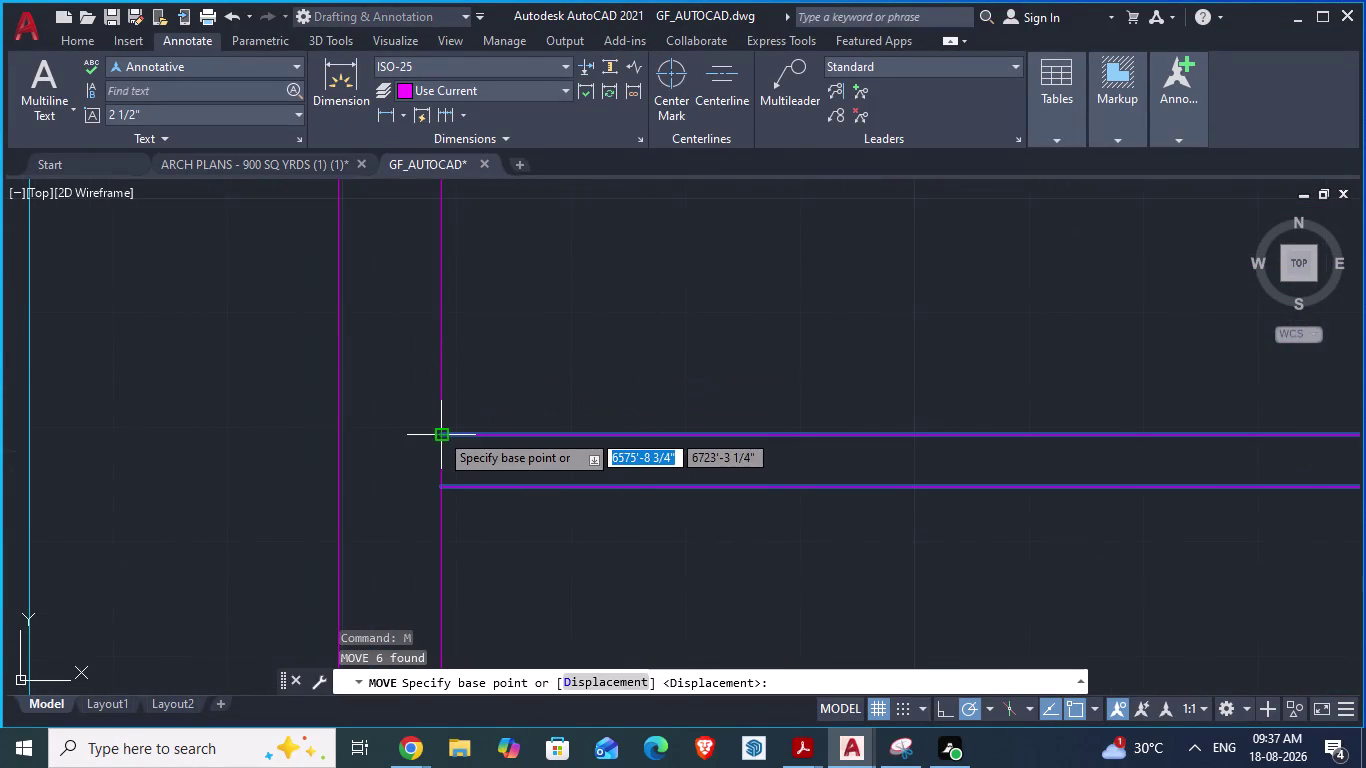
click(439, 432)
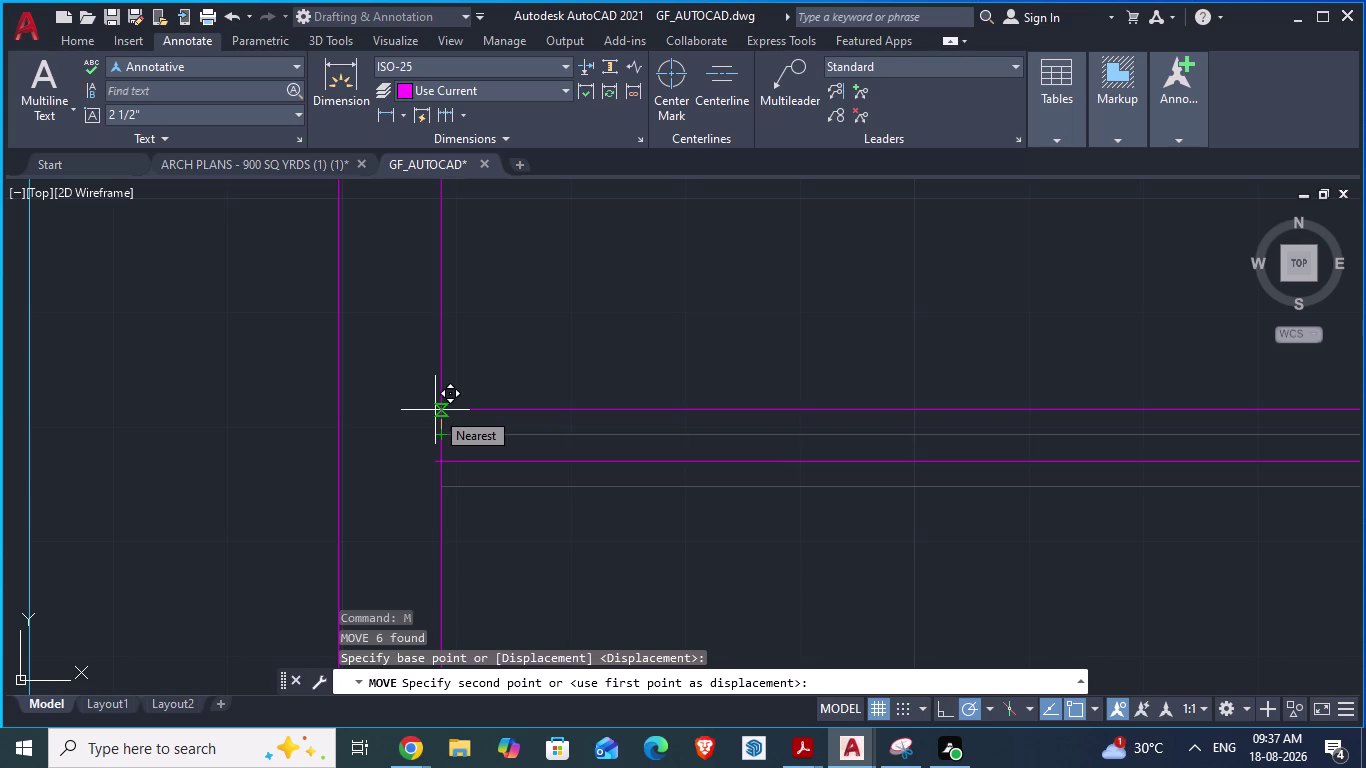
text(1")
key(Return)
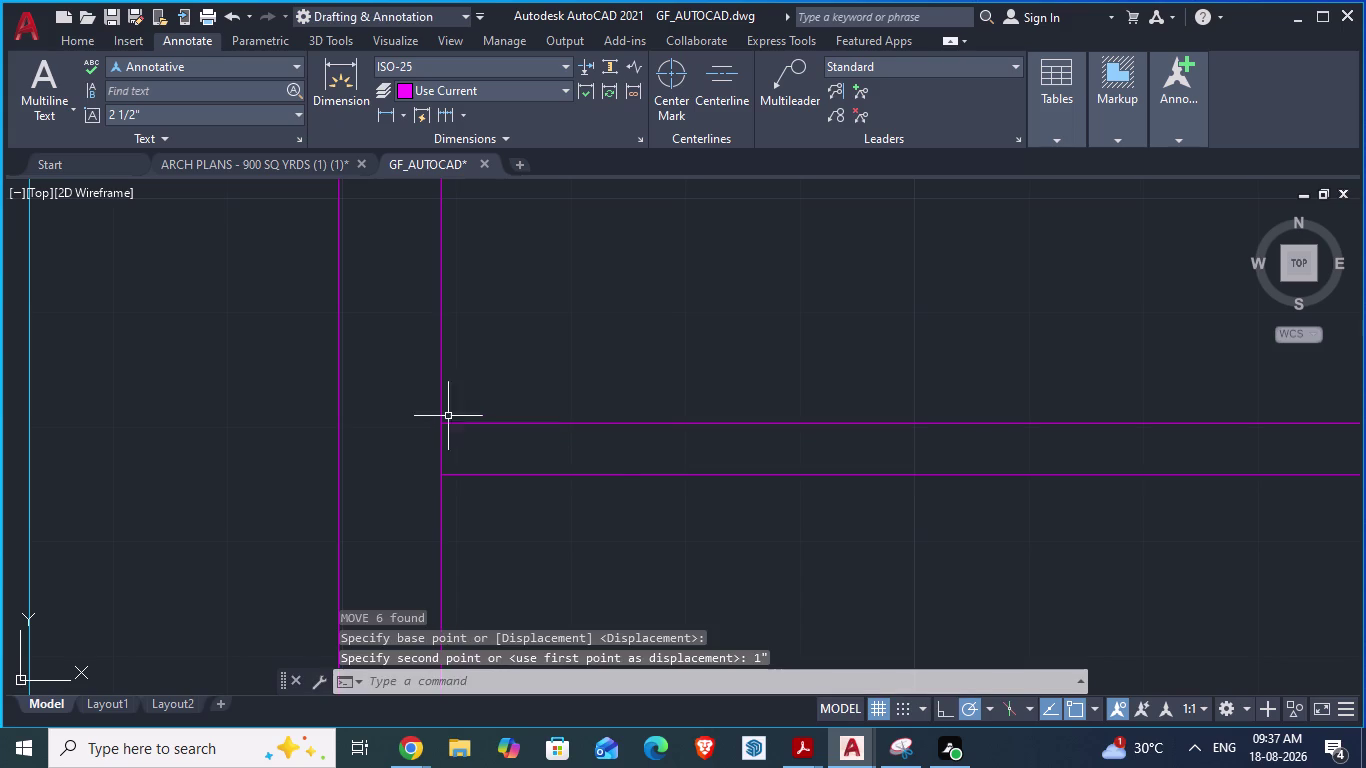
key(Escape)
scroll(down, 3)
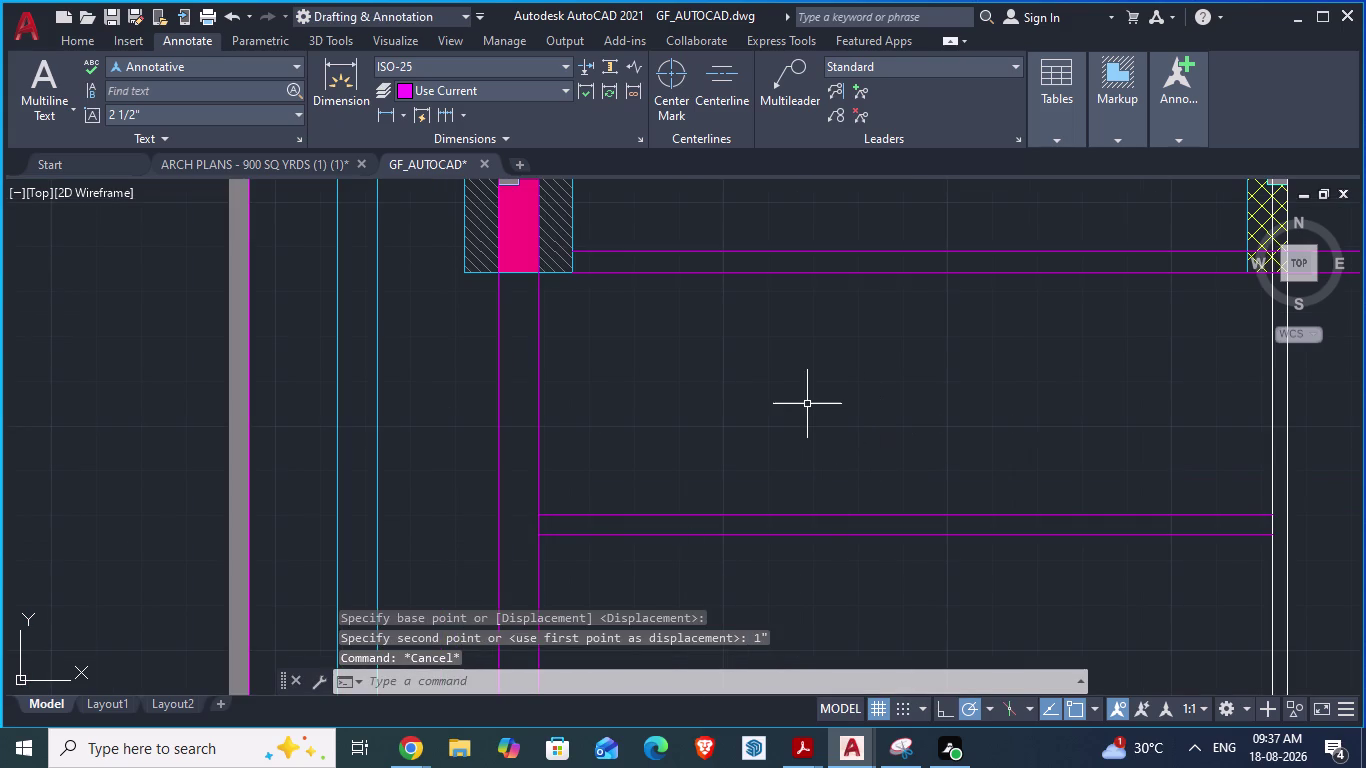
text(da)
key(Return)
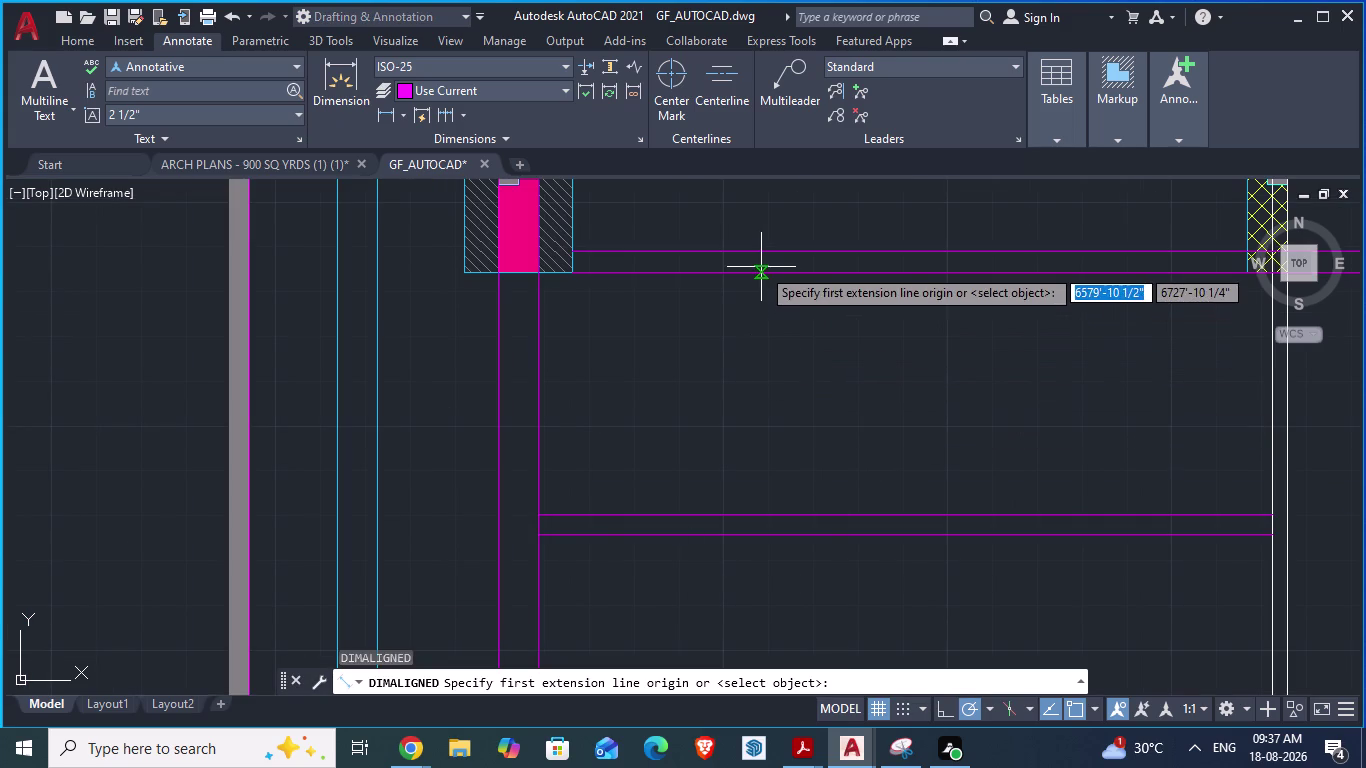
click(761, 270)
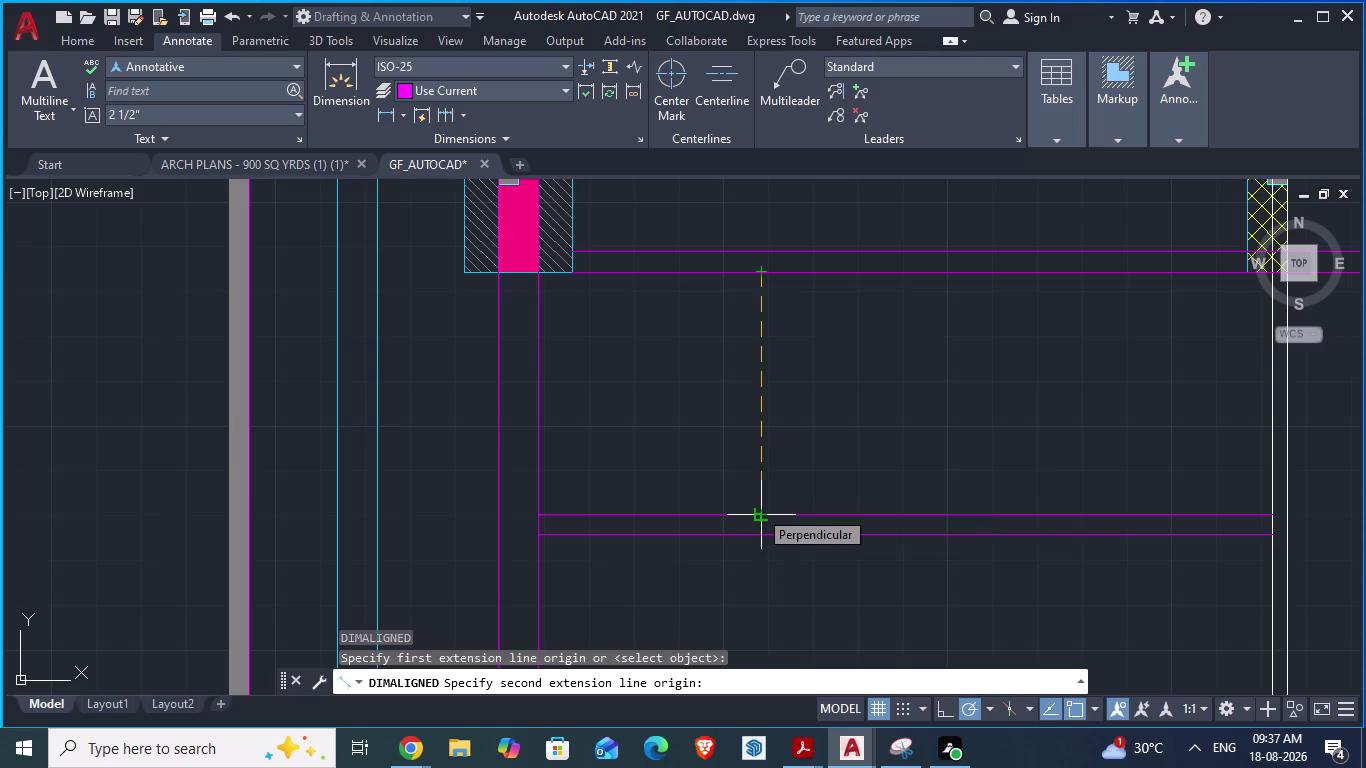
key(Escape)
scroll(down, 3)
scroll(up, 3)
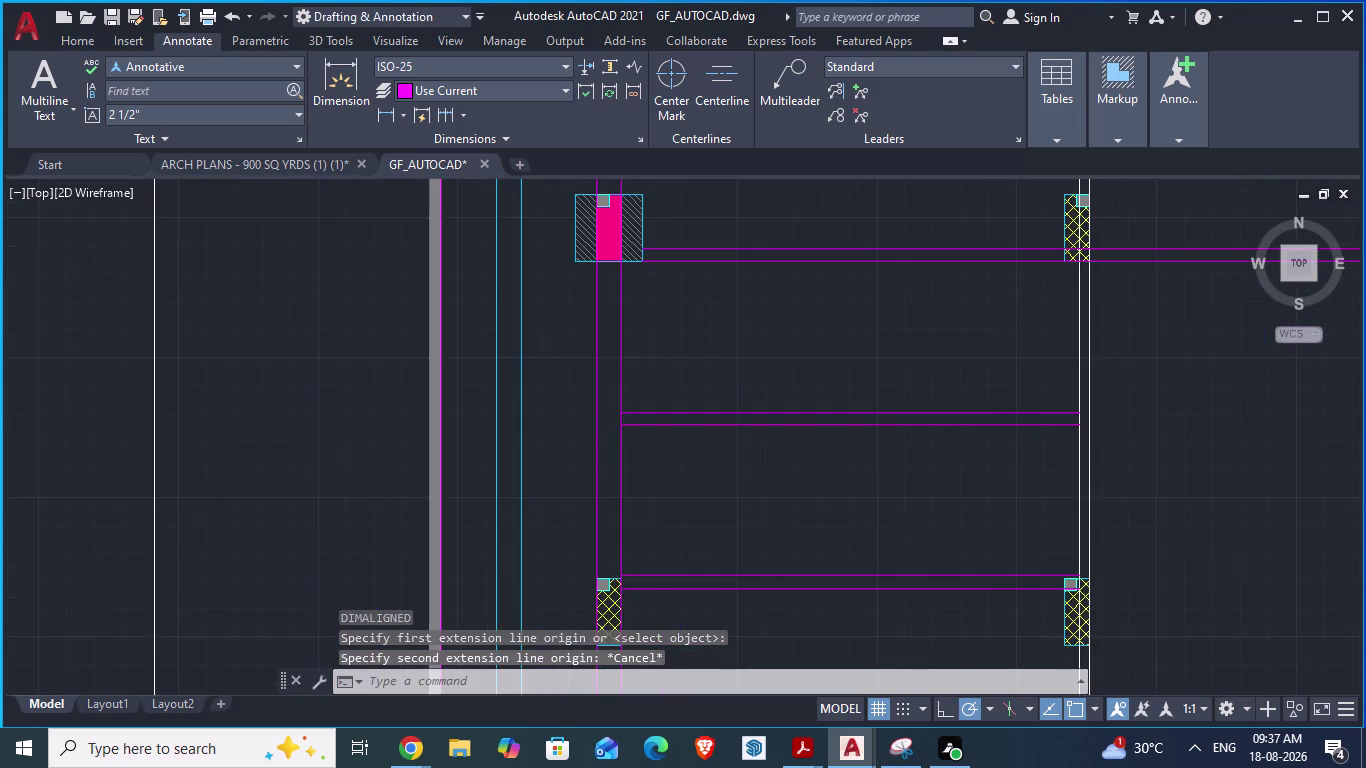
scroll(down, 3)
scroll(up, 3)
scroll(up, 3)
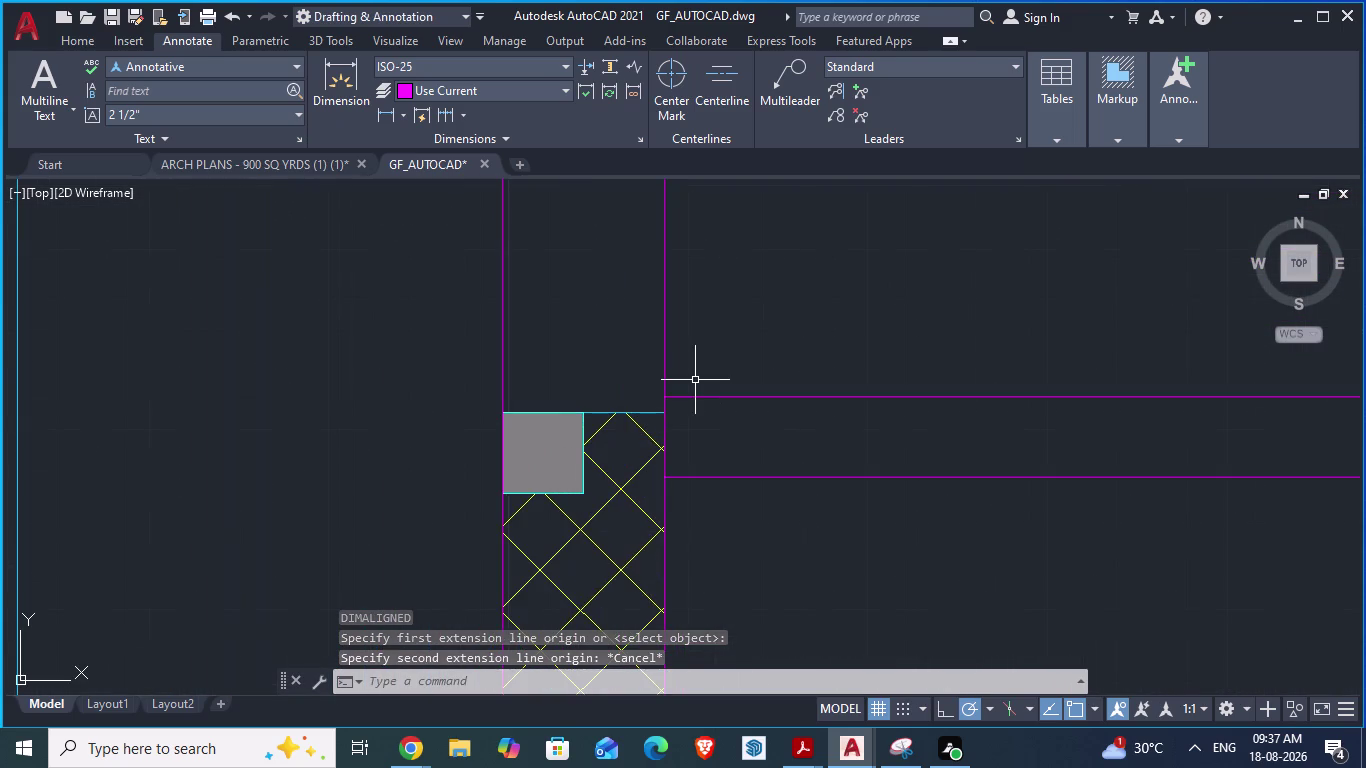
scroll(down, 3)
scroll(down, 3)
scroll(down, 3)
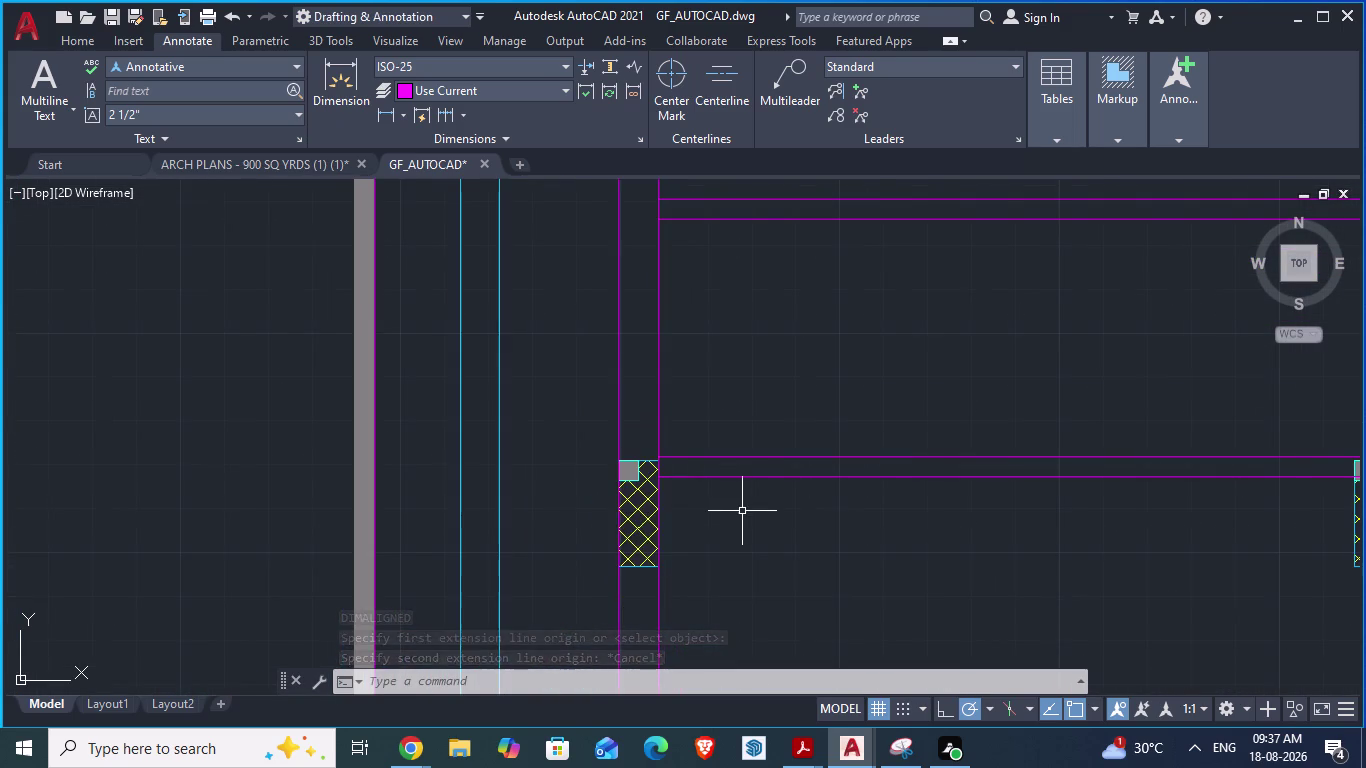
scroll(down, 3)
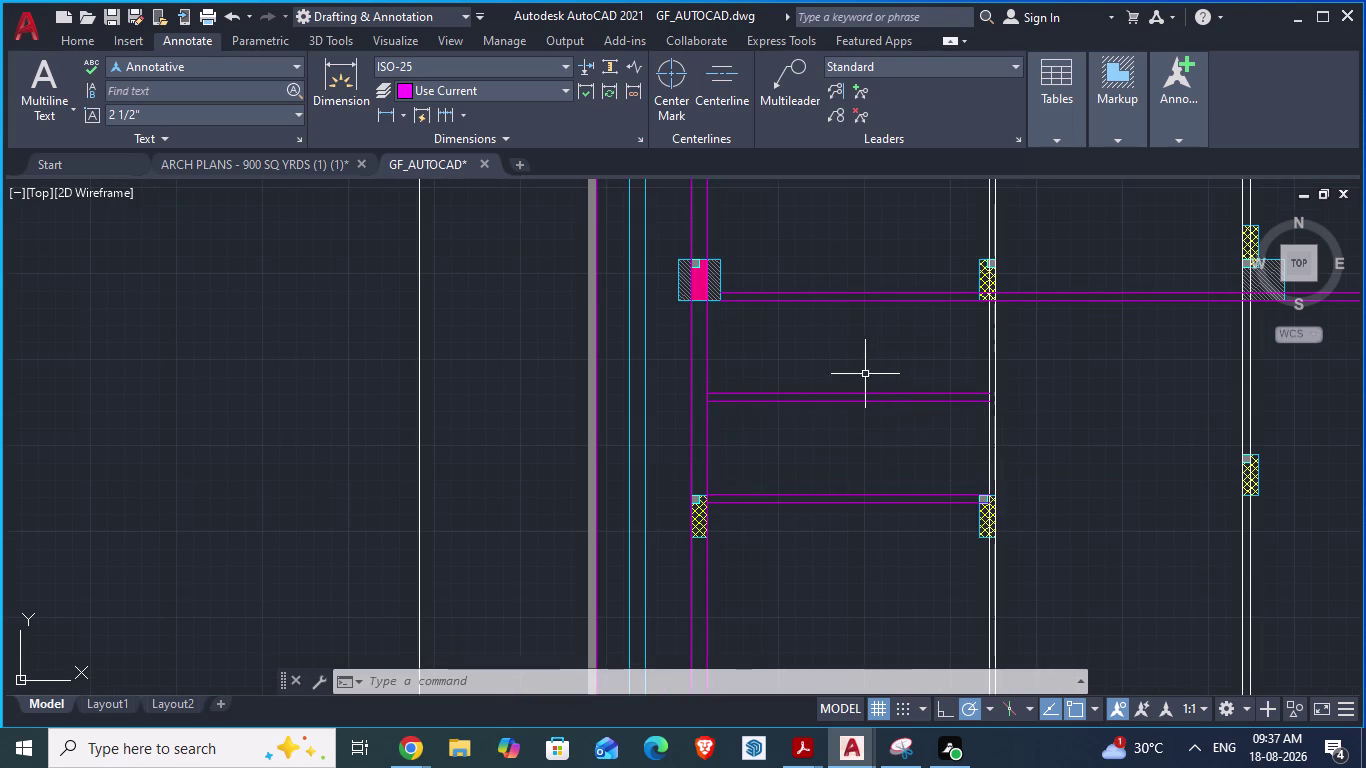
scroll(up, 3)
scroll(down, 3)
scroll(down, 3)
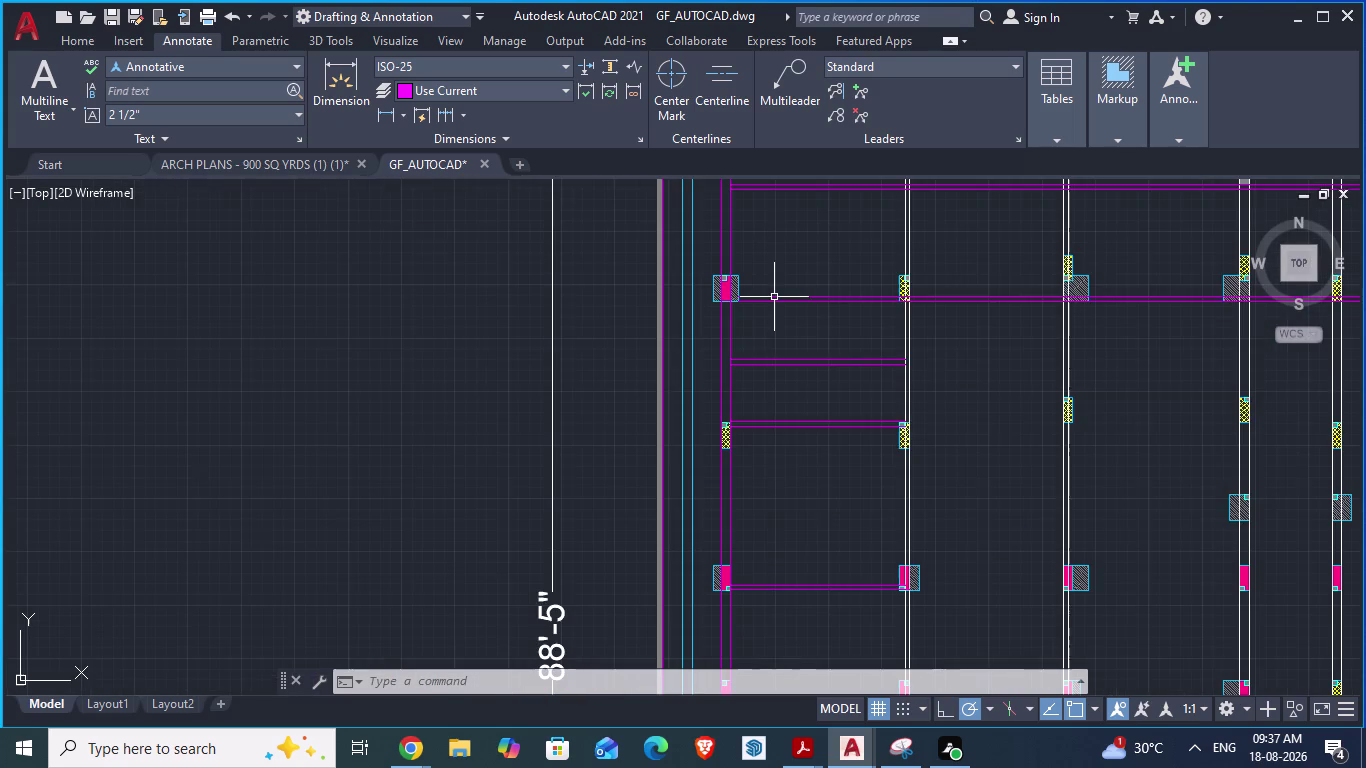
scroll(up, 3)
scroll(up, 3)
scroll(down, 3)
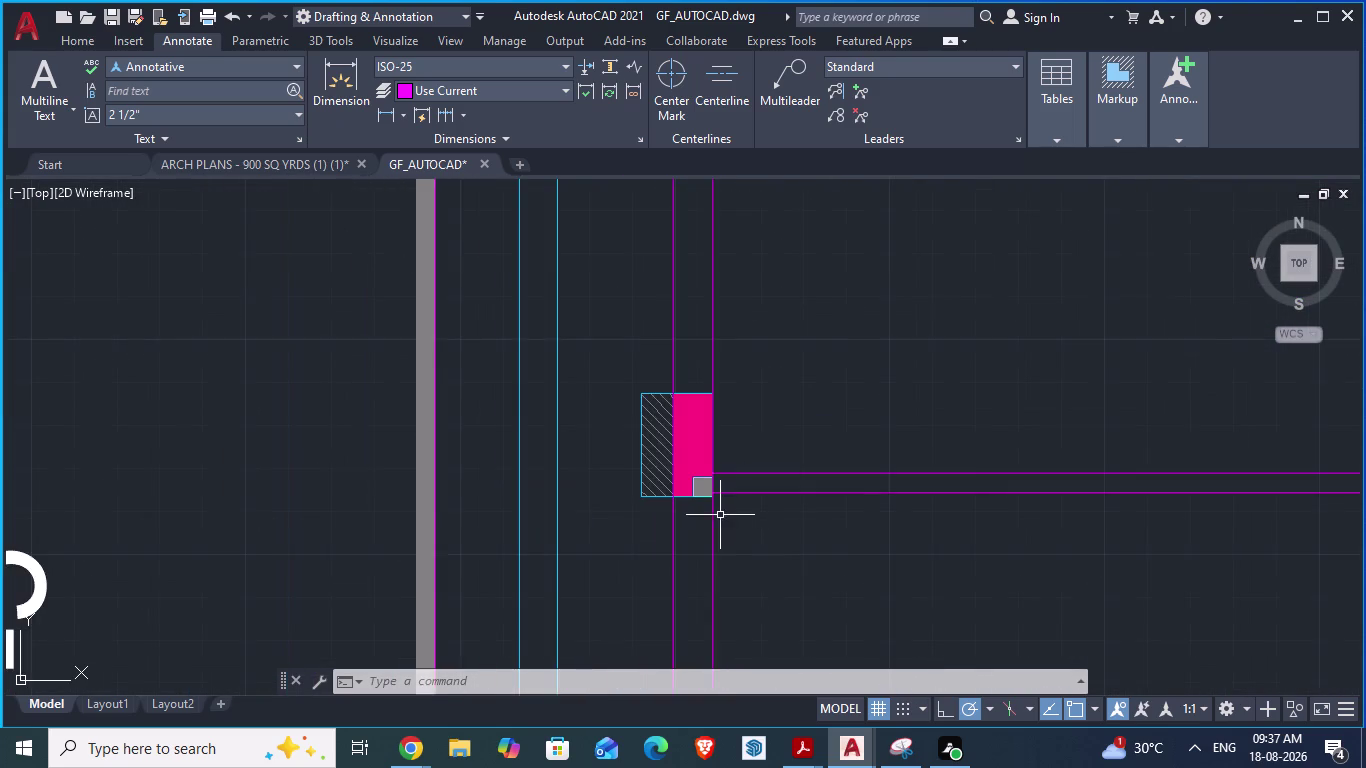
scroll(down, 3)
scroll(down, 3)
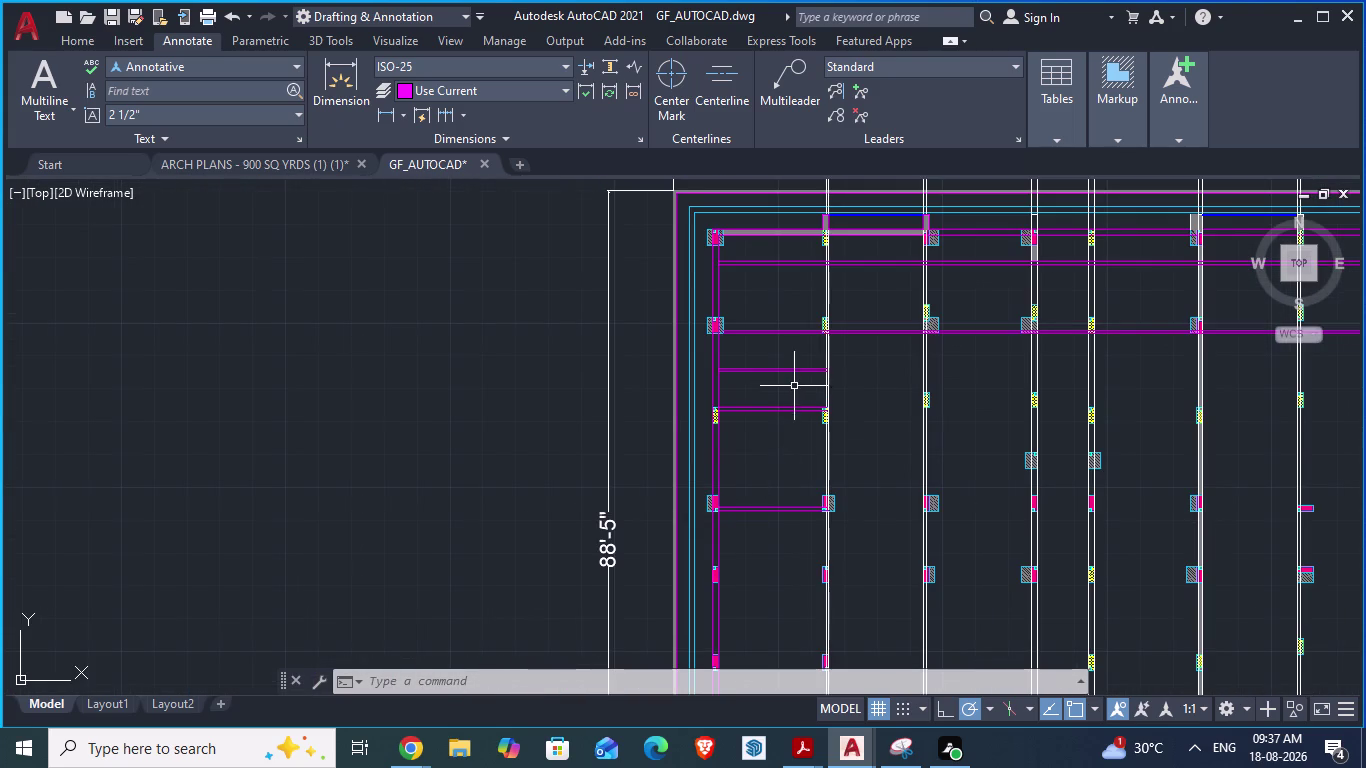
scroll(up, 3)
scroll(up, 3)
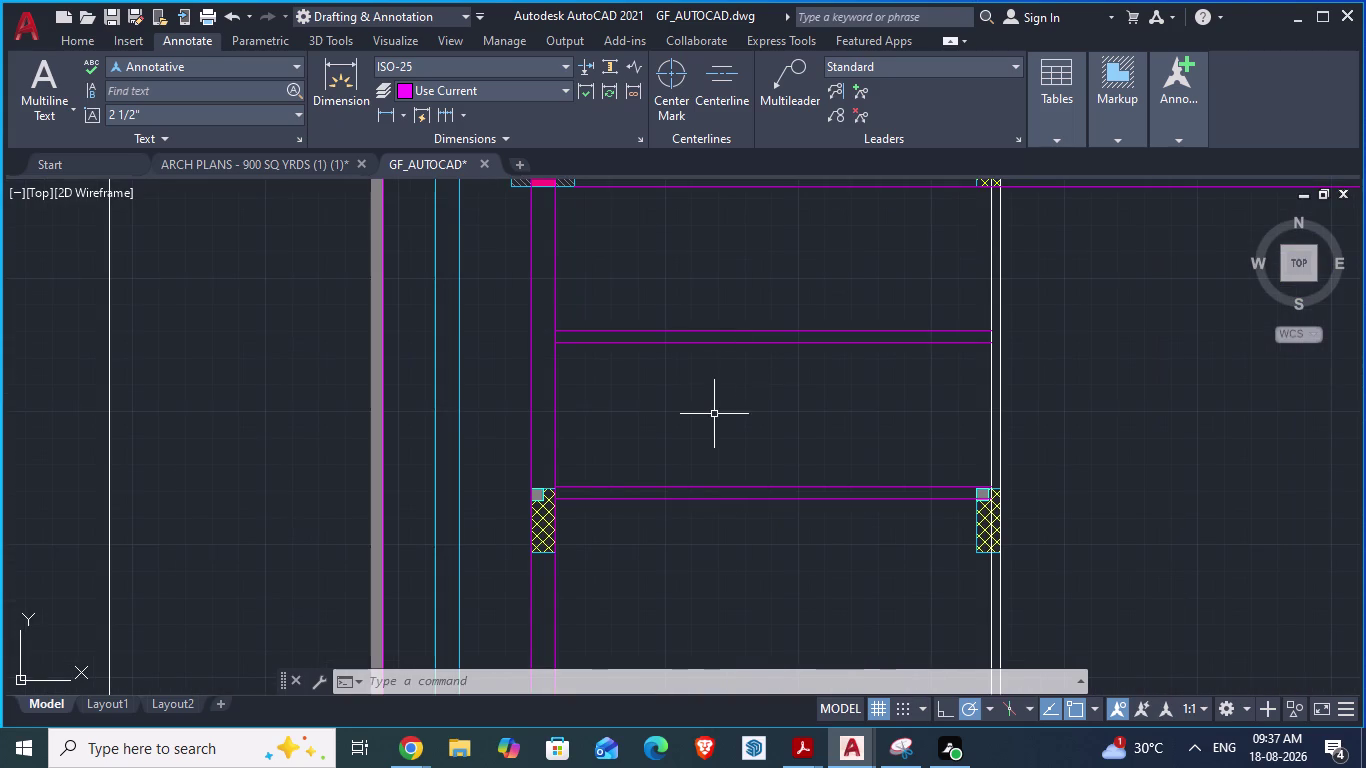
scroll(down, 3)
scroll(up, 3)
click(810, 302)
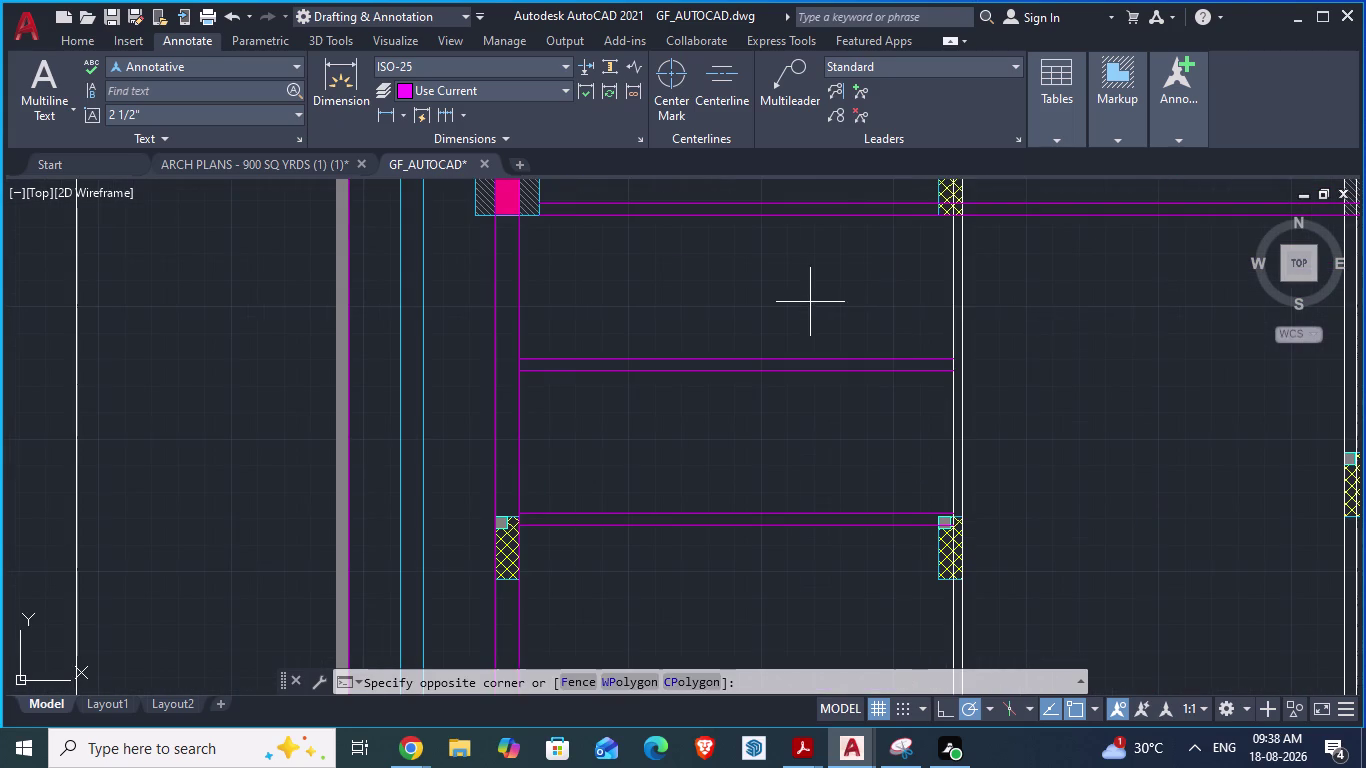
Move the stacked short walls ¾" down from their end onto the column corner.
scroll(down, 3)
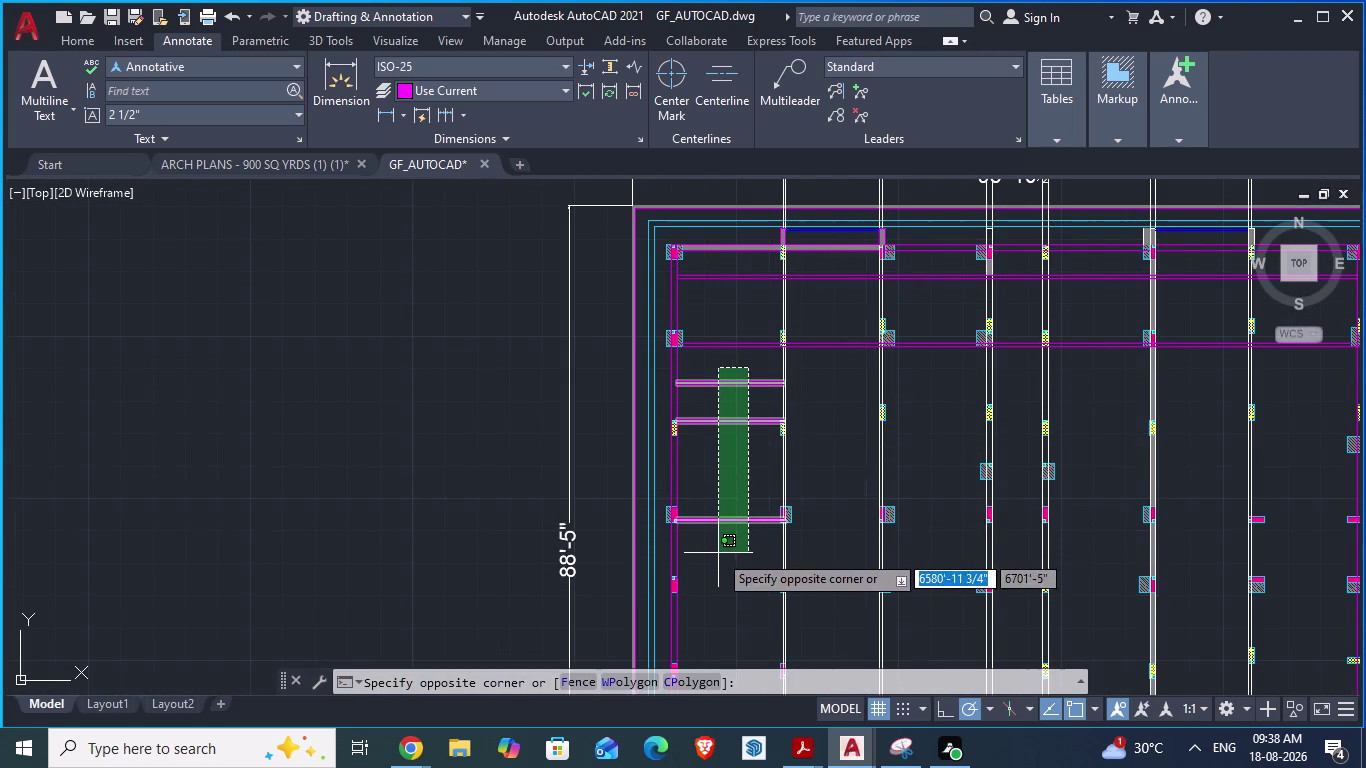
click(718, 554)
scroll(up, 3)
scroll(up, 3)
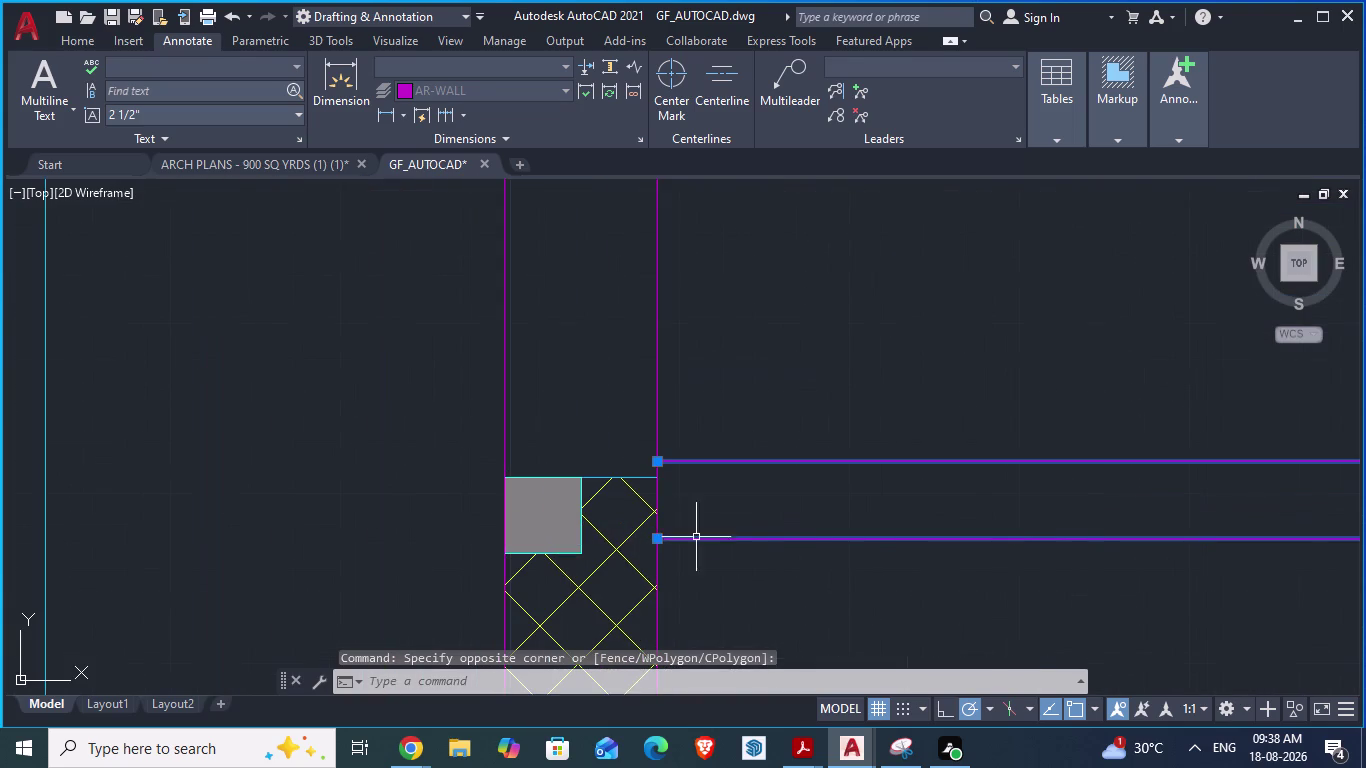
key(m)
key(Return)
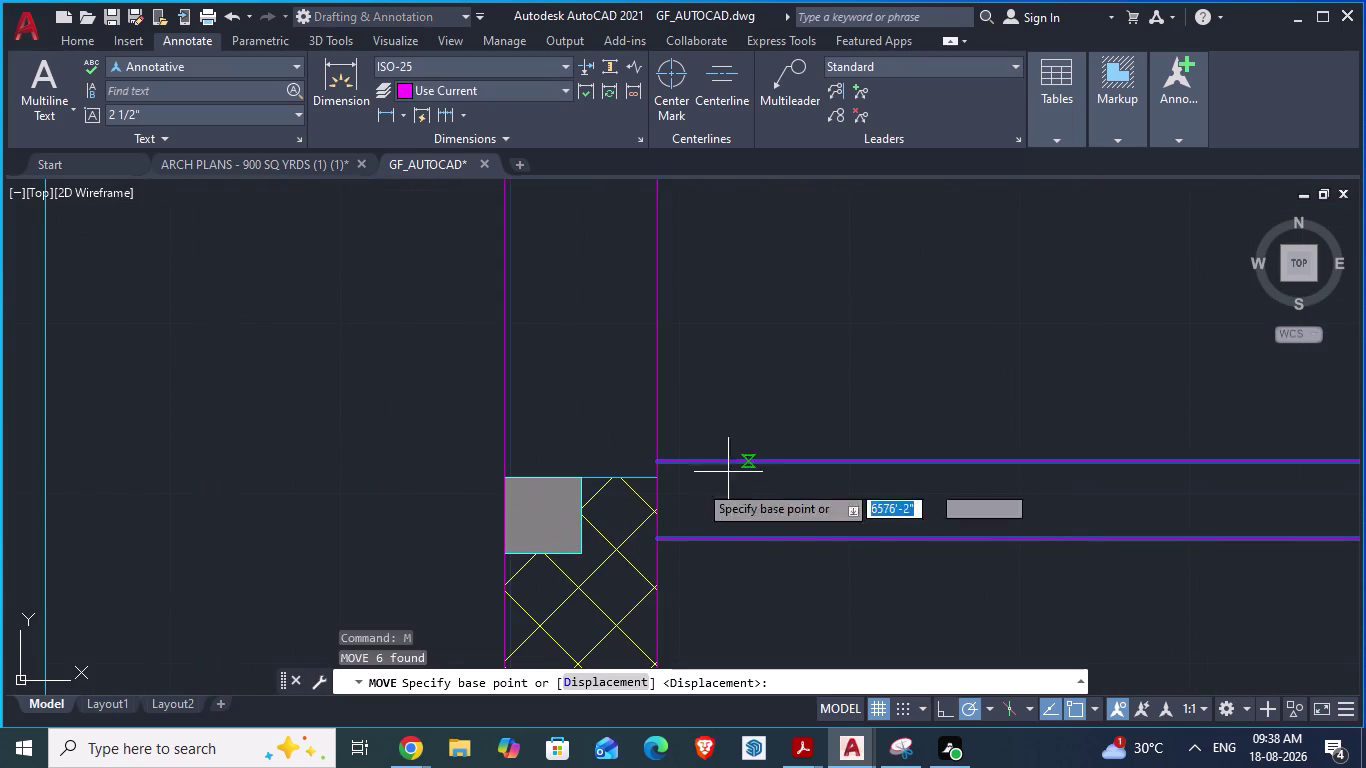
scroll(up, 3)
drag(676, 392, 675, 422)
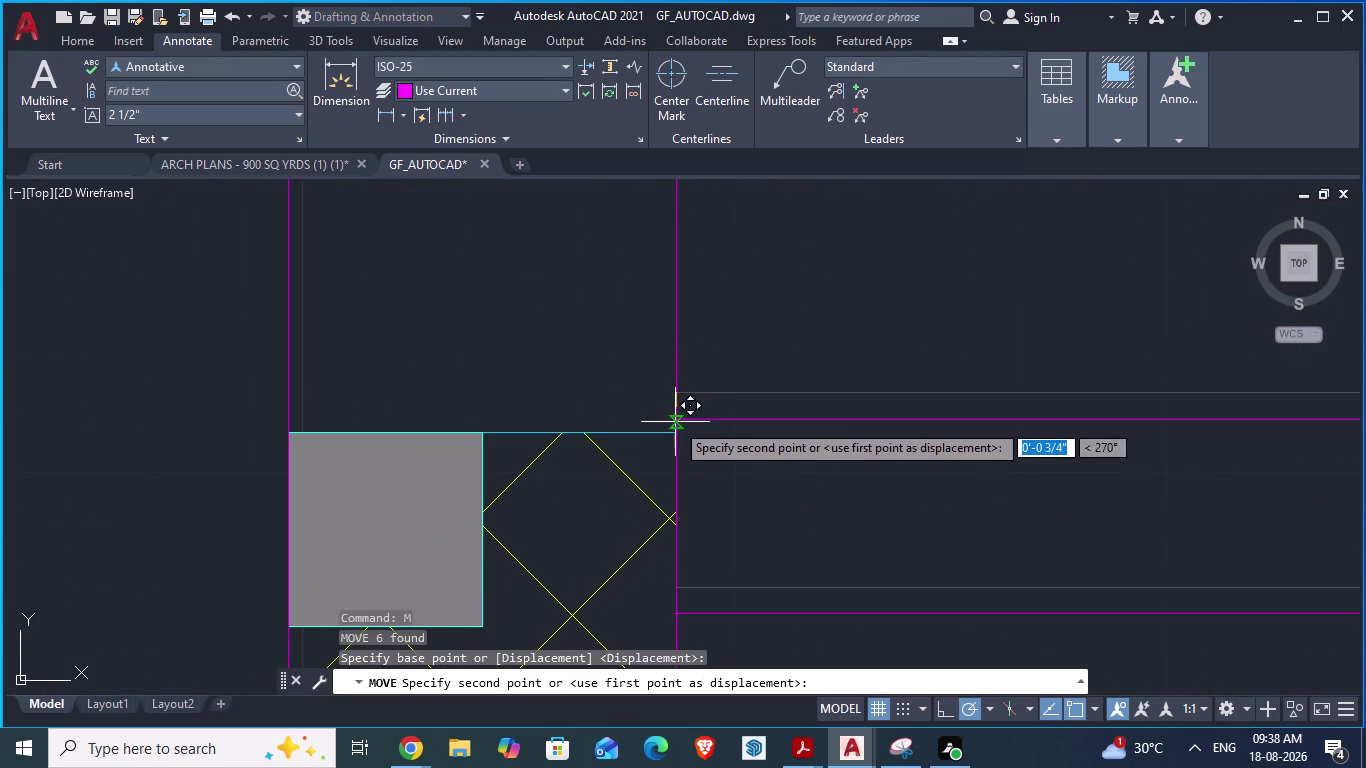
drag(675, 422, 674, 426)
click(674, 426)
Save the GF_AUTOCAD drawing with Ctrl+S.
key(space)
scroll(down, 3)
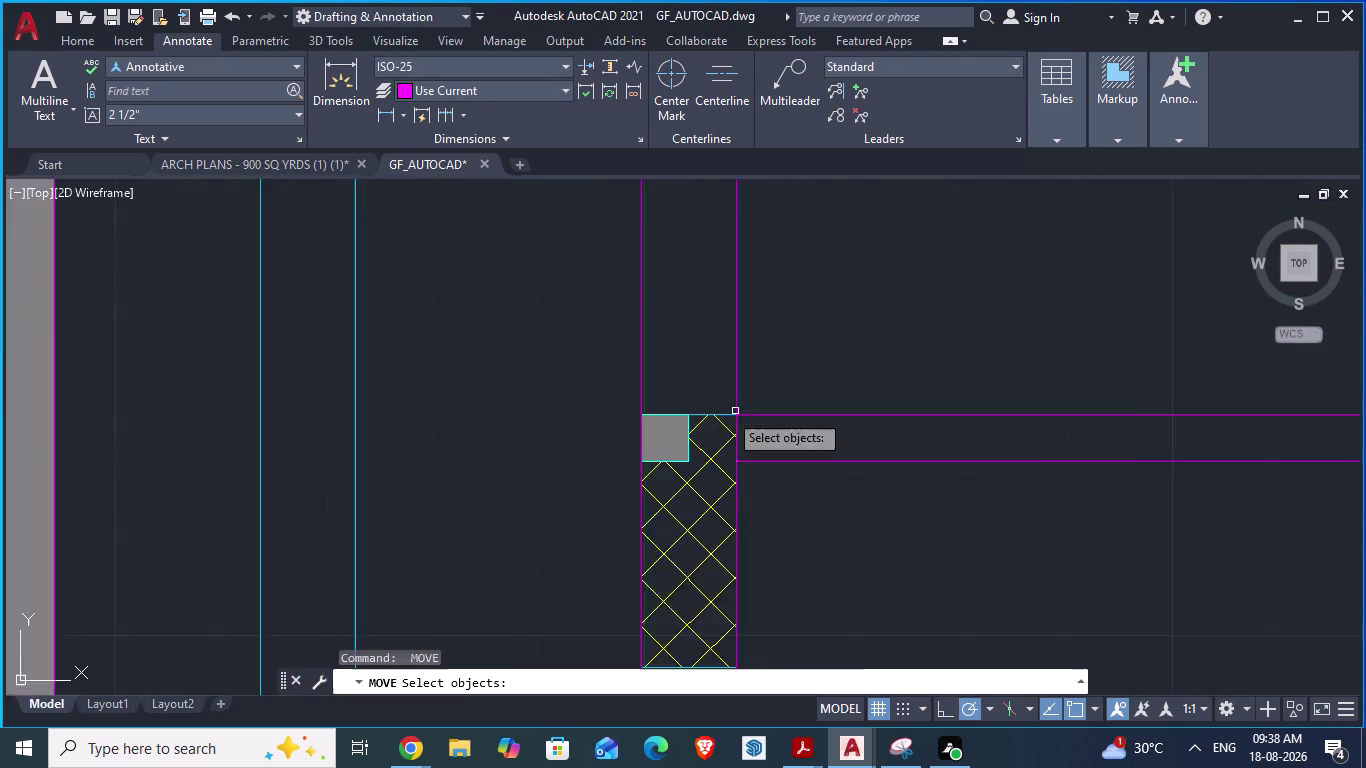
scroll(down, 3)
scroll(up, 3)
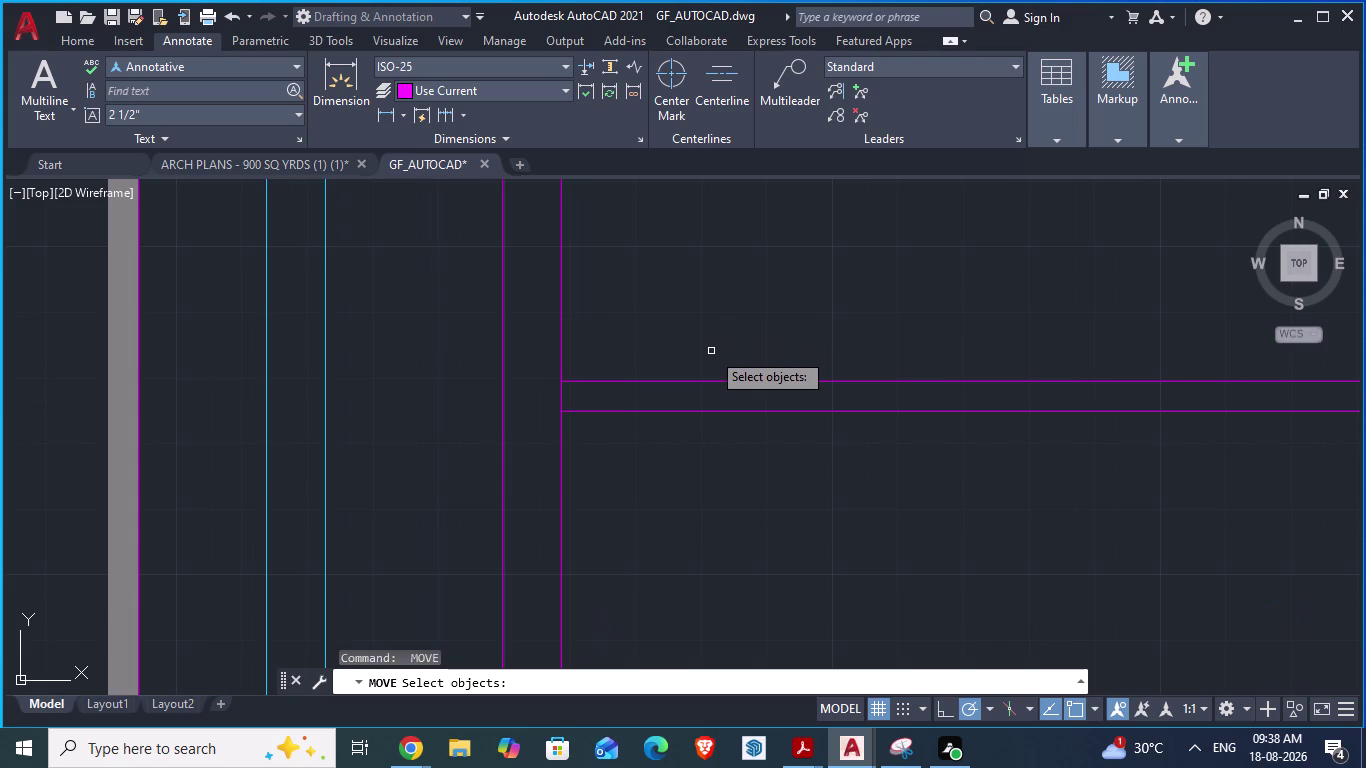
key(ctrl+s)
scroll(down, 3)
scroll(up, 3)
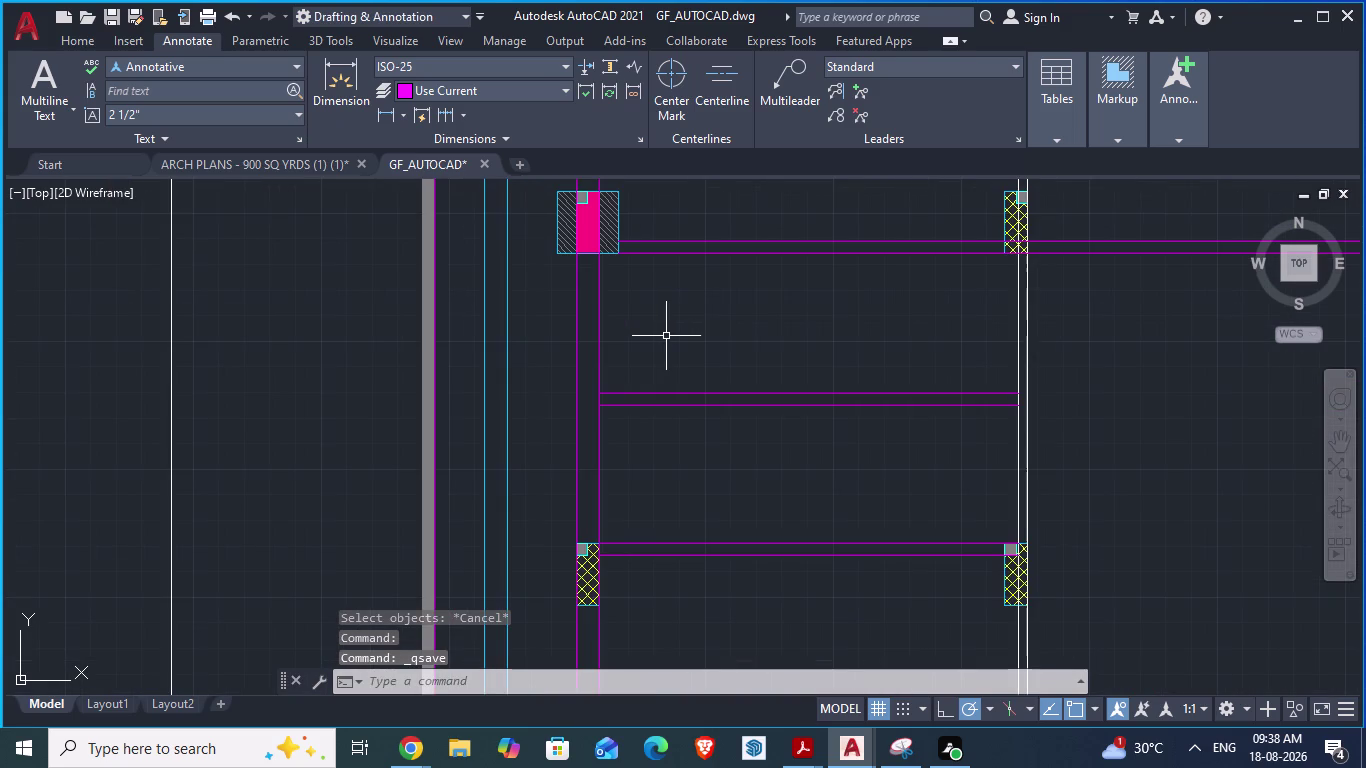
Read the spacing between the upper and middle walls with aligned dimensions, then cancel them.
text(da)
key(Return)
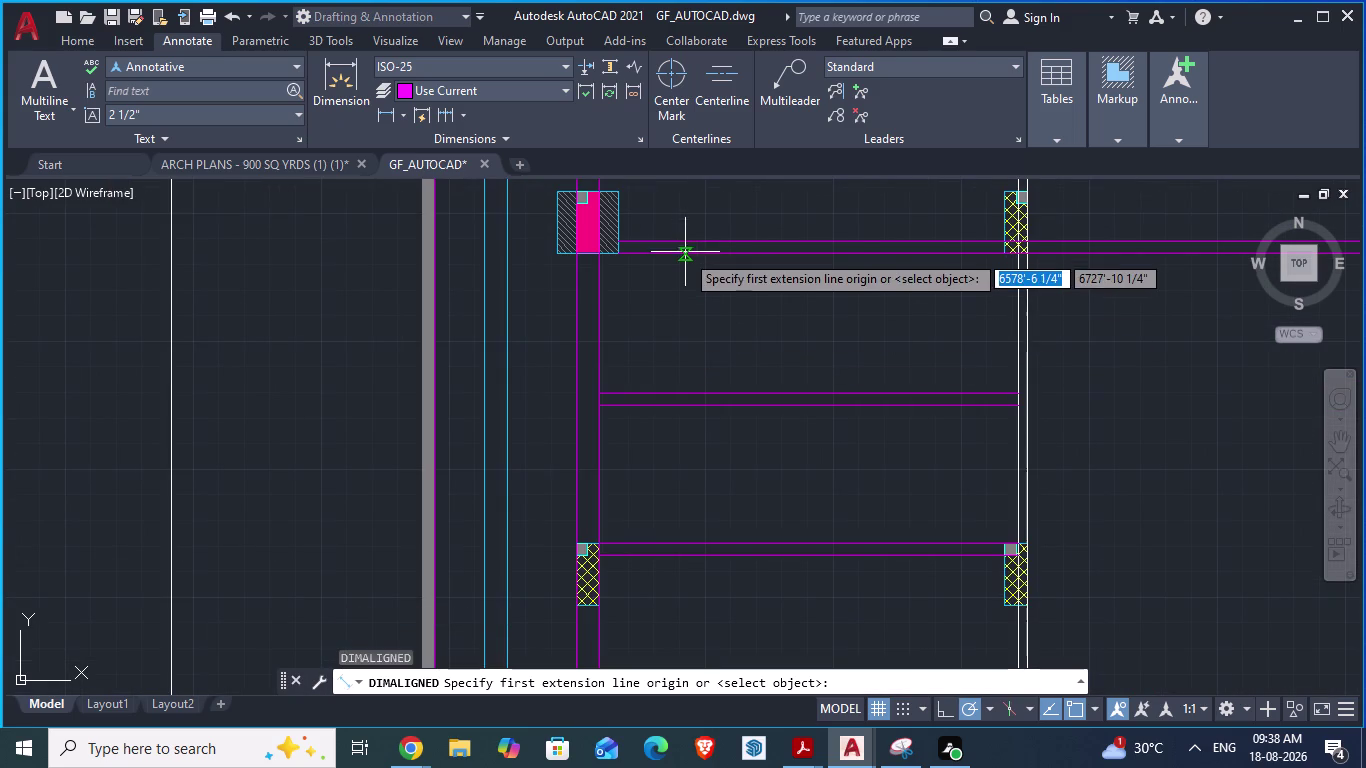
click(686, 255)
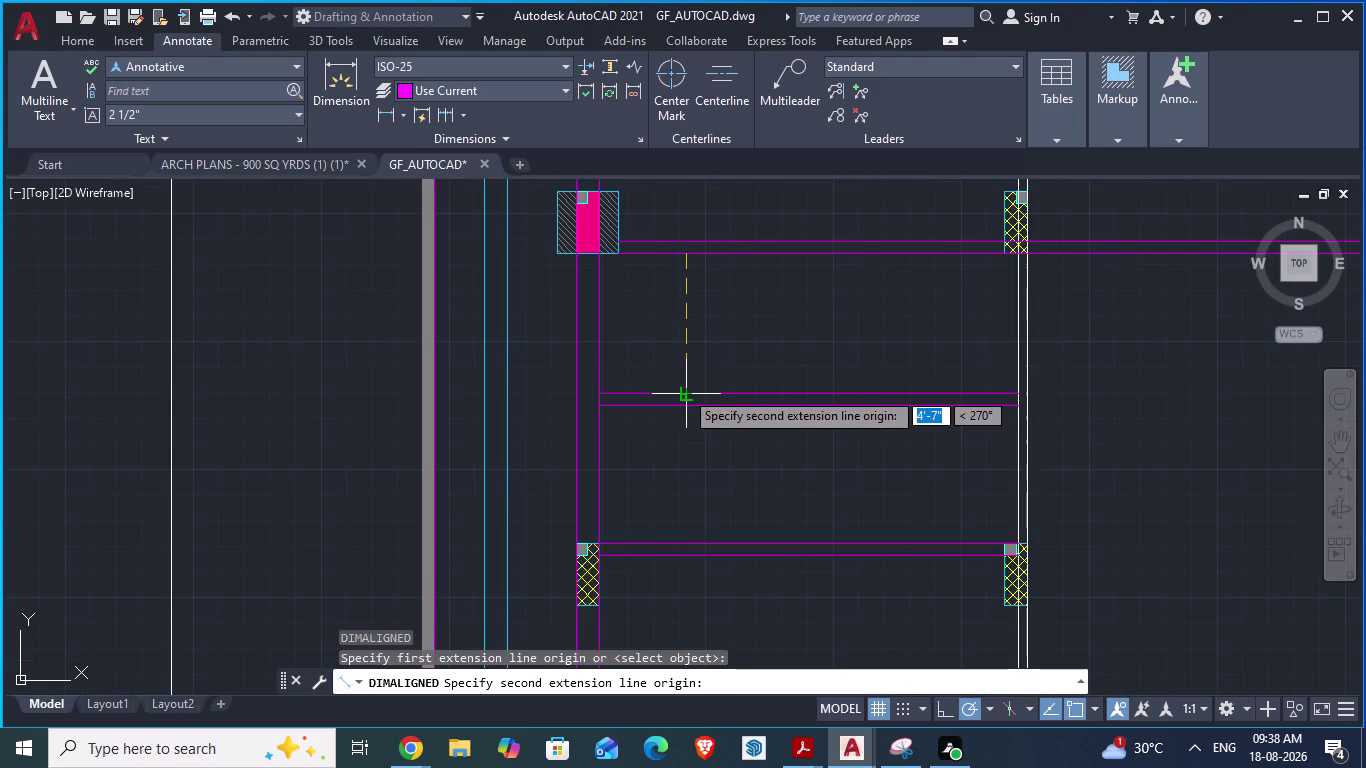
key(Escape)
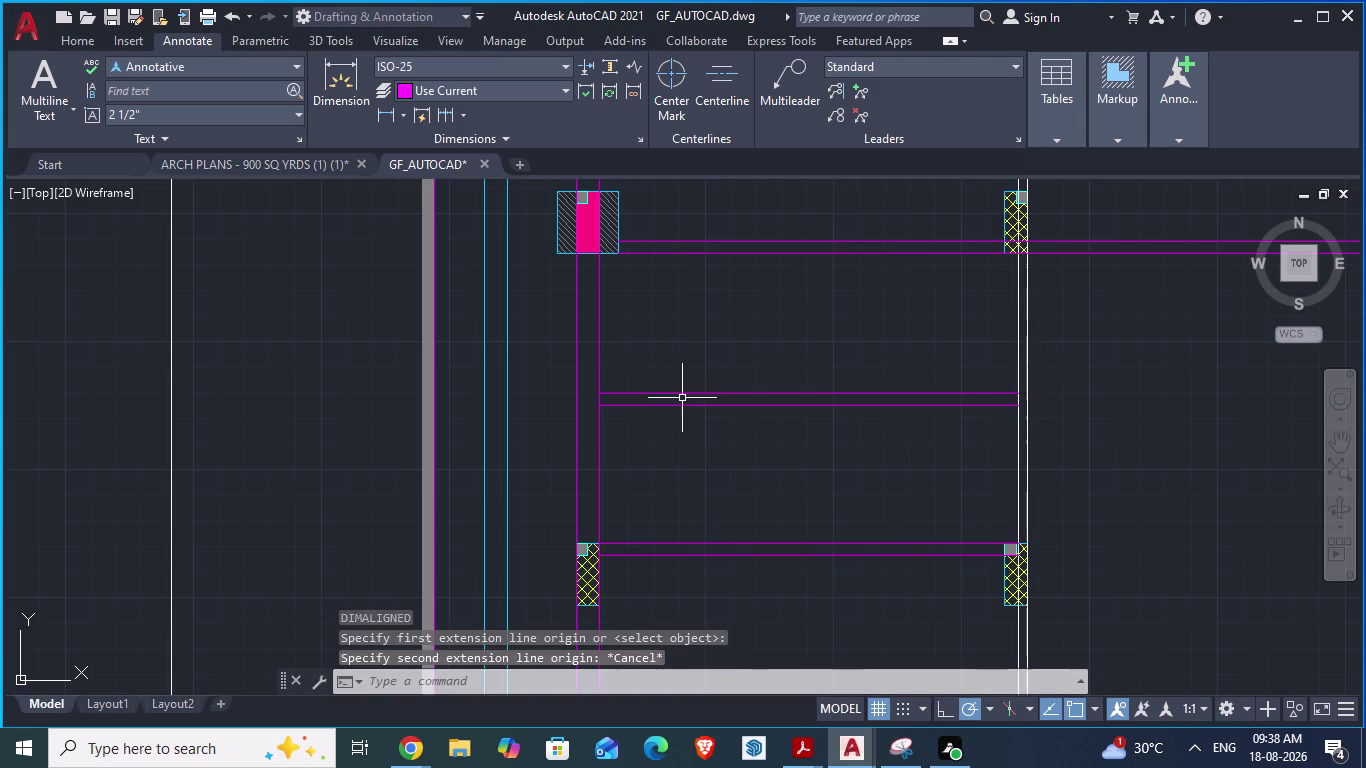
key(space)
click(602, 412)
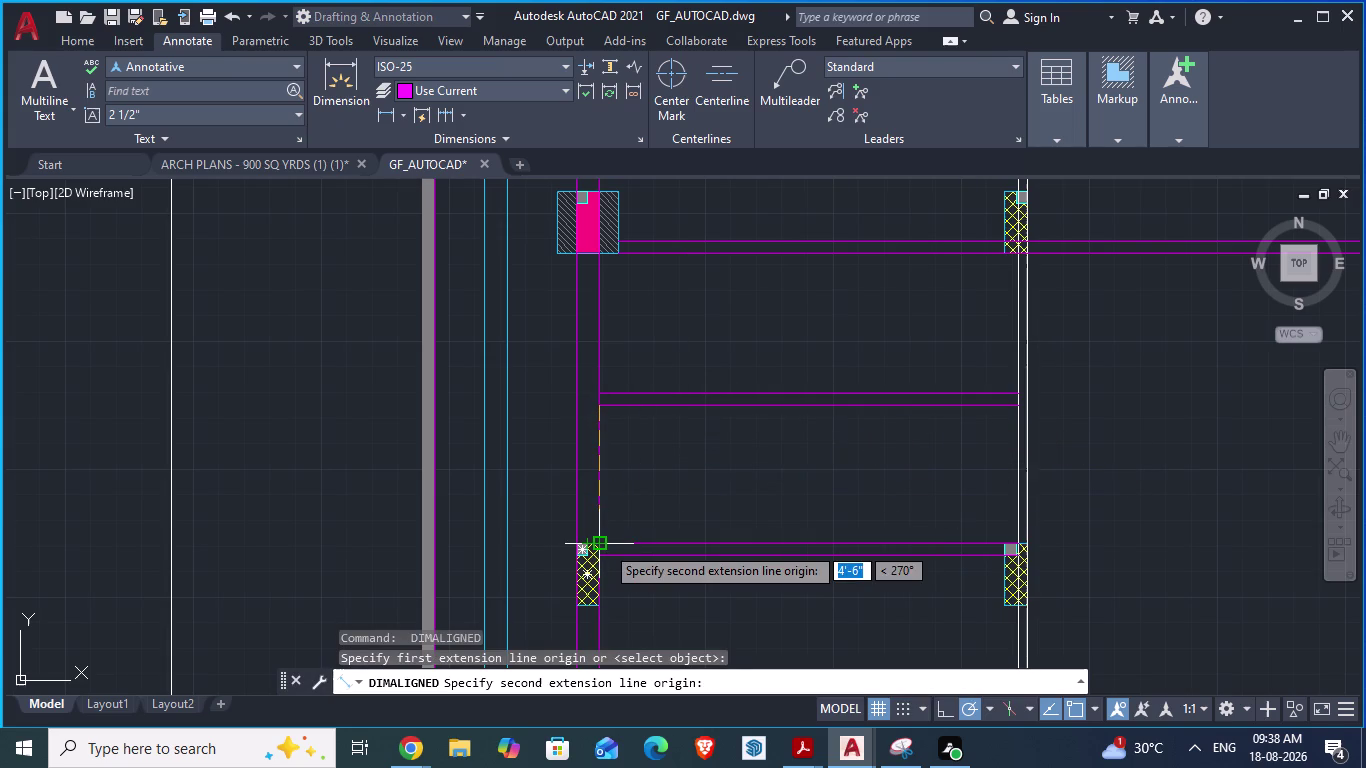
key(Escape)
Save the GF_AUTOCAD ground-floor plan with Ctrl+S.
scroll(down, 3)
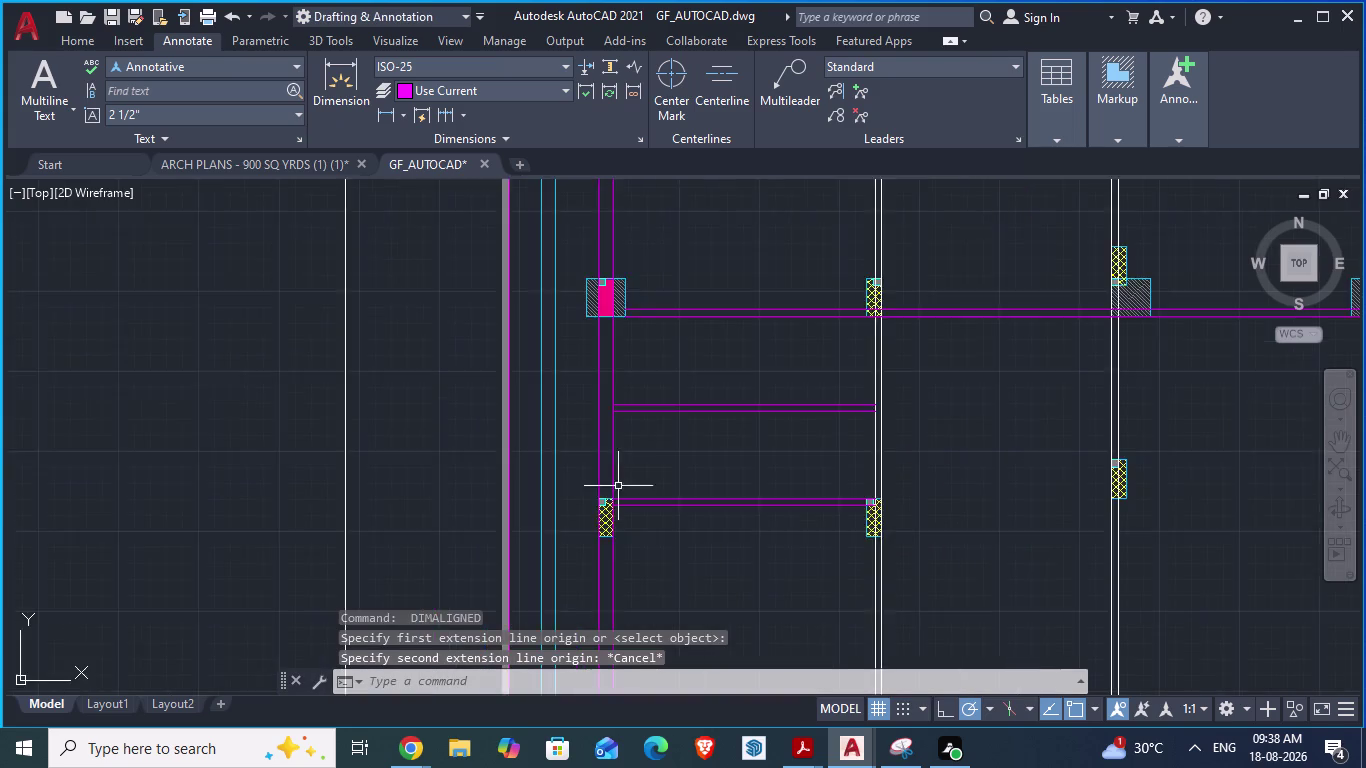
scroll(up, 3)
scroll(down, 3)
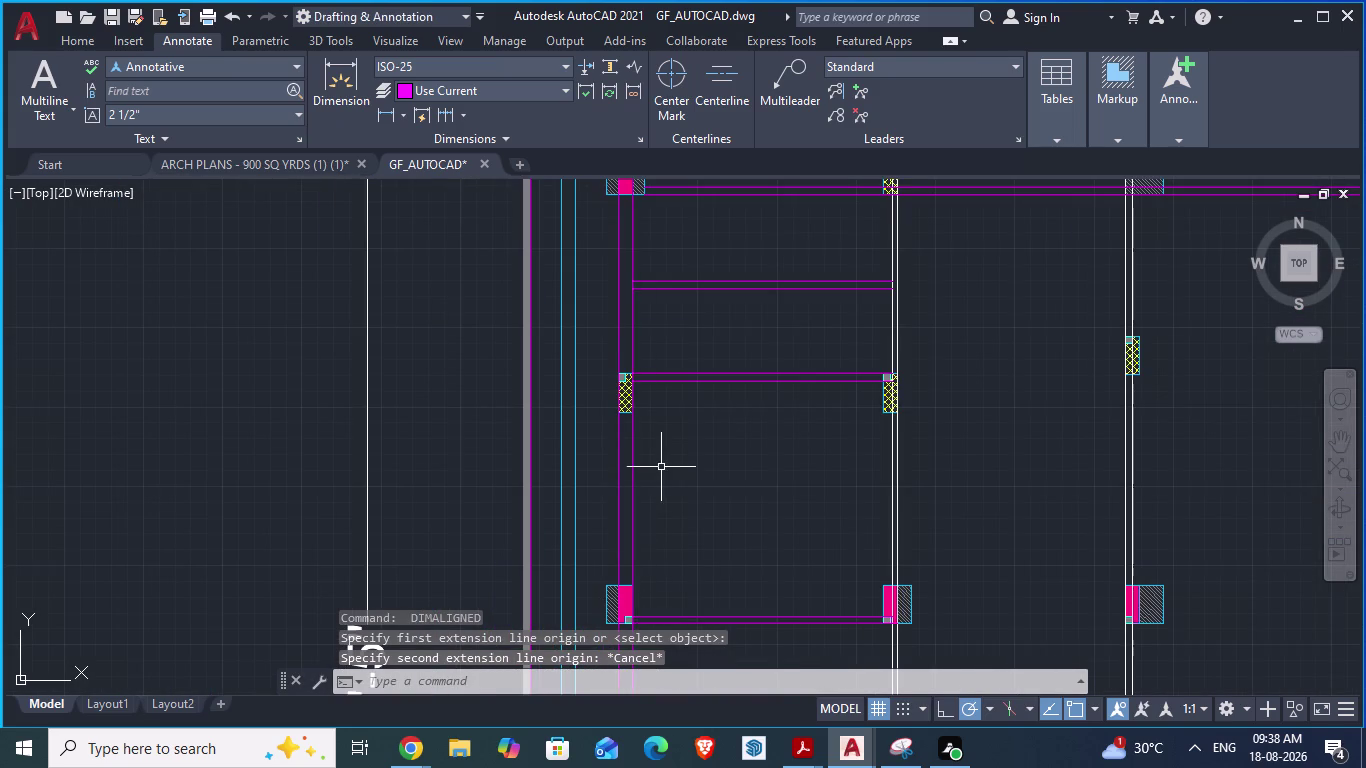
scroll(down, 3)
scroll(up, 3)
scroll(up, 3)
scroll(down, 3)
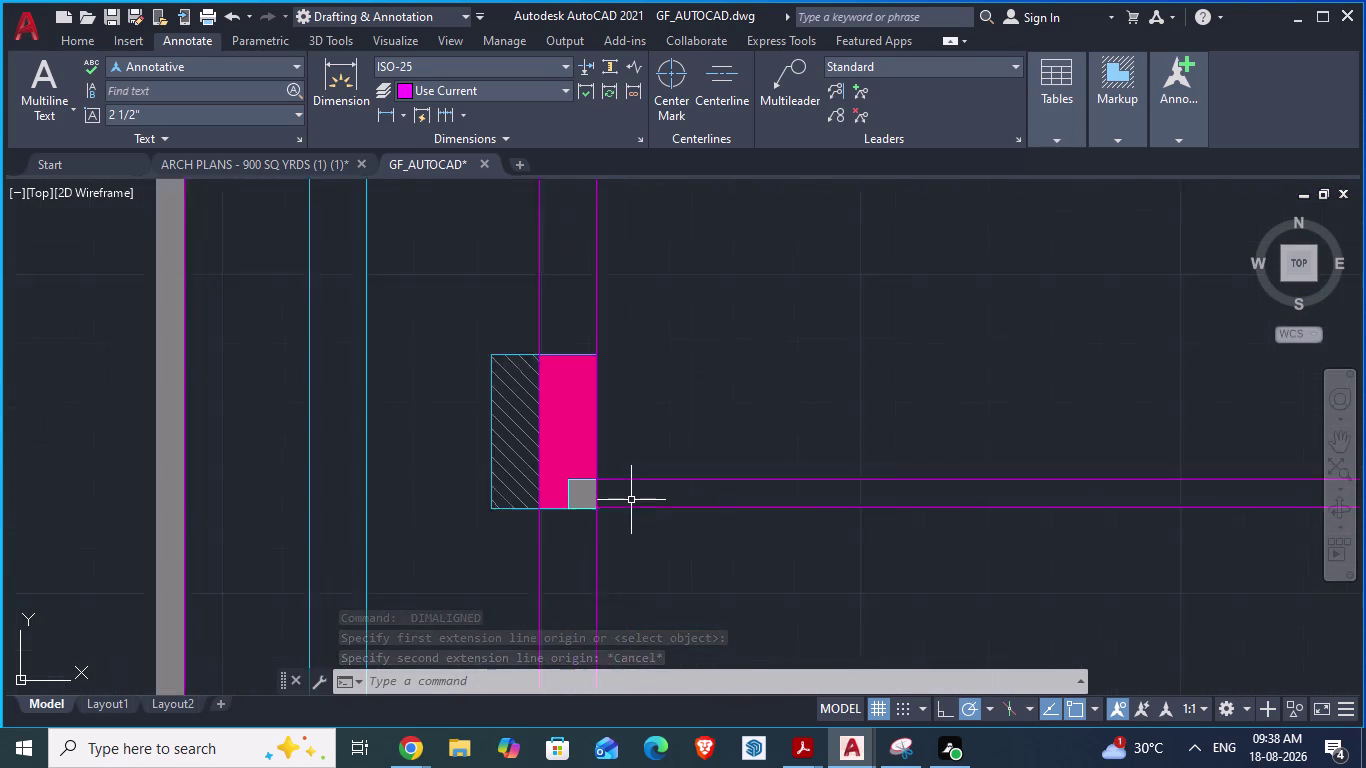
scroll(down, 3)
scroll(down, 3)
scroll(up, 3)
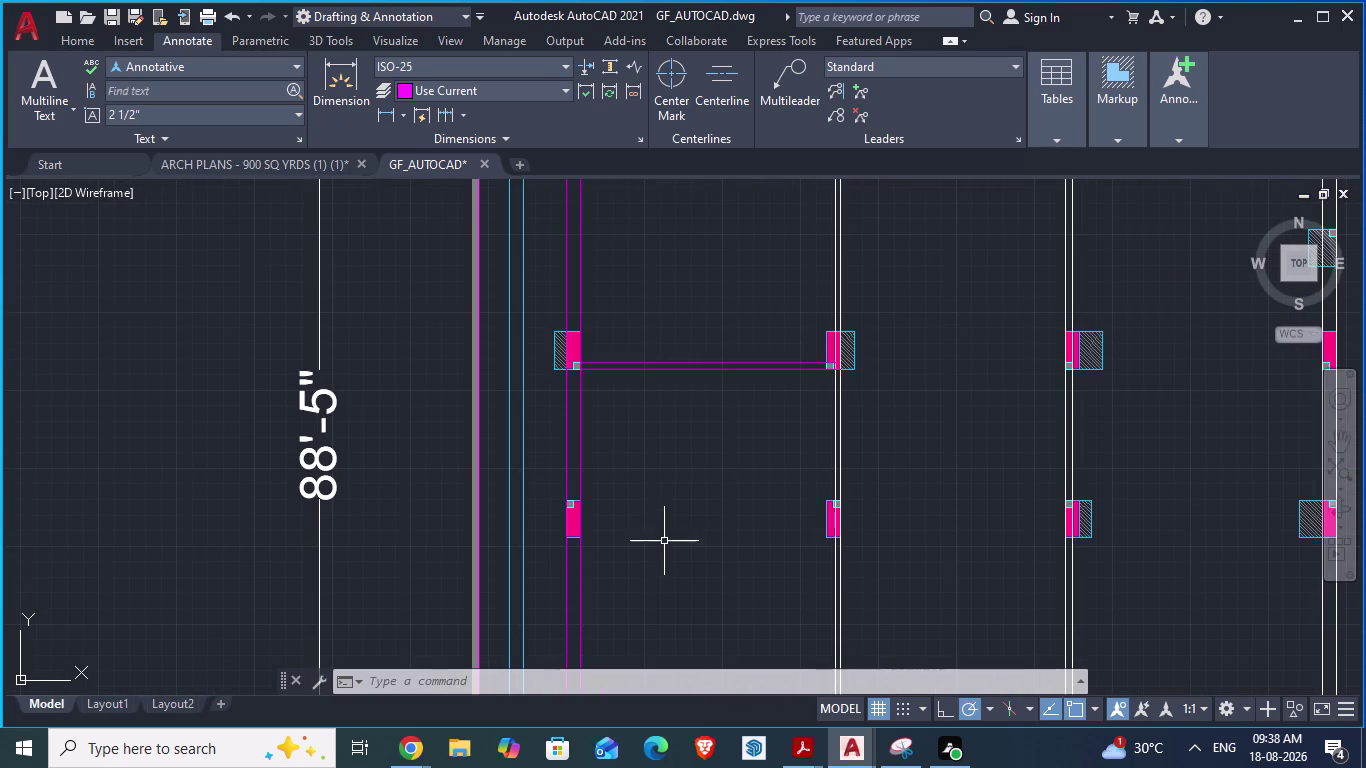
key(ctrl+s)
scroll(down, 3)
scroll(up, 3)
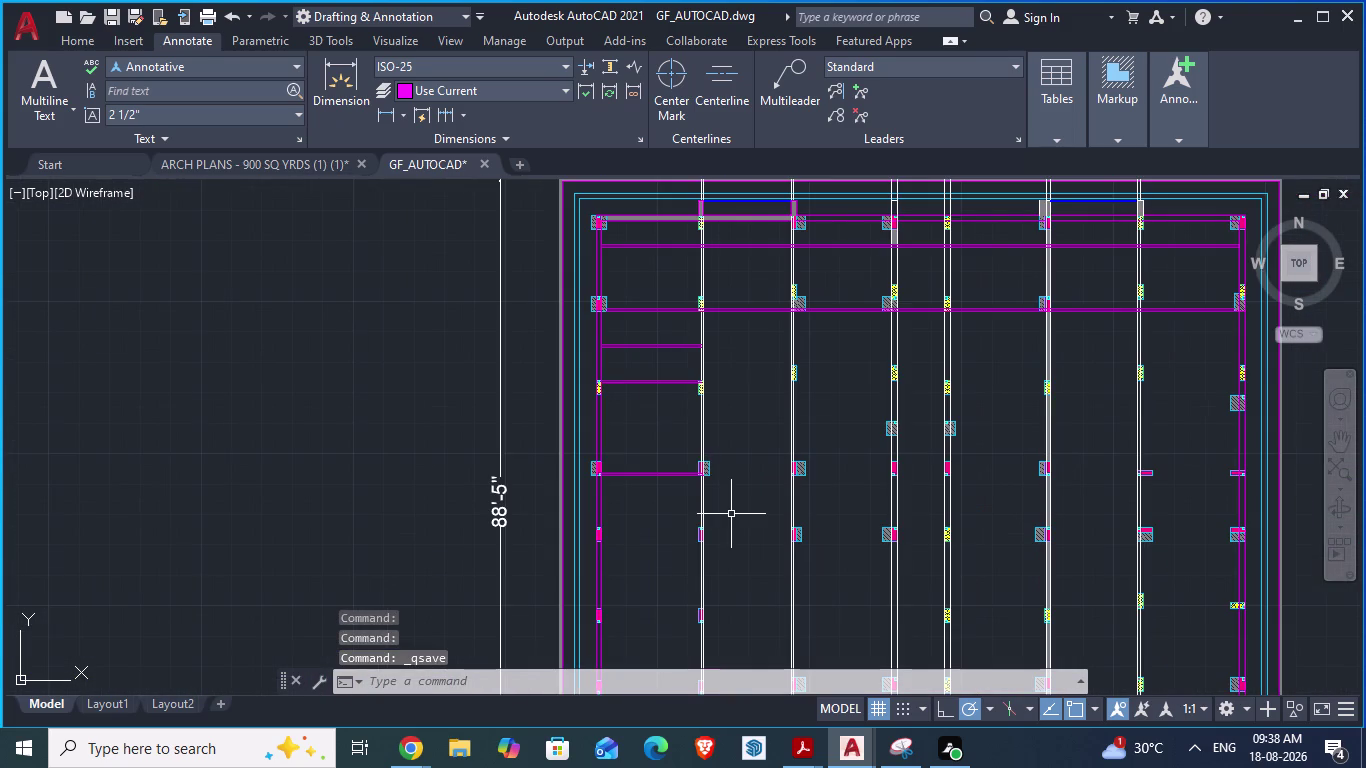
Dismiss the accidental shortcut overlay and switch to the ARCH PLANS - 900 SQ YRDS drawing.
key(alt+grave)
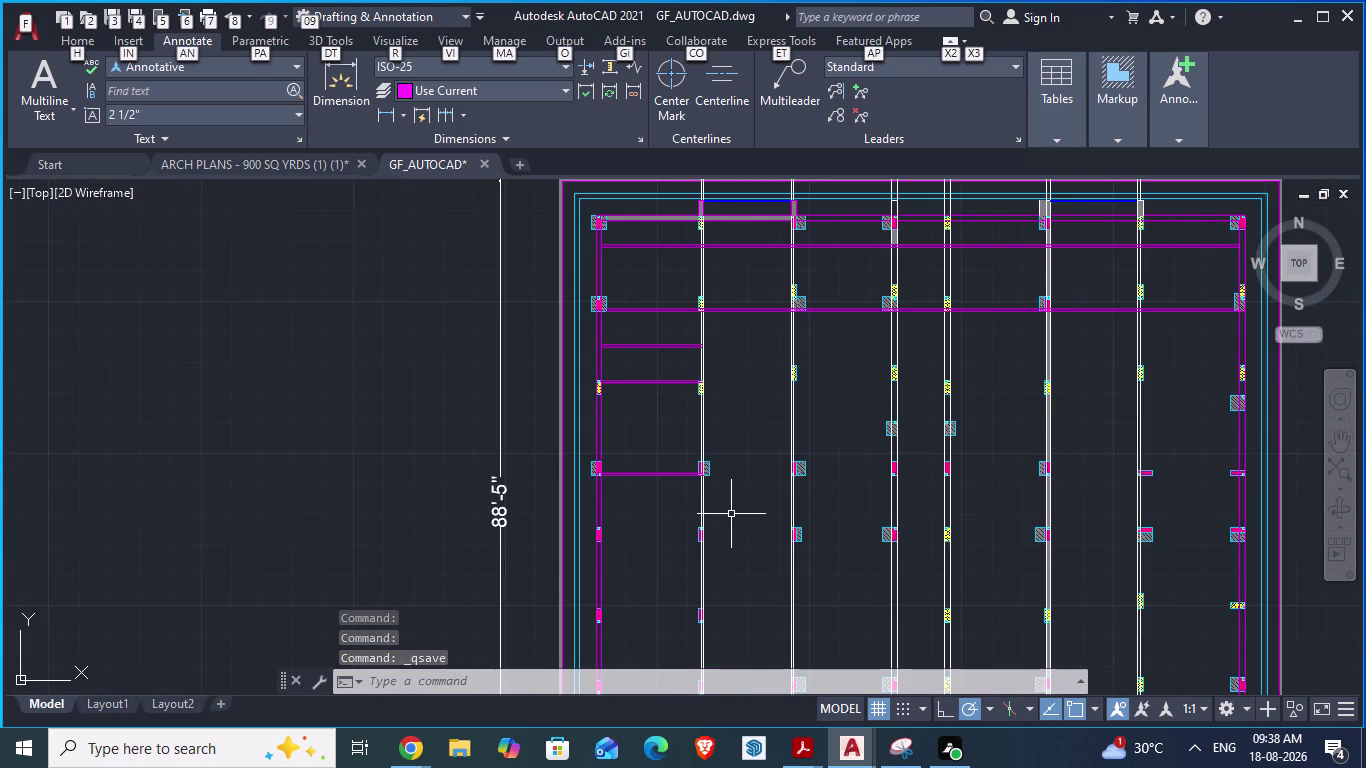
key(alt+Escape)
key(alt+Tab)
scroll(down, 3)
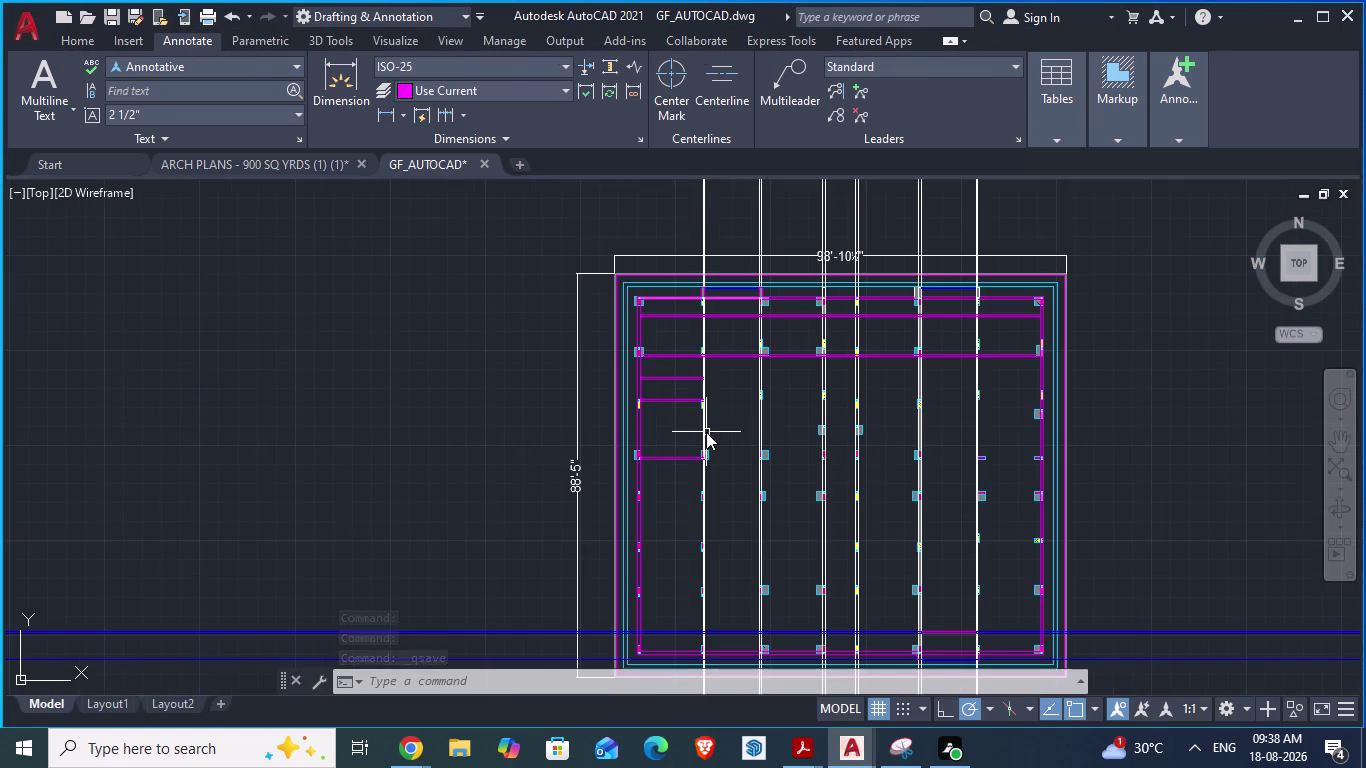
click(329, 164)
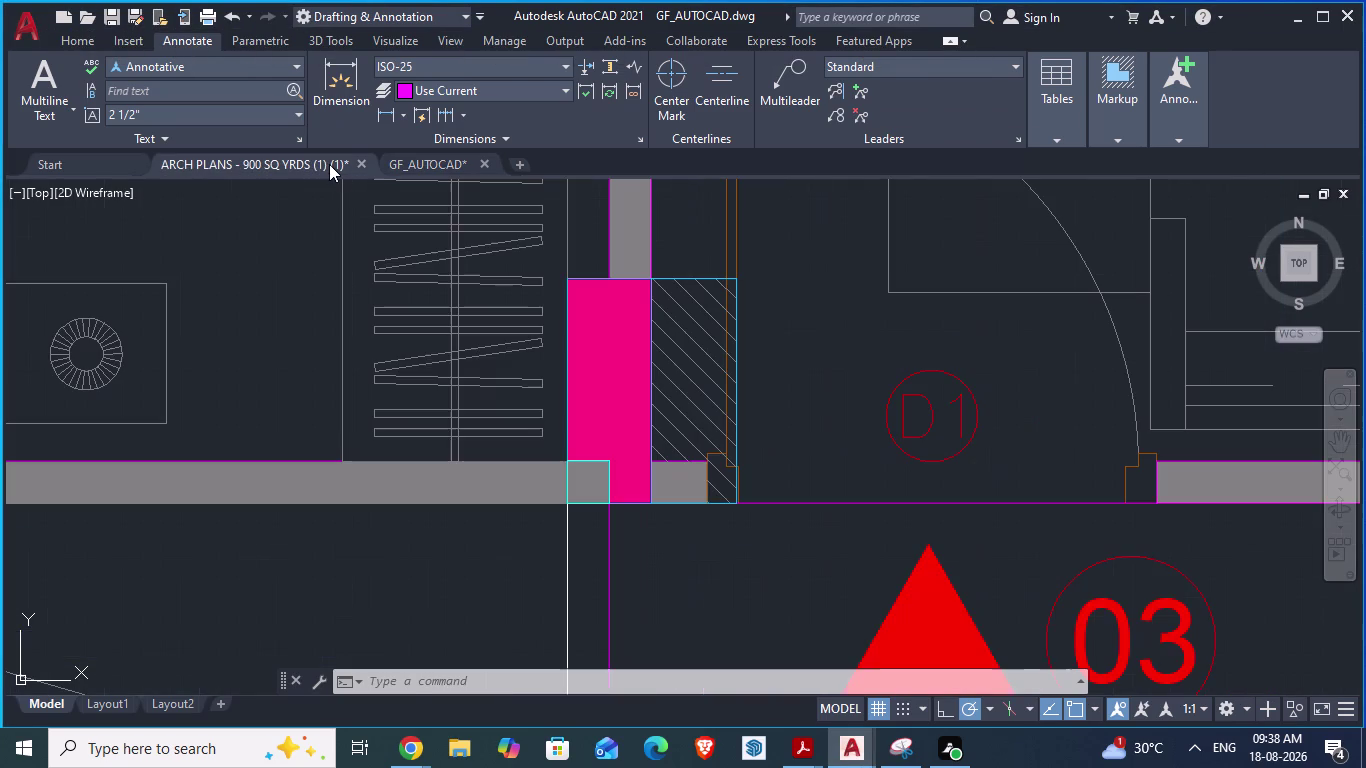
Zoom in on the entry's wall-column corner in ARCH PLANS, then return to GF_AUTOCAD.
scroll(down, 3)
scroll(down, 3)
scroll(down, 3)
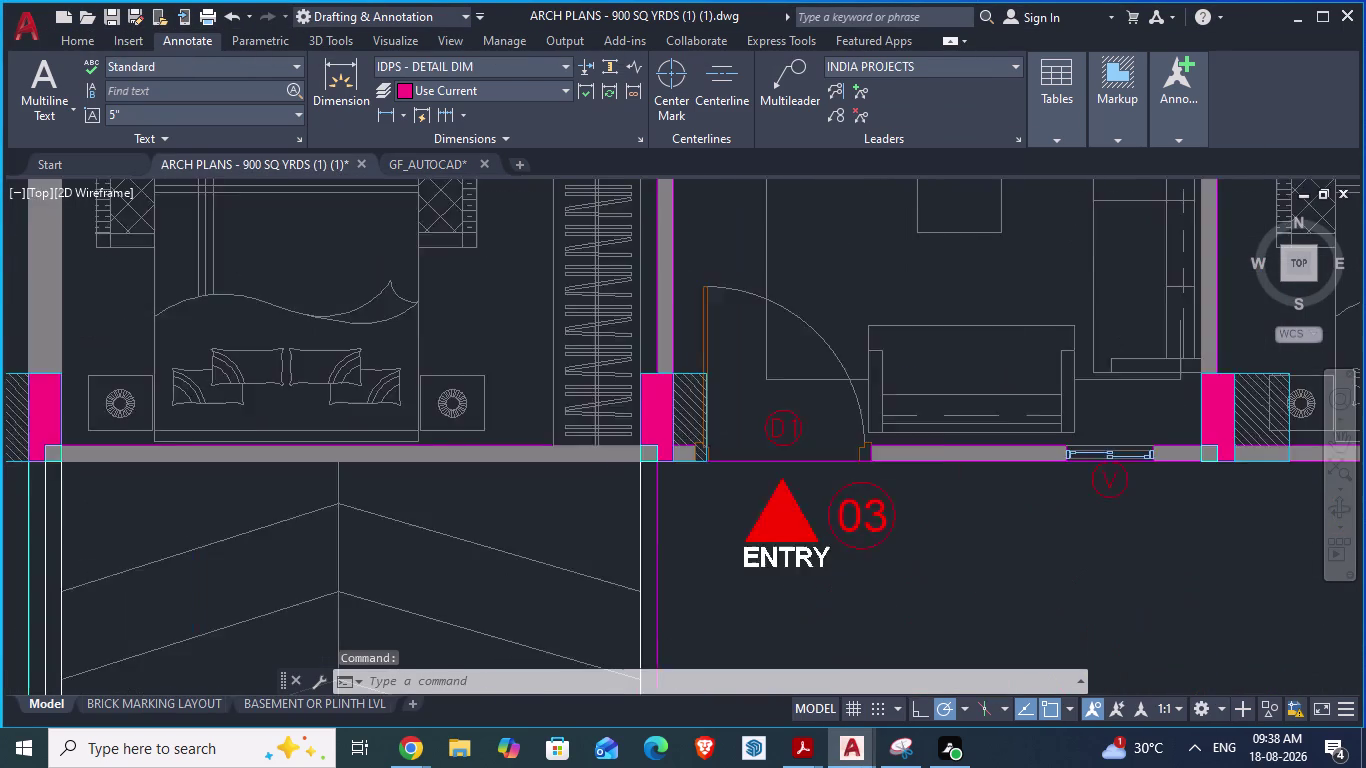
scroll(down, 3)
scroll(up, 3)
scroll(down, 3)
scroll(up, 3)
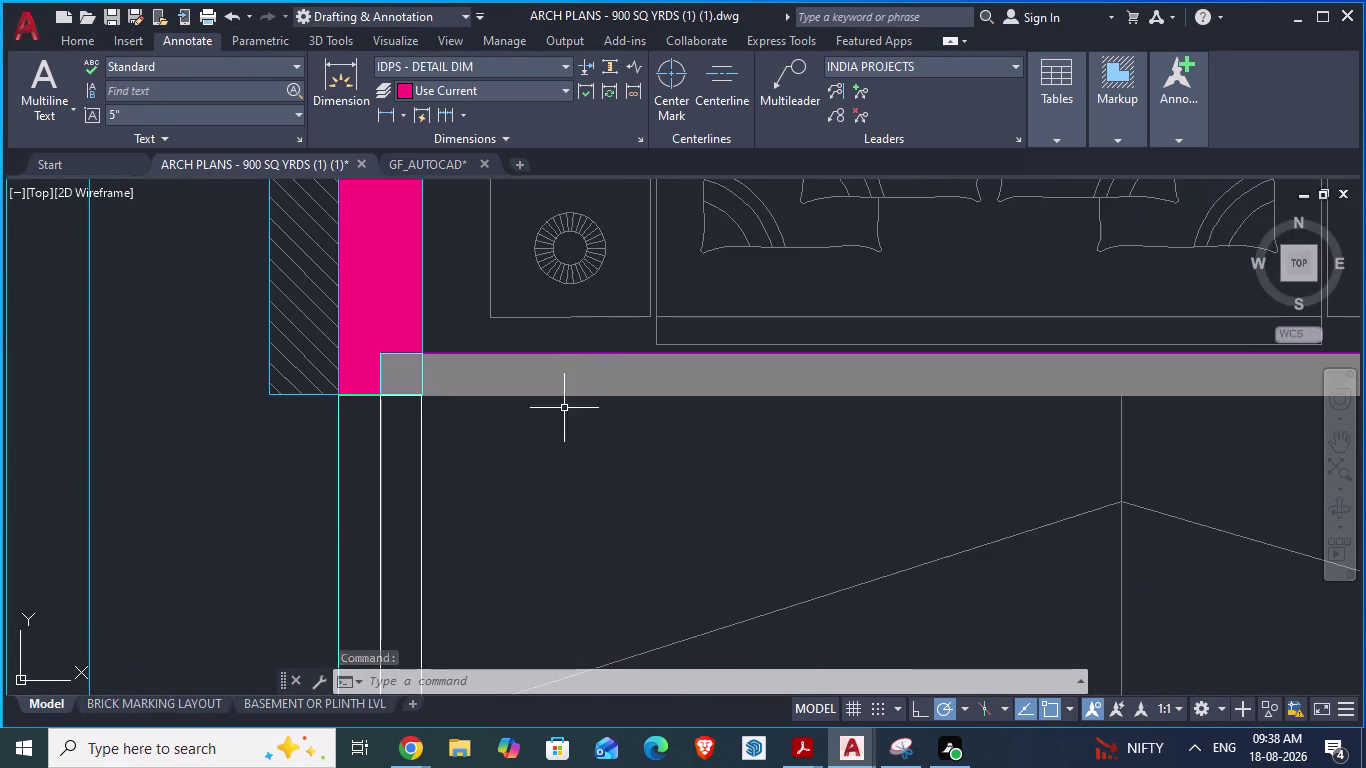
scroll(down, 3)
scroll(down, 3)
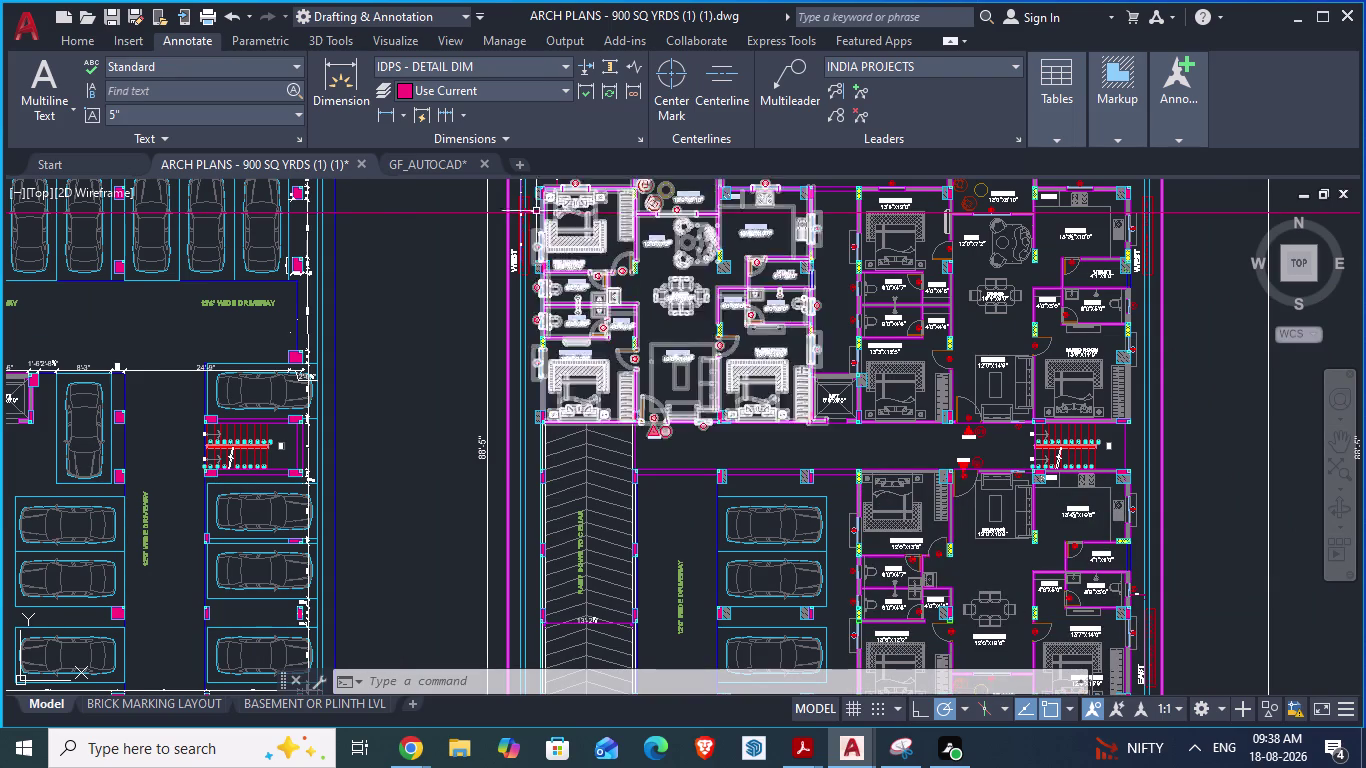
click(413, 167)
Zoom to the column junction and select the wall's outer line there.
scroll(up, 3)
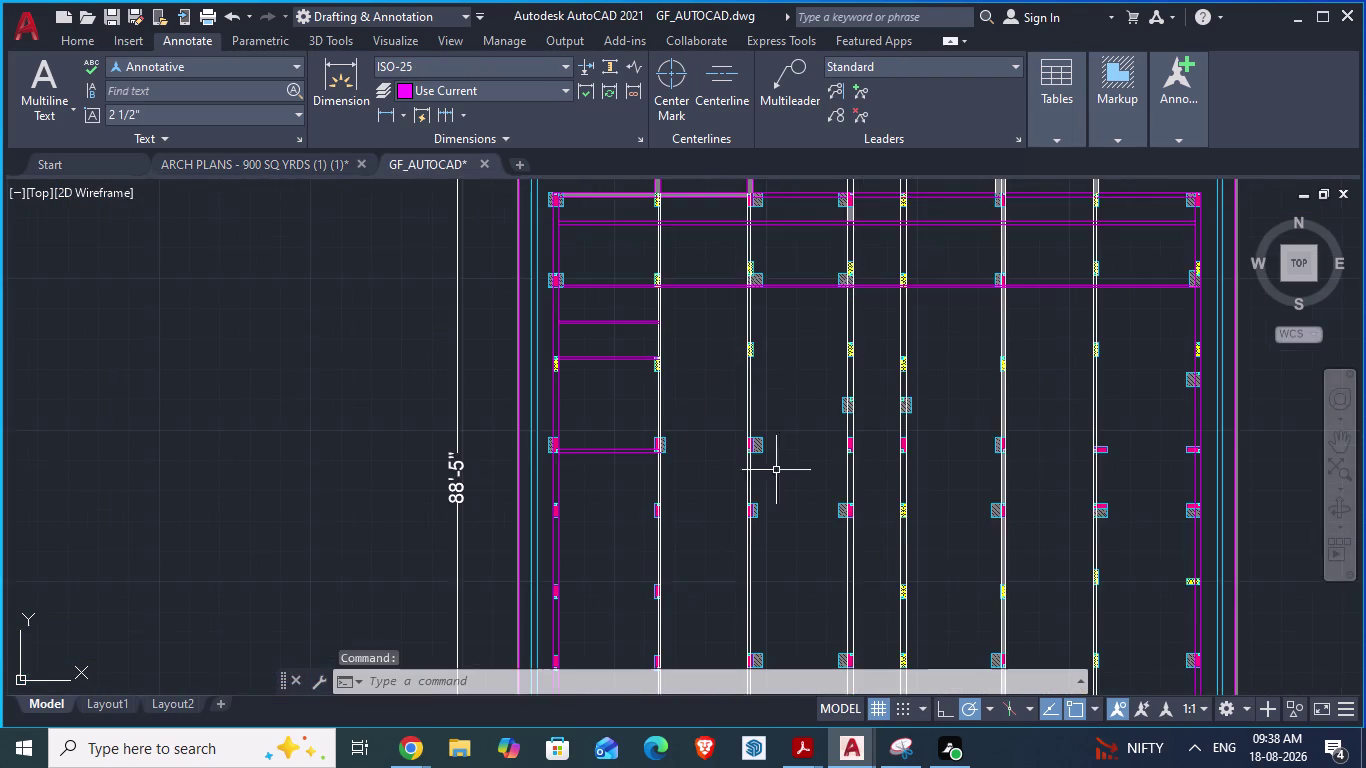
scroll(up, 3)
scroll(up, 3)
scroll(down, 3)
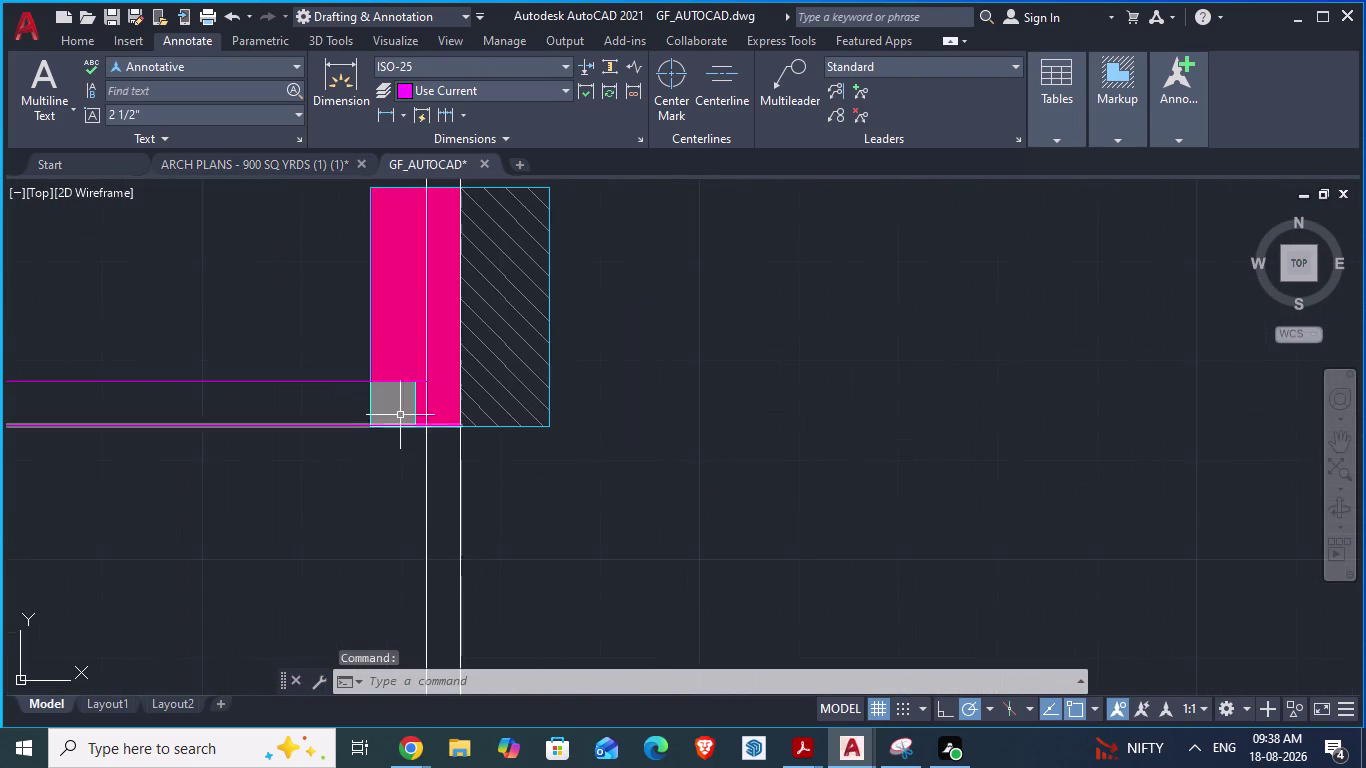
scroll(up, 3)
scroll(up, 3)
scroll(down, 3)
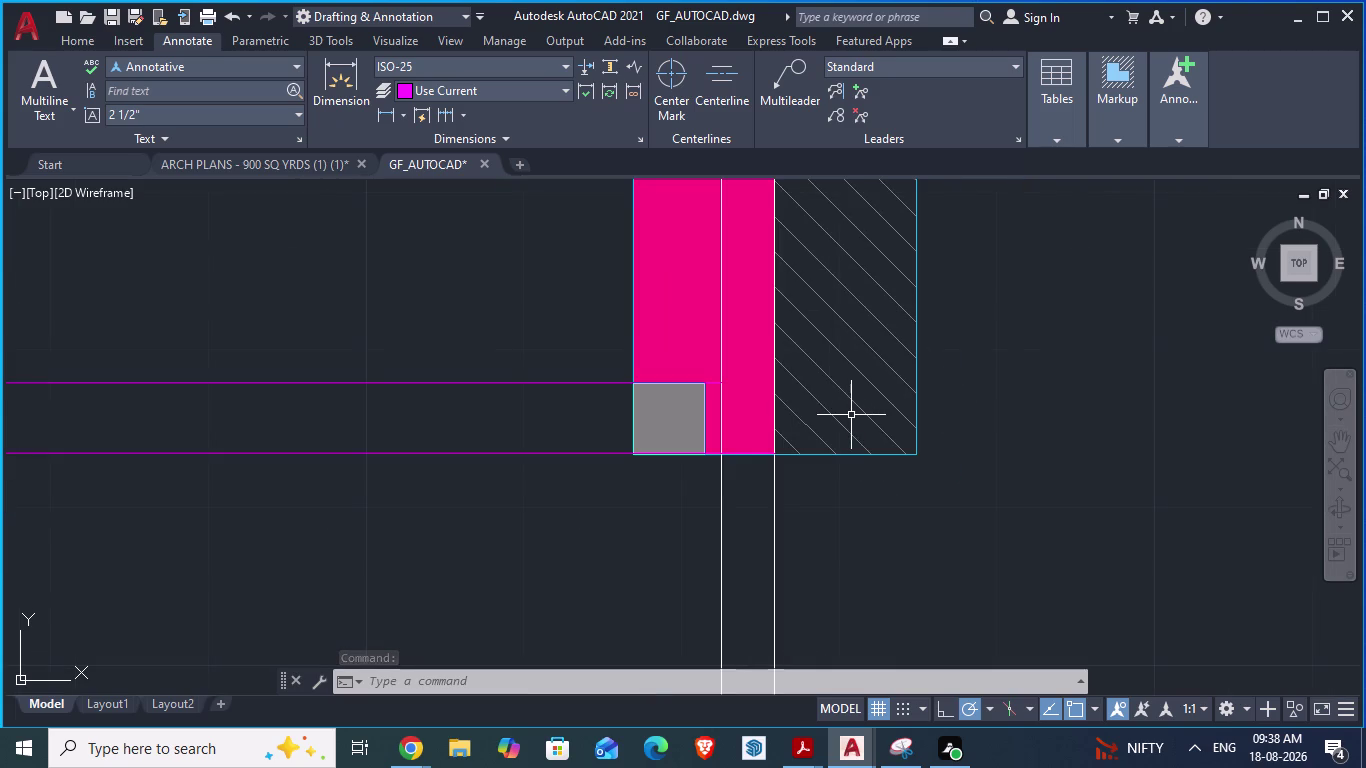
scroll(up, 3)
click(565, 455)
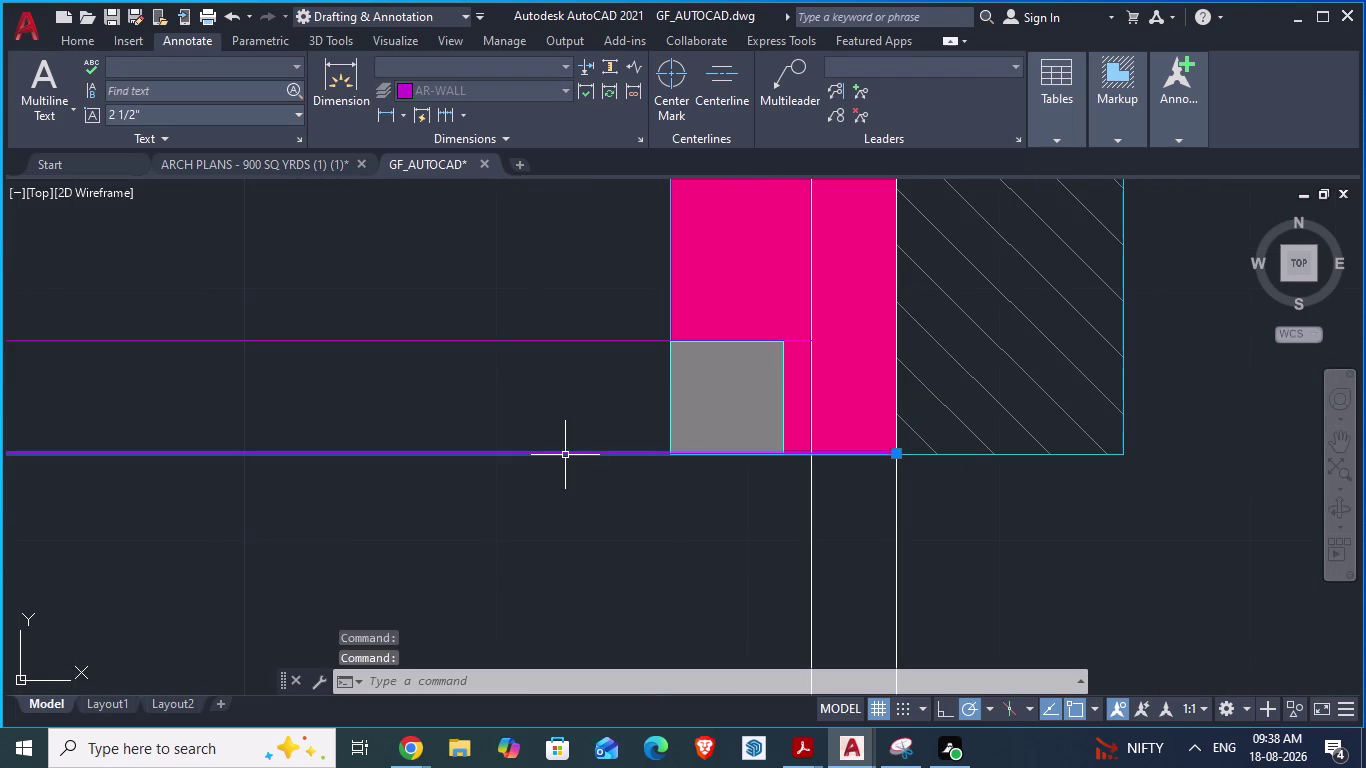
Save the ground-floor plan and cancel a selection window beside the column corner.
scroll(up, 3)
scroll(up, 3)
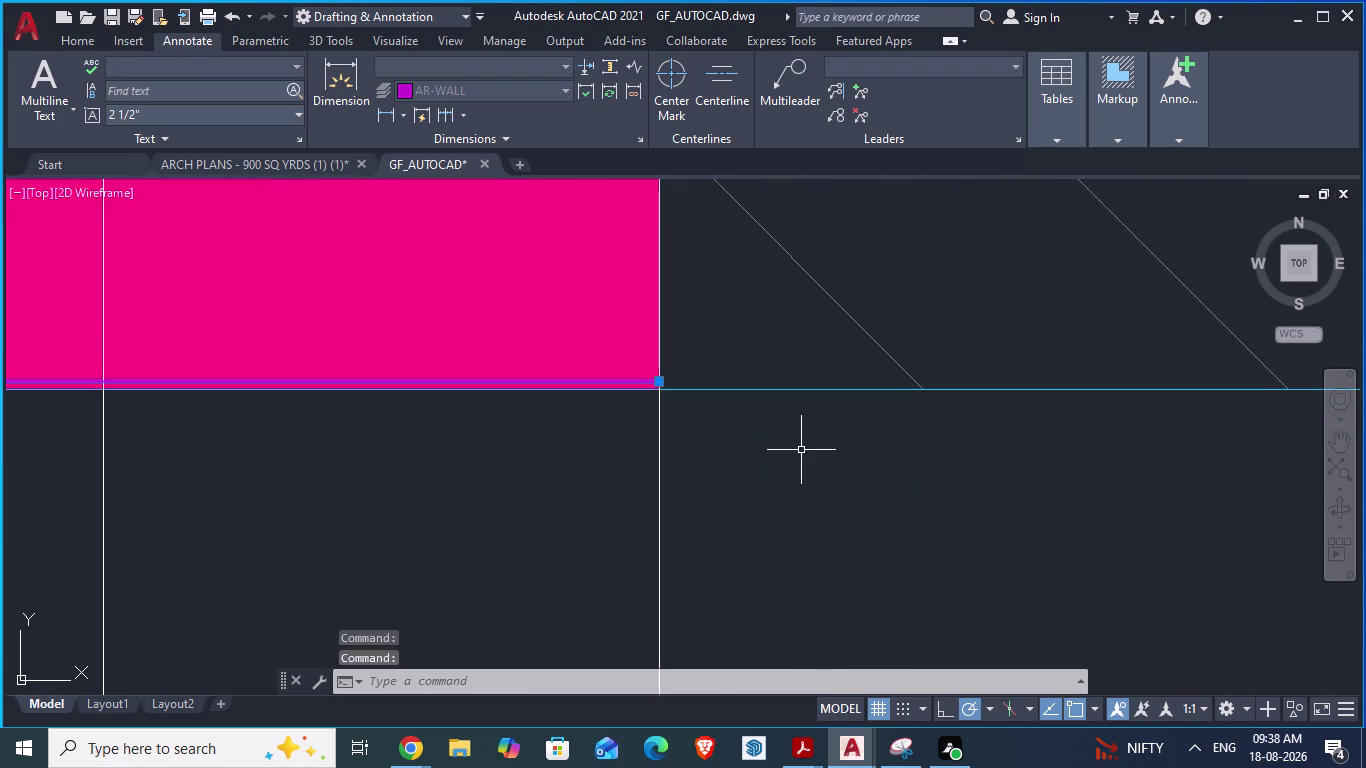
key(space)
click(785, 514)
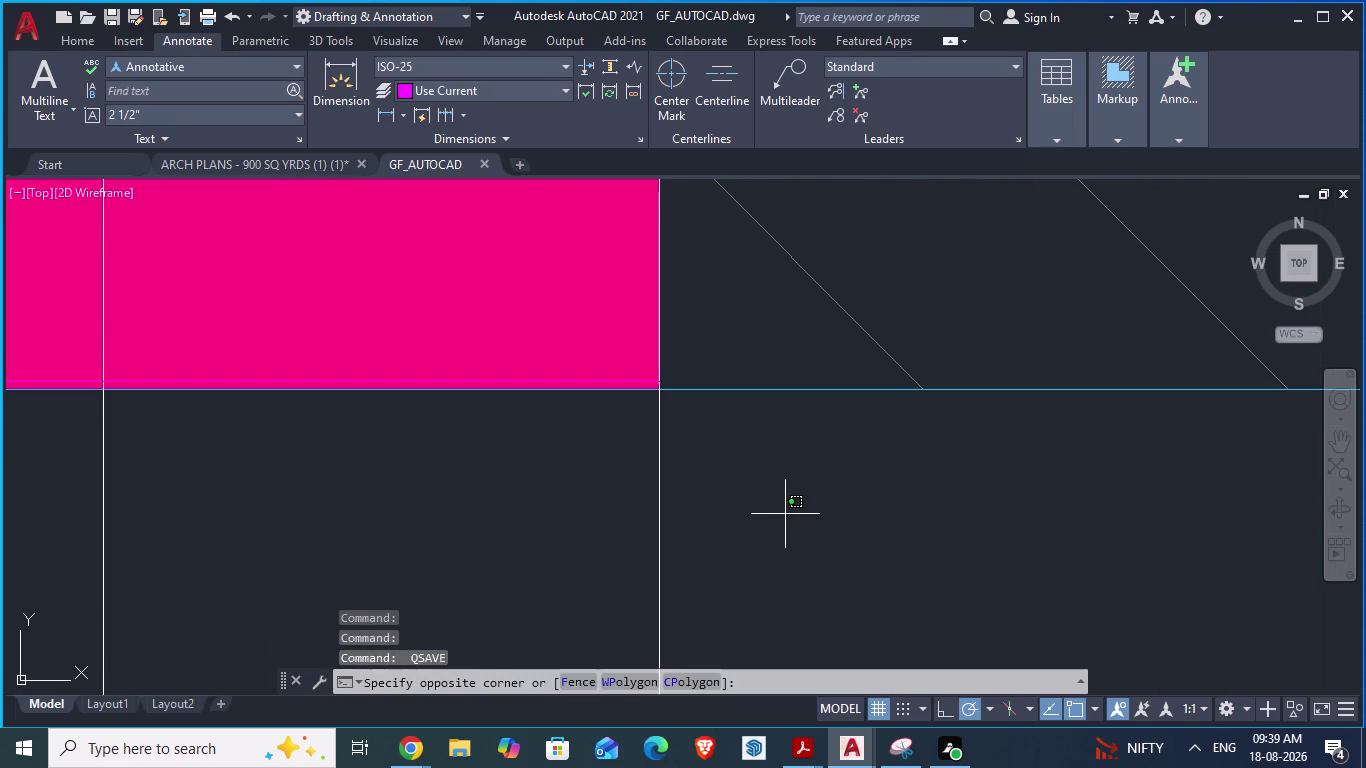
key(space)
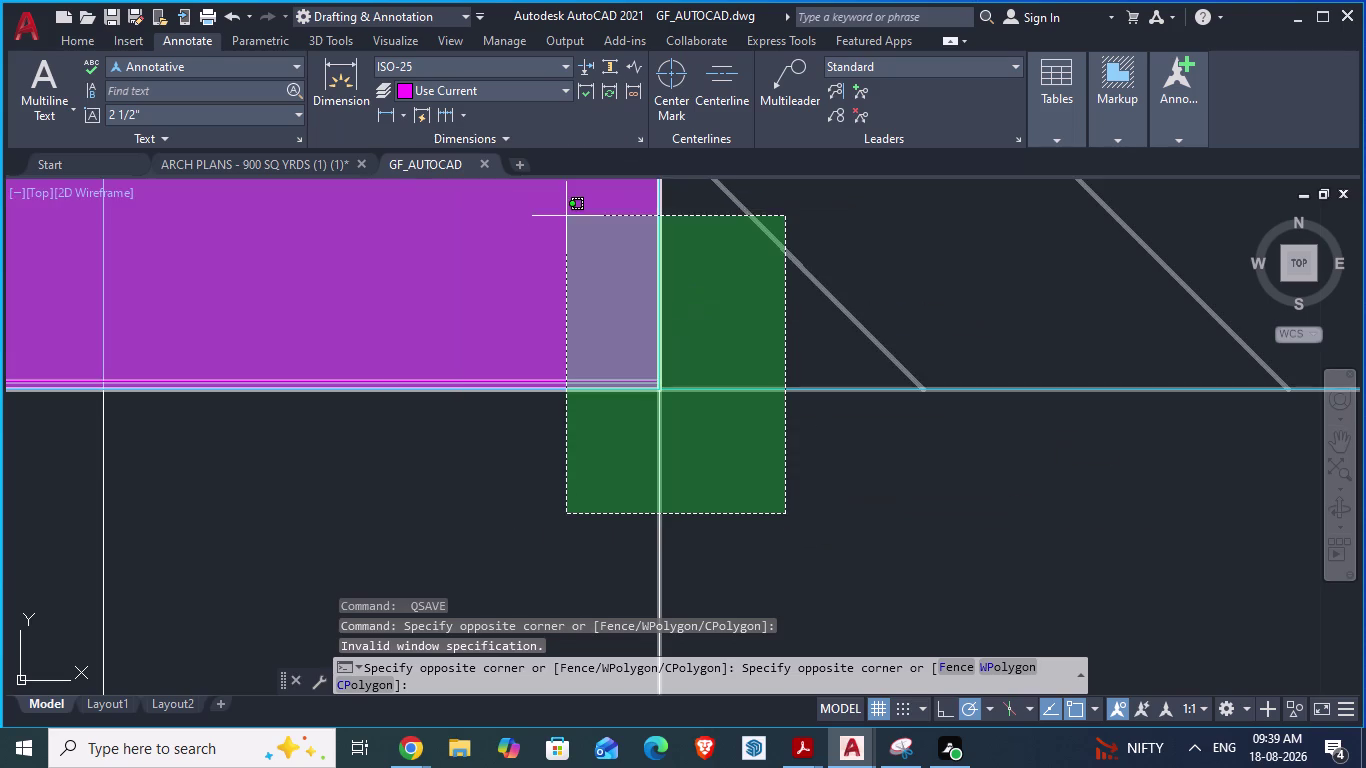
key(Escape)
Check the wall width reads 0'-4 1/2" with DA, then cancel the dimension.
scroll(down, 3)
scroll(down, 3)
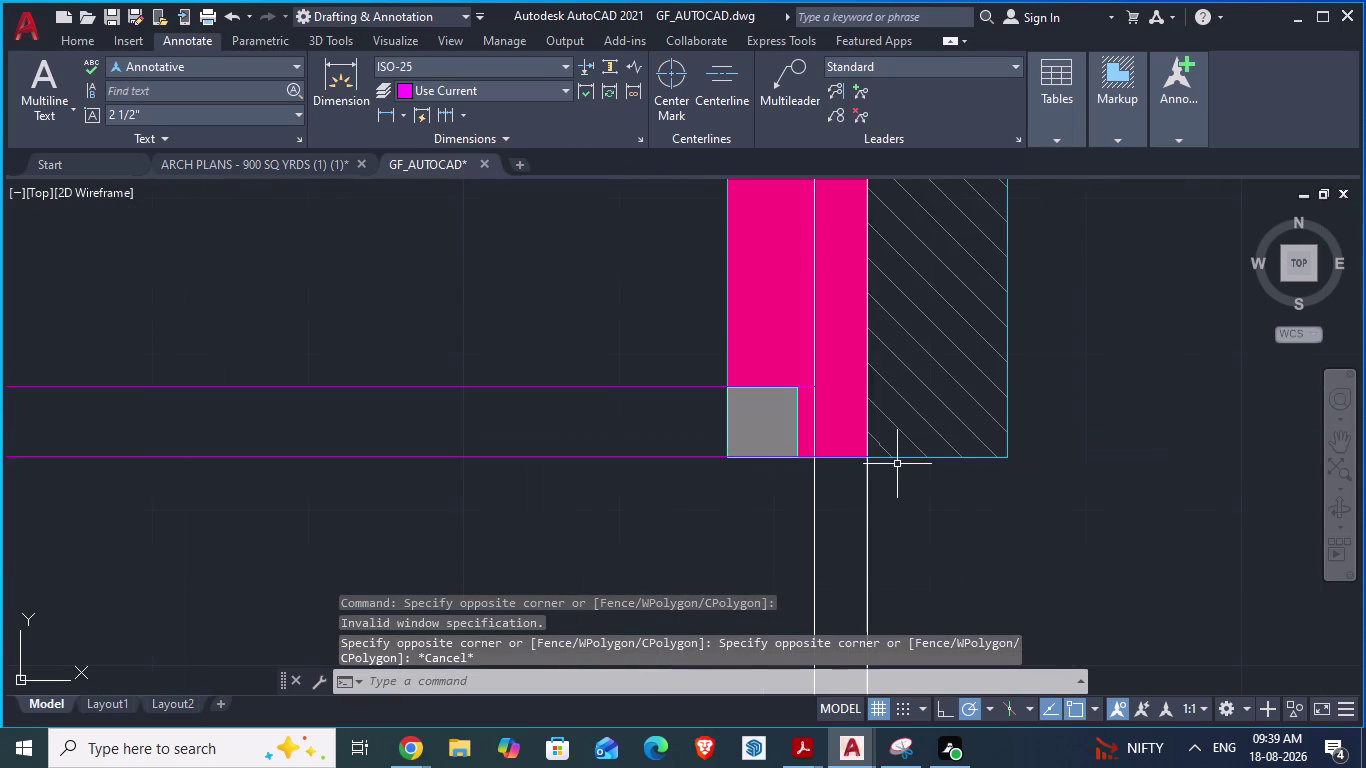
scroll(down, 3)
scroll(down, 3)
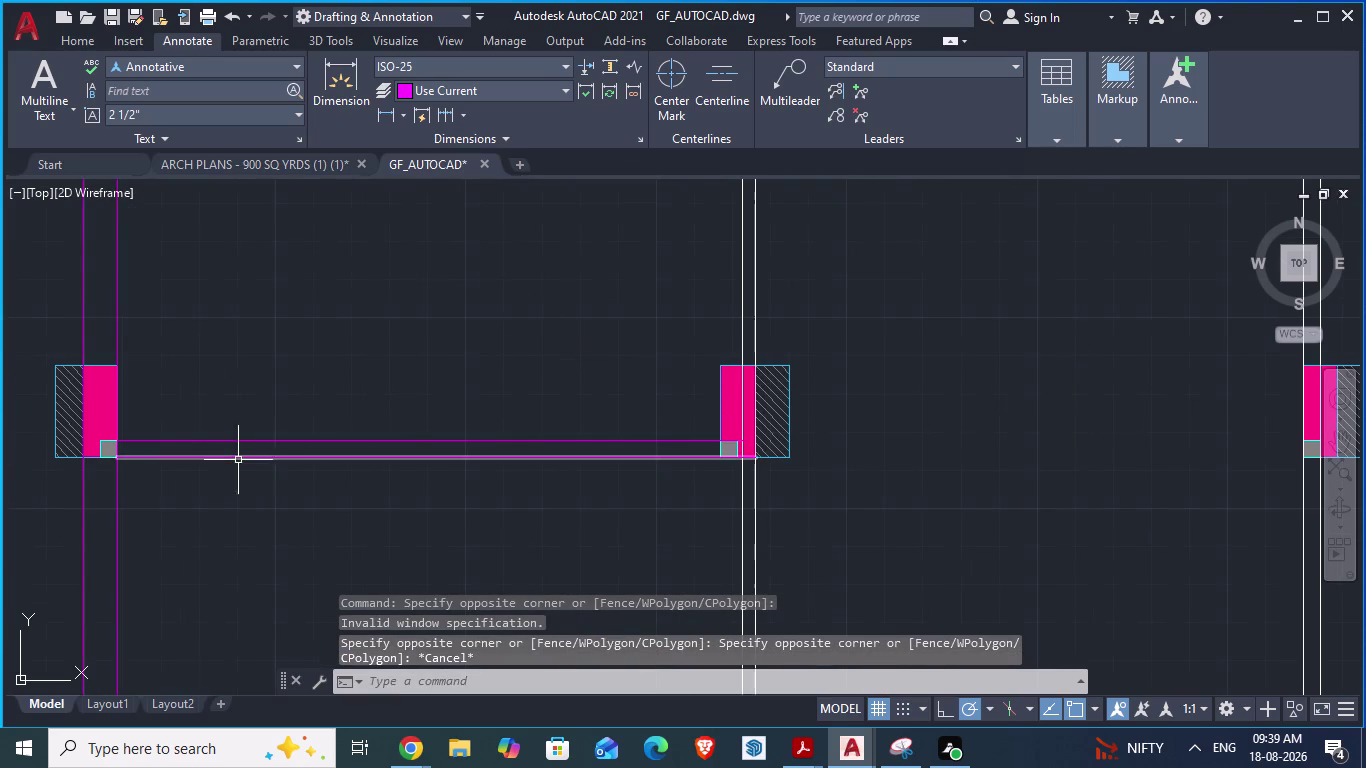
scroll(up, 3)
text(da)
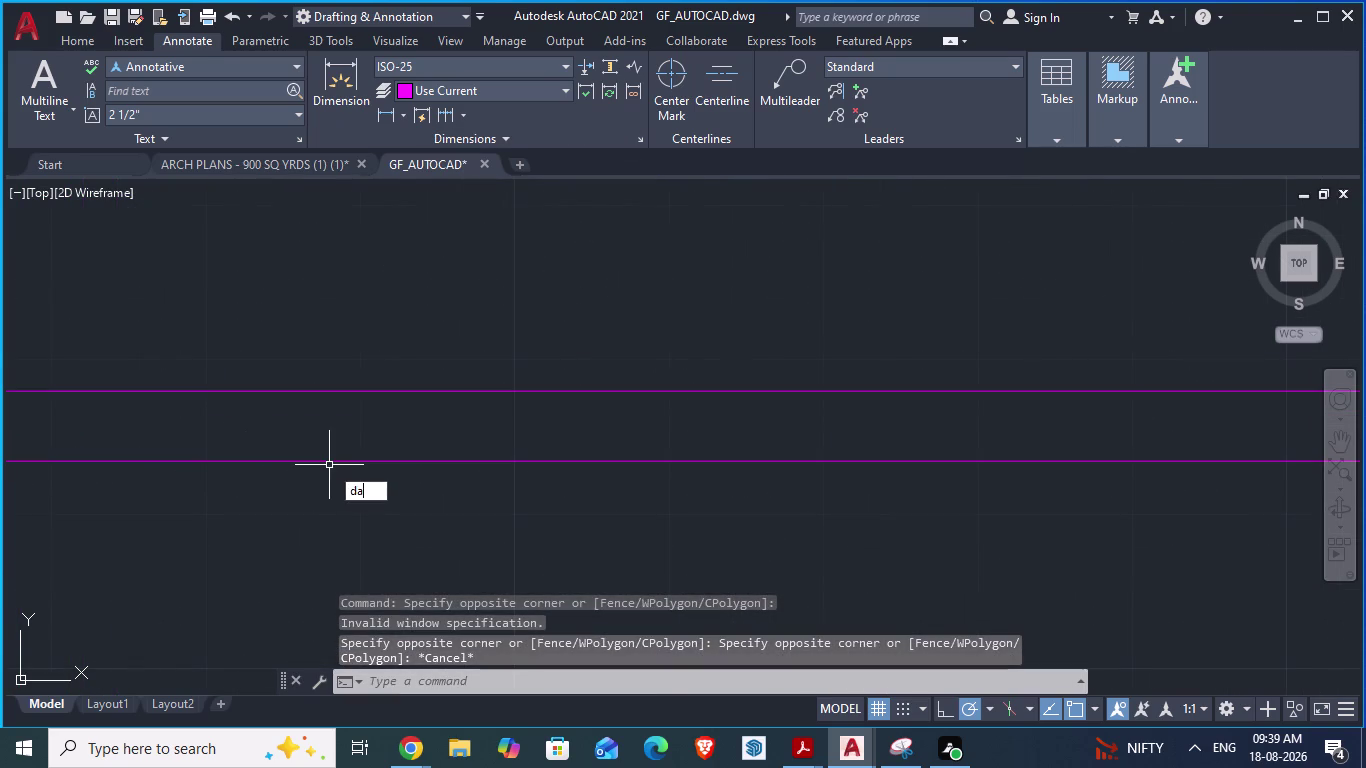
key(Return)
click(370, 392)
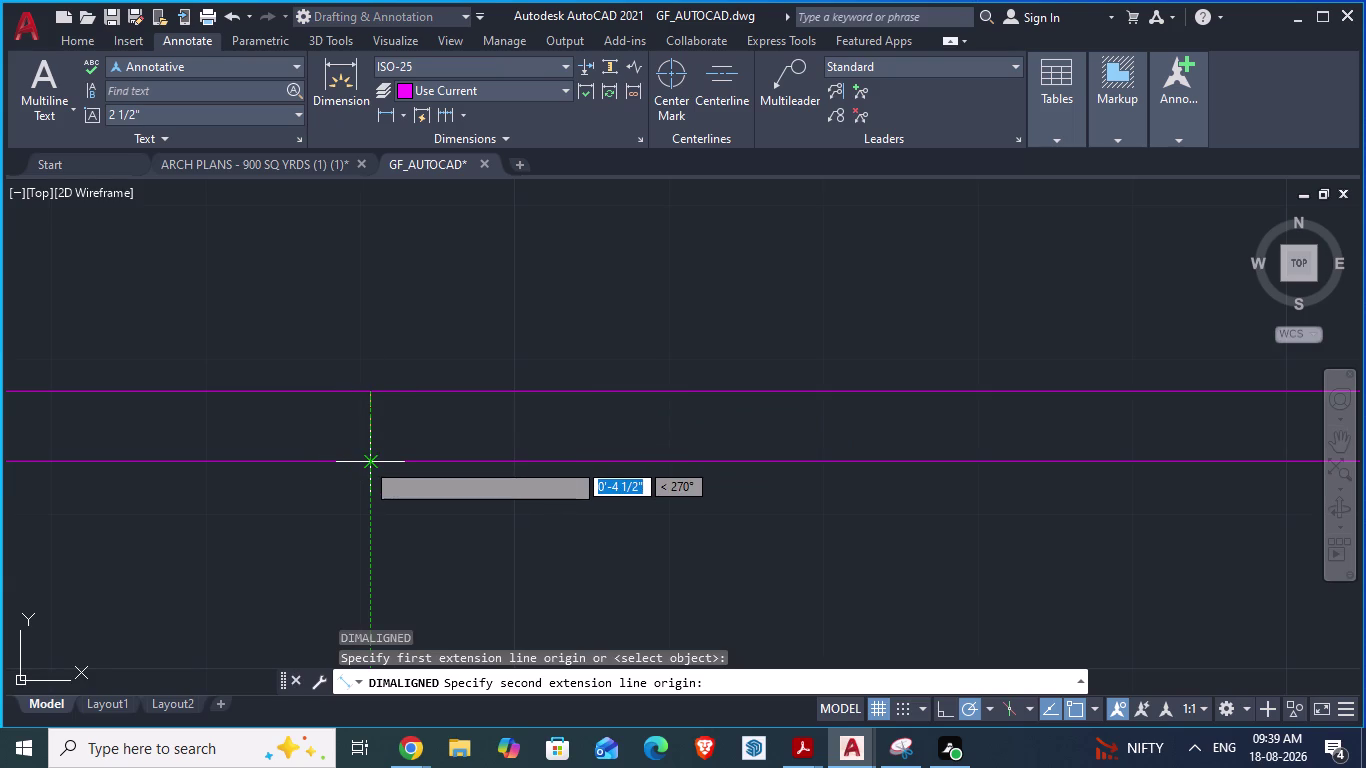
key(Escape)
Switch to the ARCH PLANS reference drawing.
scroll(down, 3)
scroll(up, 3)
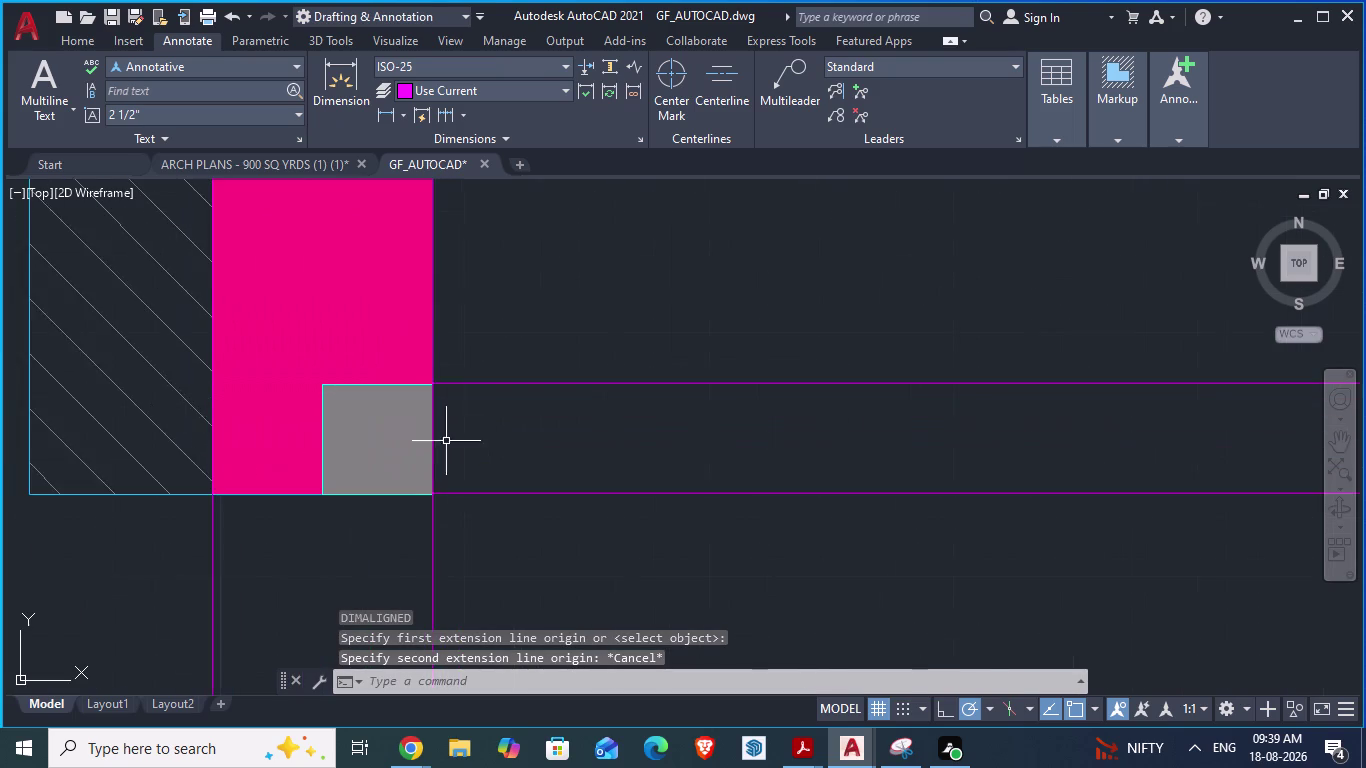
scroll(up, 3)
scroll(up, 3)
scroll(down, 3)
scroll(down, 3)
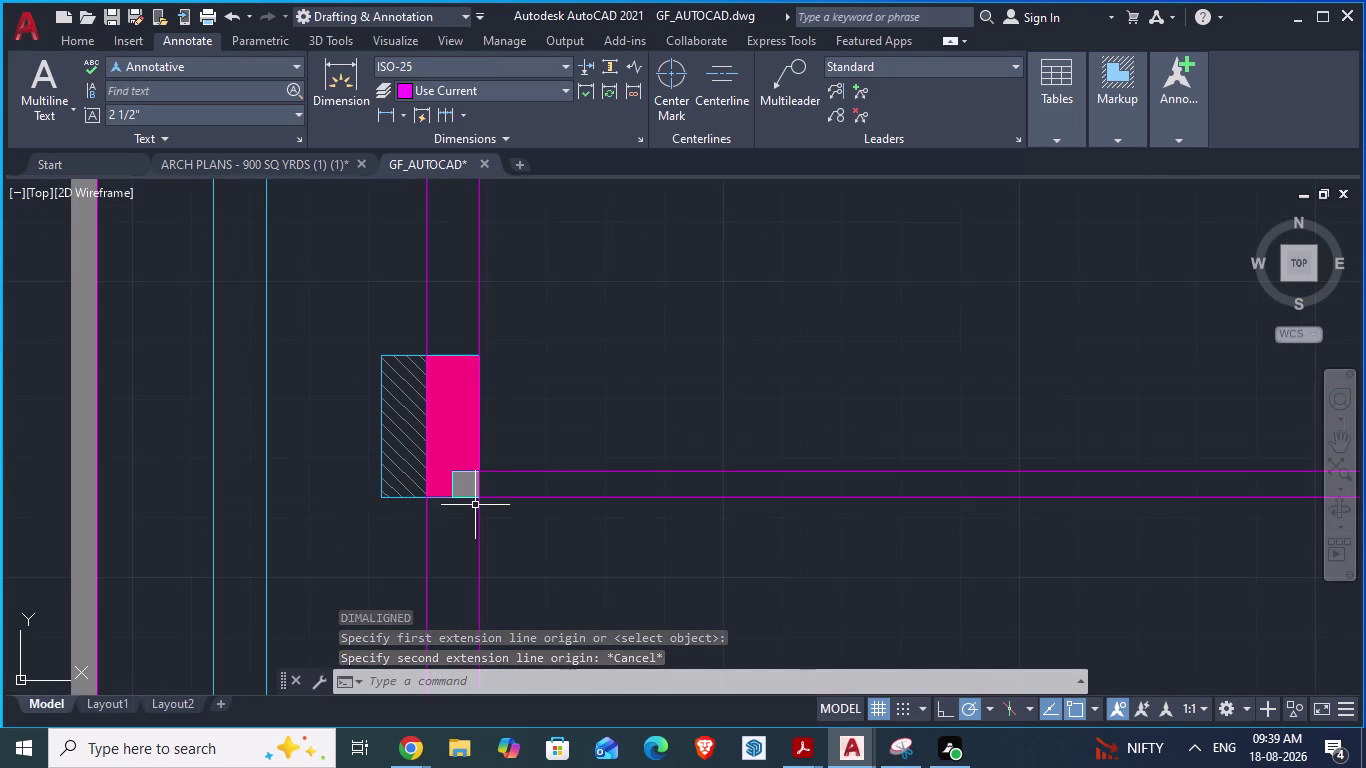
click(312, 160)
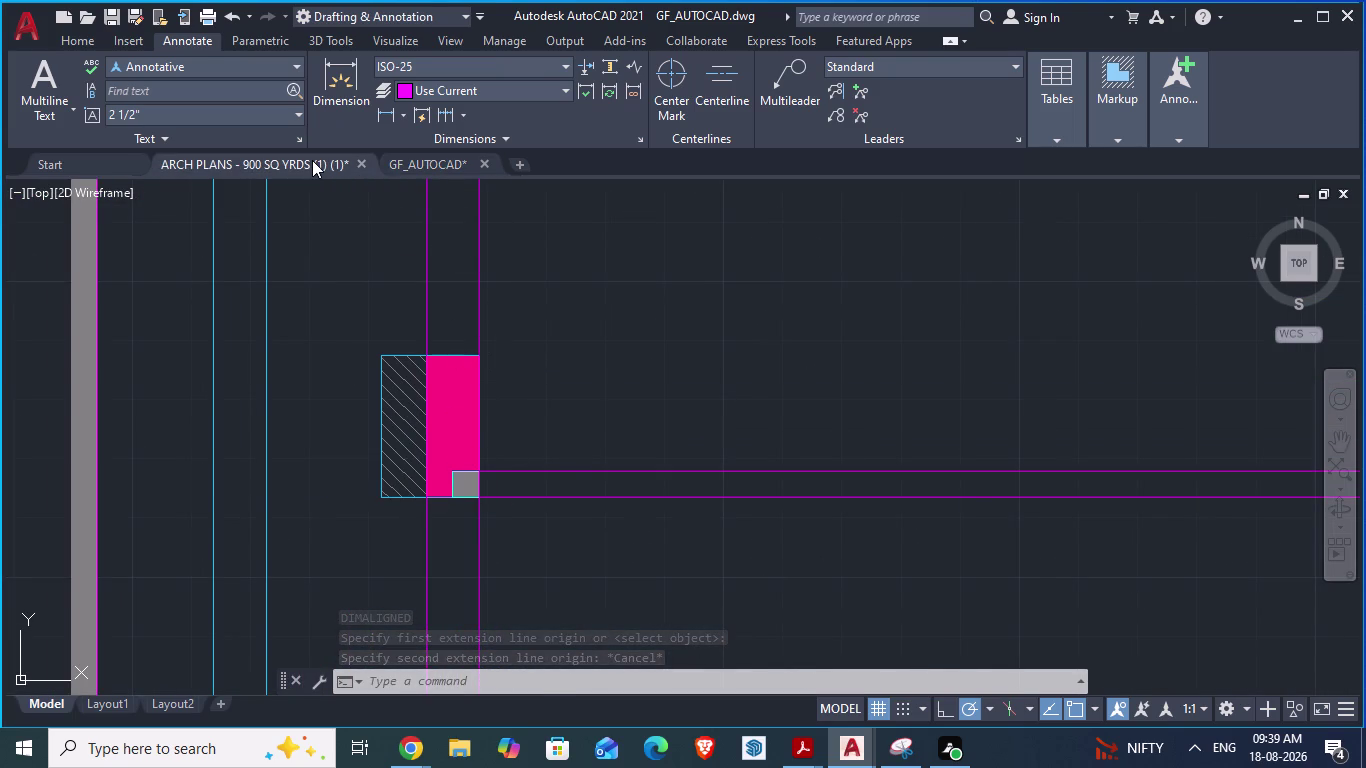
Start an aligned dimension on a reference-plan wall, then cancel it.
scroll(up, 3)
scroll(down, 3)
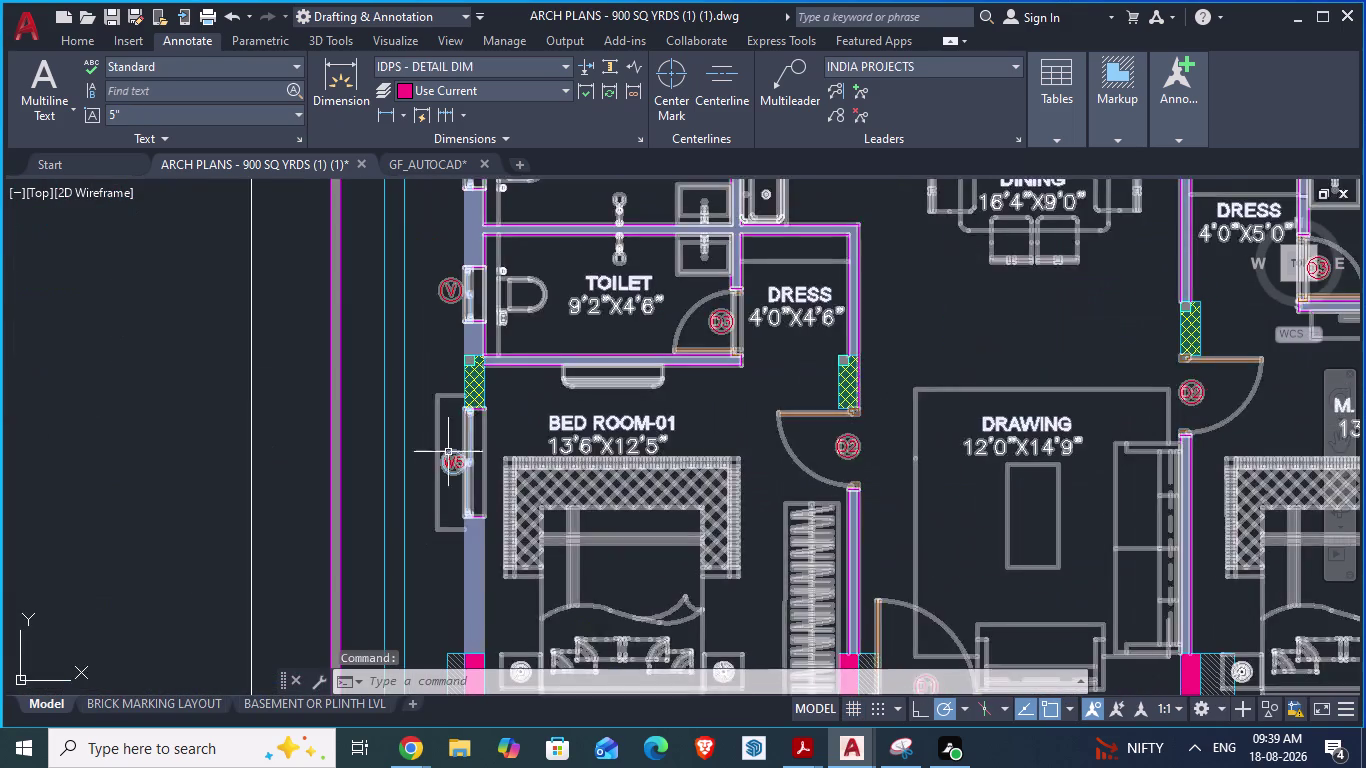
scroll(down, 3)
scroll(up, 3)
scroll(up, 3)
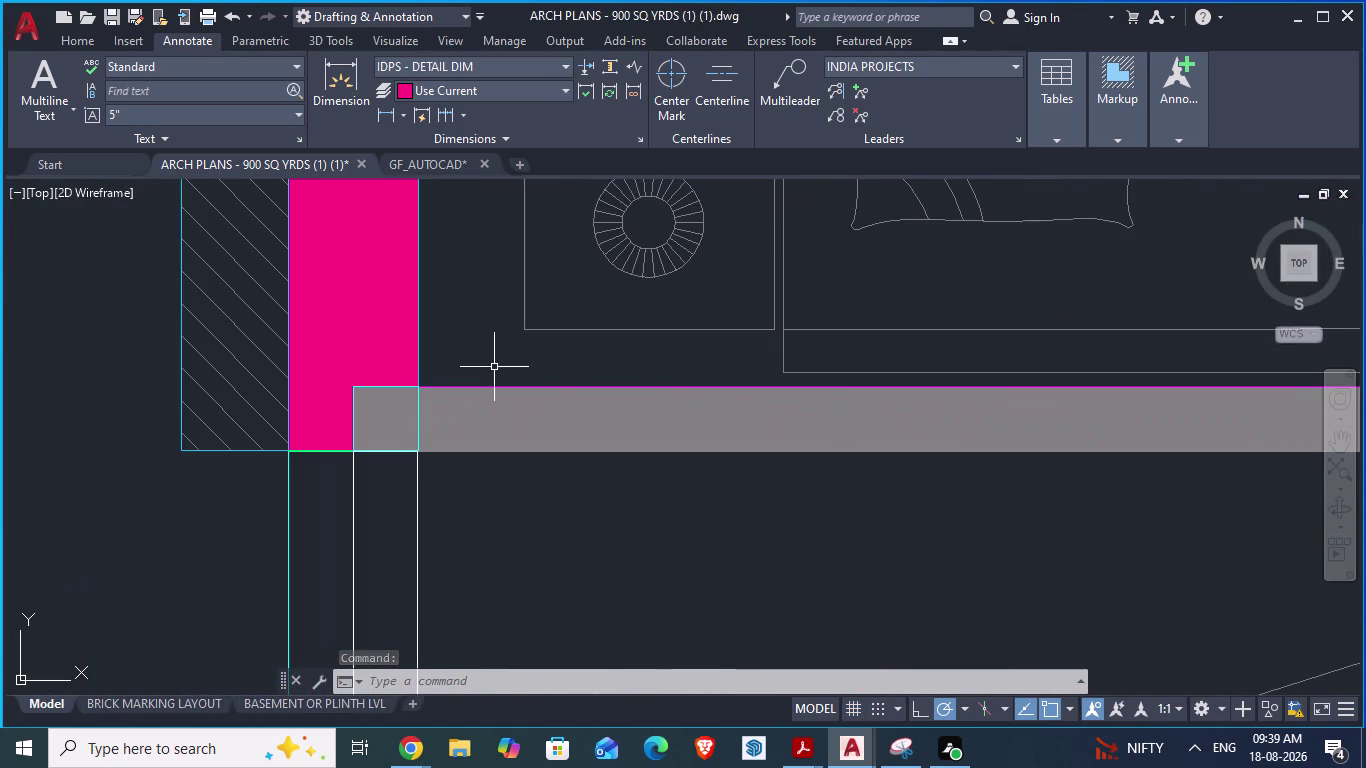
key(d)
key(a)
key(Return)
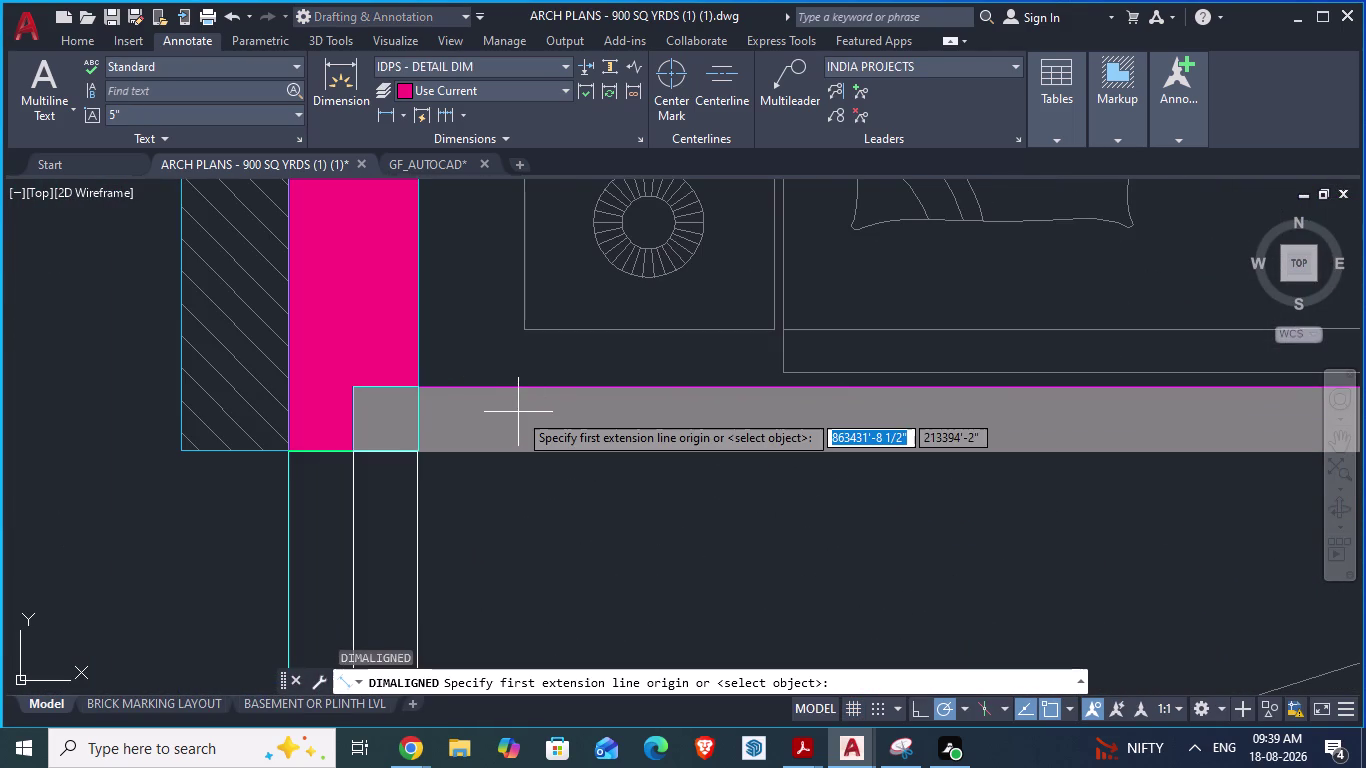
click(415, 387)
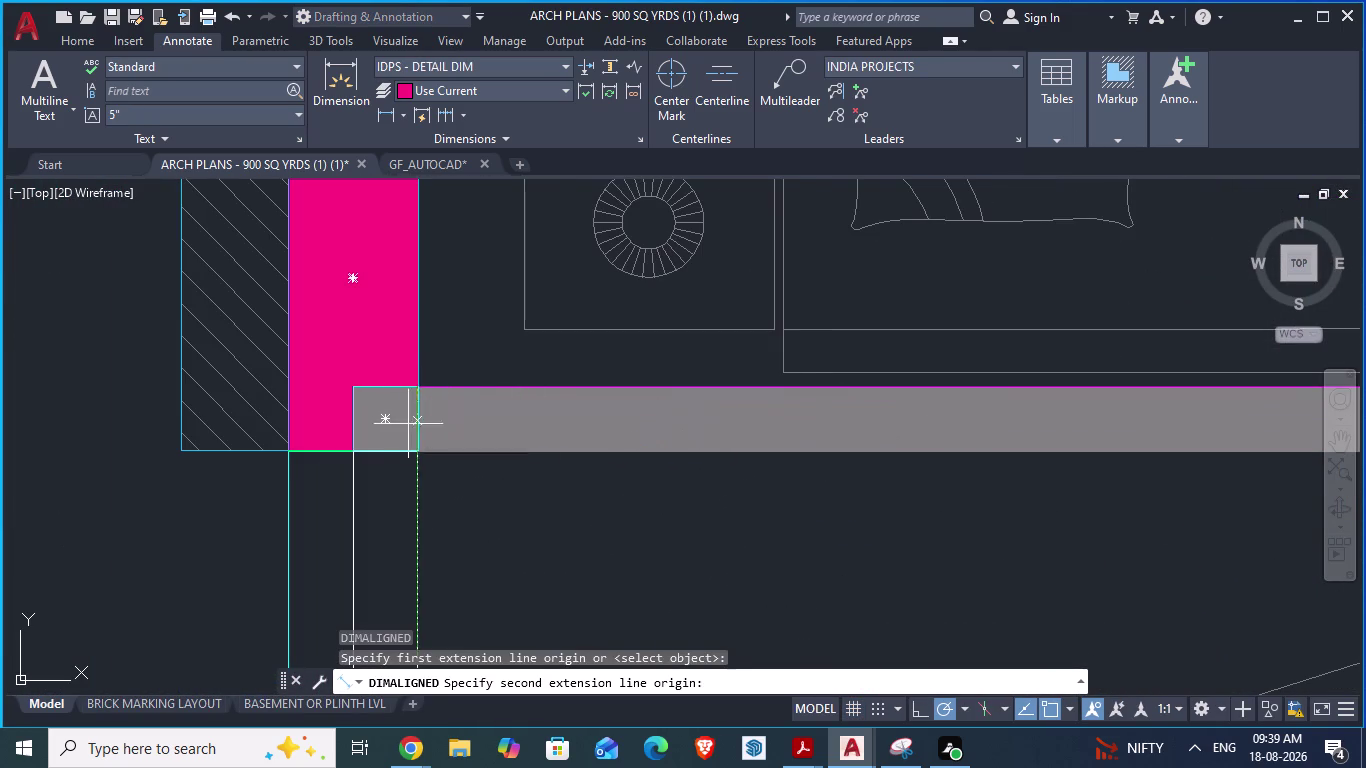
key(Escape)
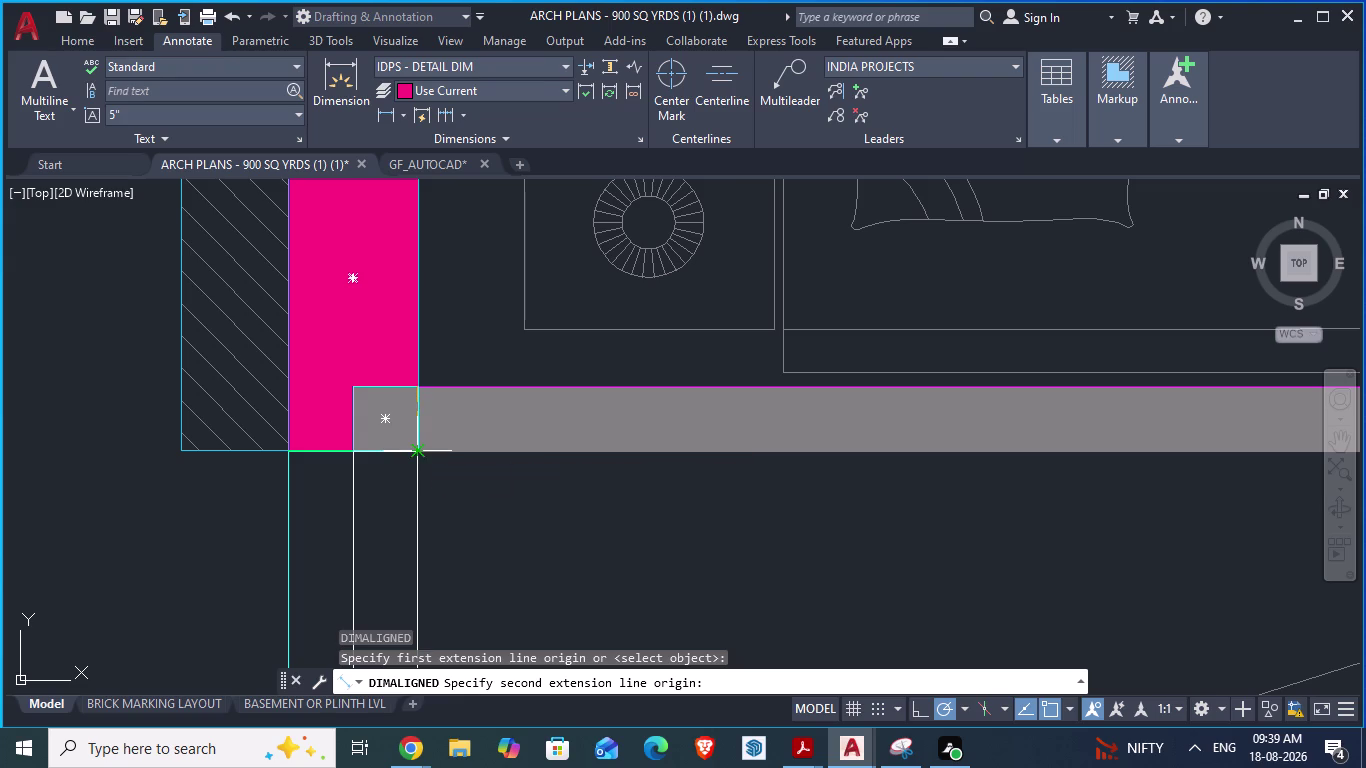
Measure the Bed Room-01 wall thickness with an aligned dimension, then cancel it.
scroll(down, 3)
scroll(down, 3)
scroll(down, 3)
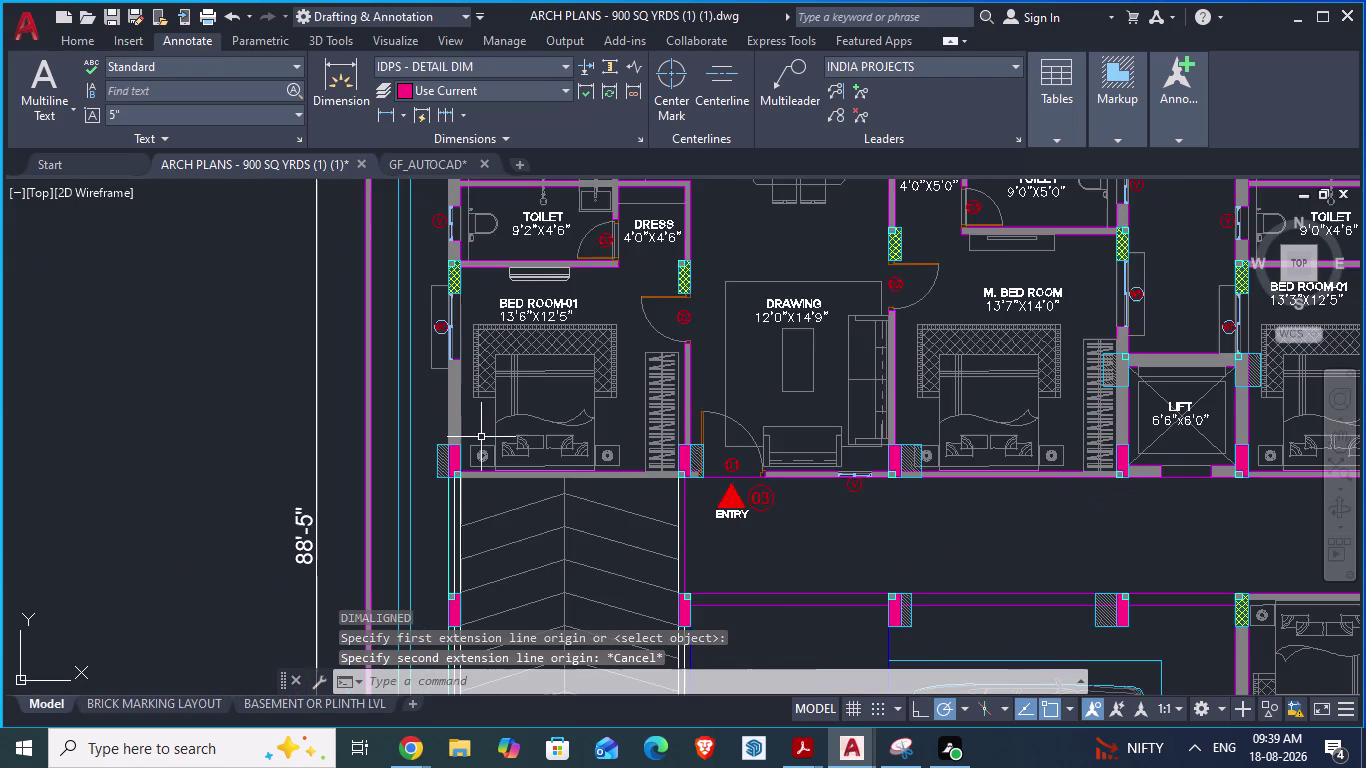
scroll(up, 3)
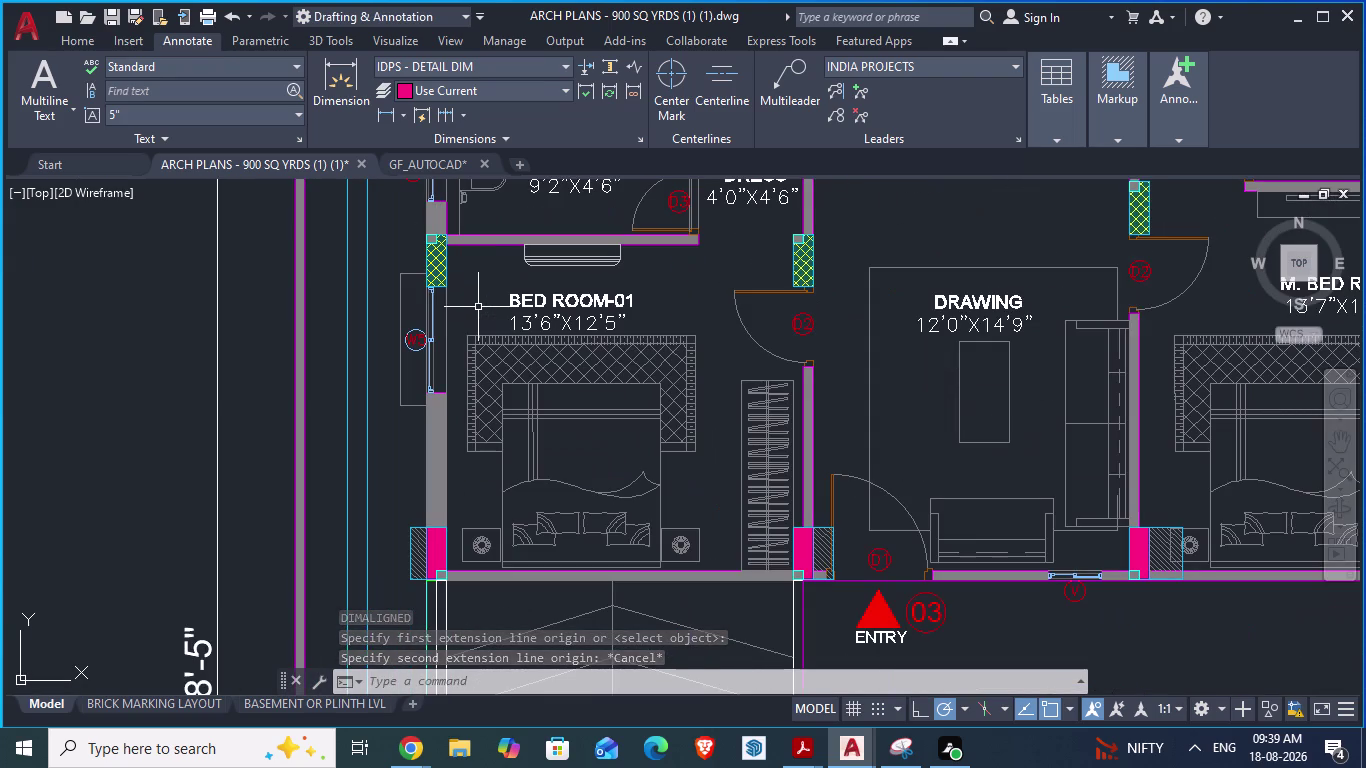
key(space)
scroll(up, 3)
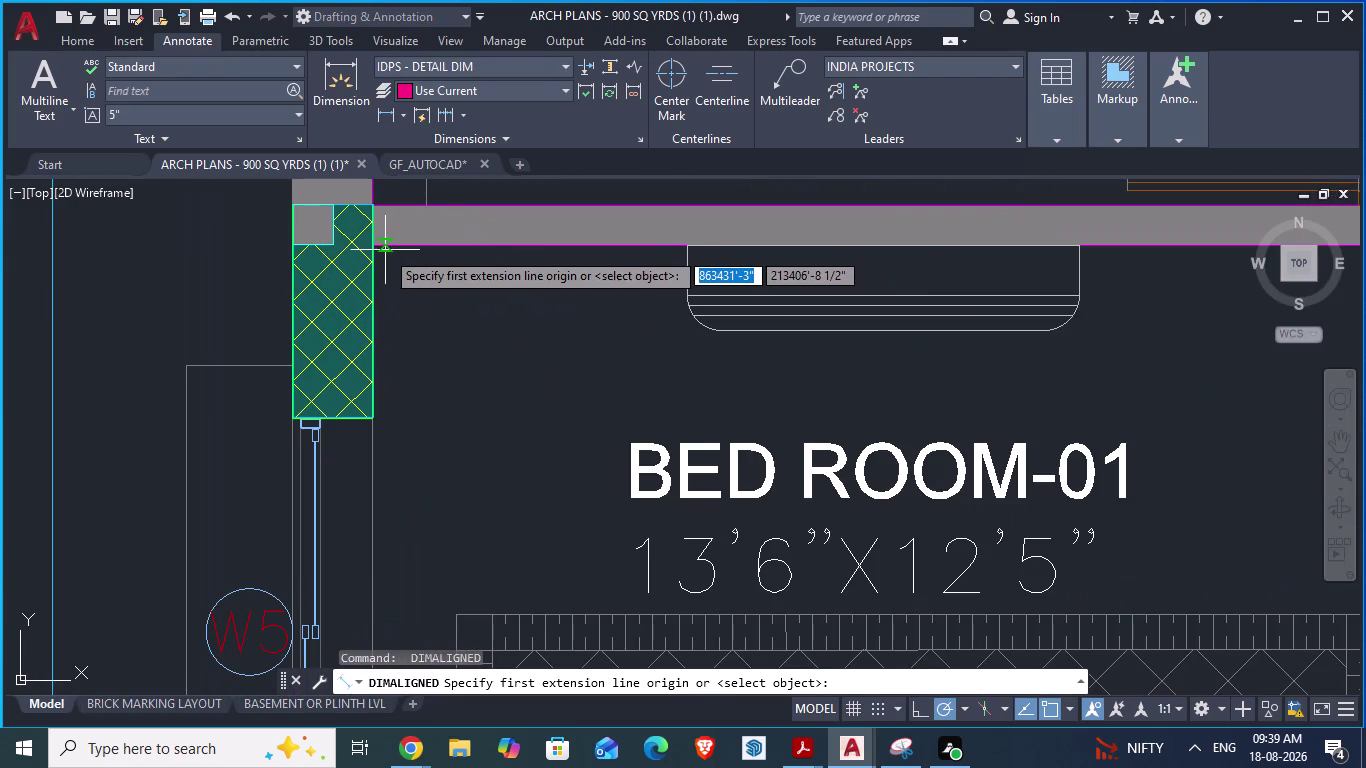
click(380, 248)
scroll(down, 3)
scroll(up, 3)
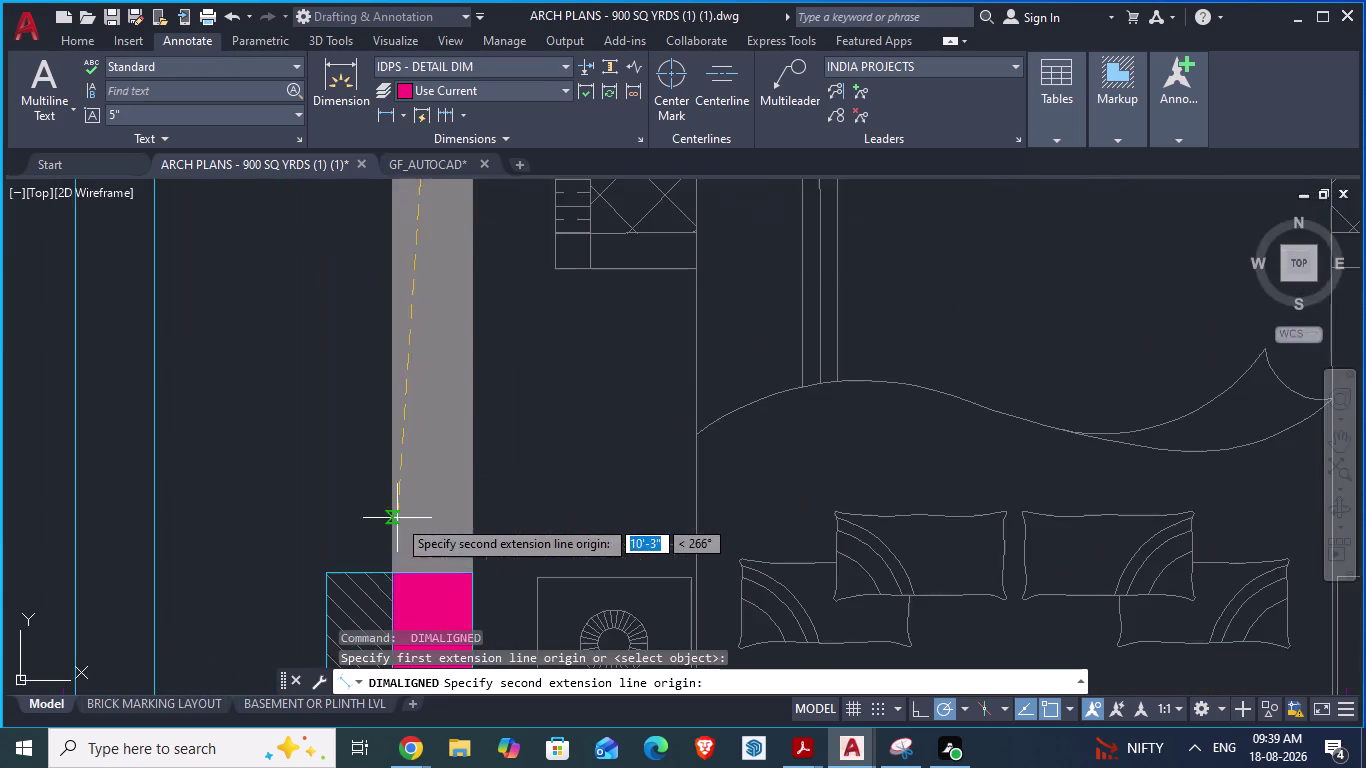
scroll(down, 3)
scroll(up, 3)
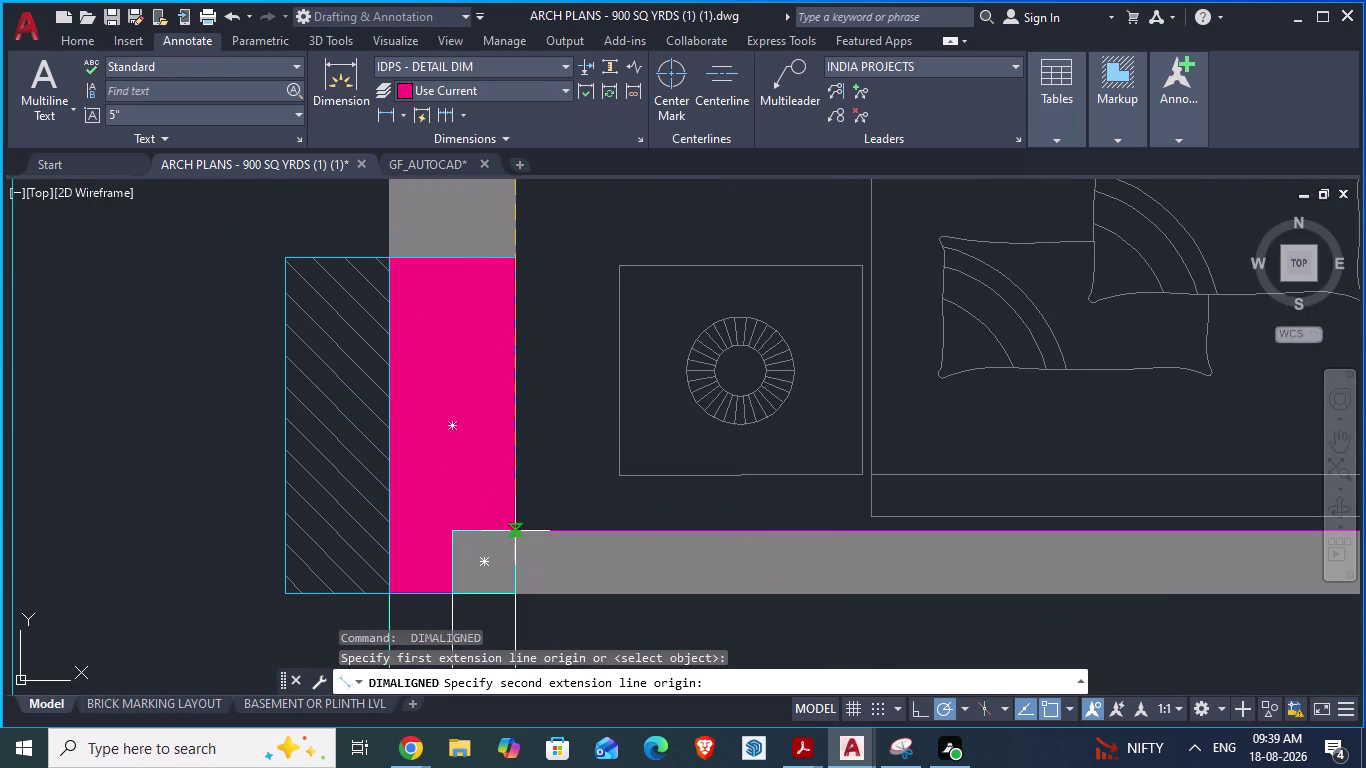
key(Escape)
Measure the toilet wall with DA, then cancel it.
scroll(down, 3)
scroll(down, 3)
scroll(down, 3)
scroll(up, 3)
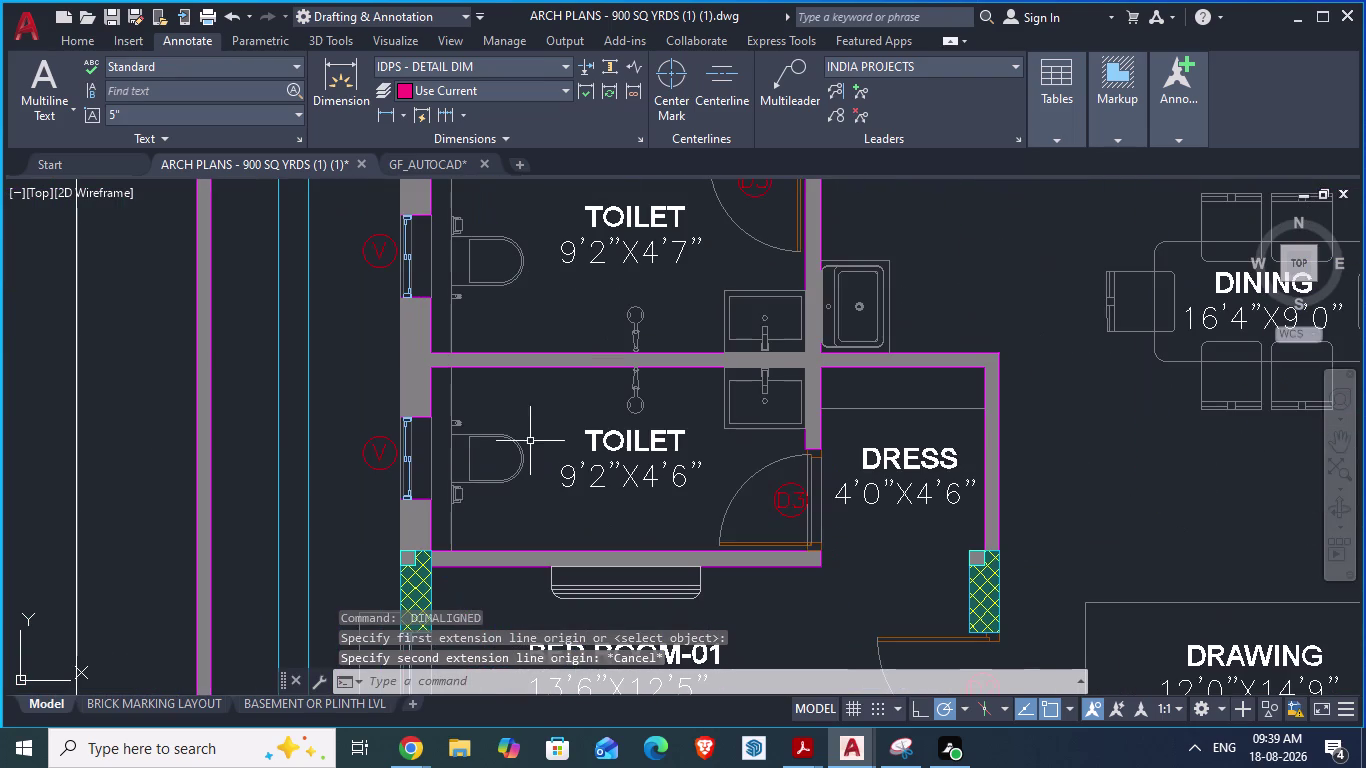
text(da)
key(Return)
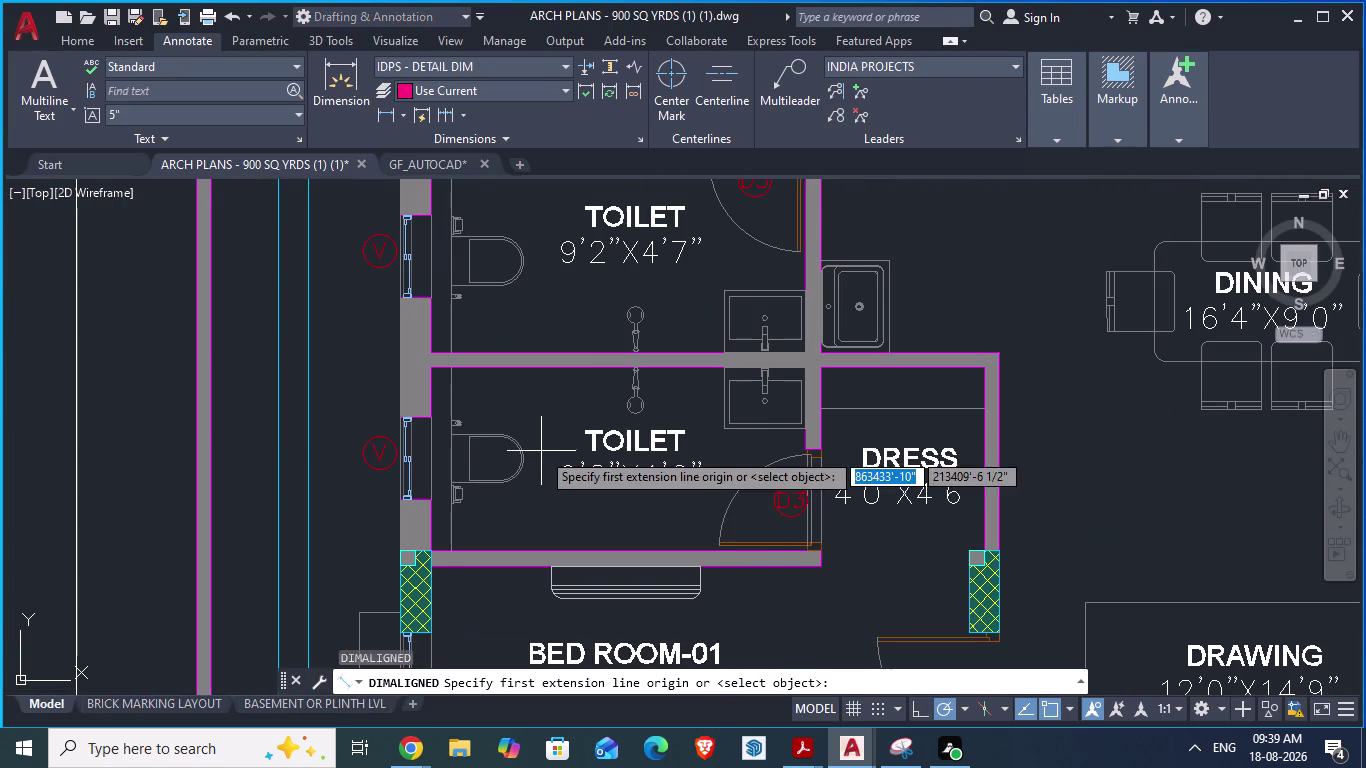
click(435, 549)
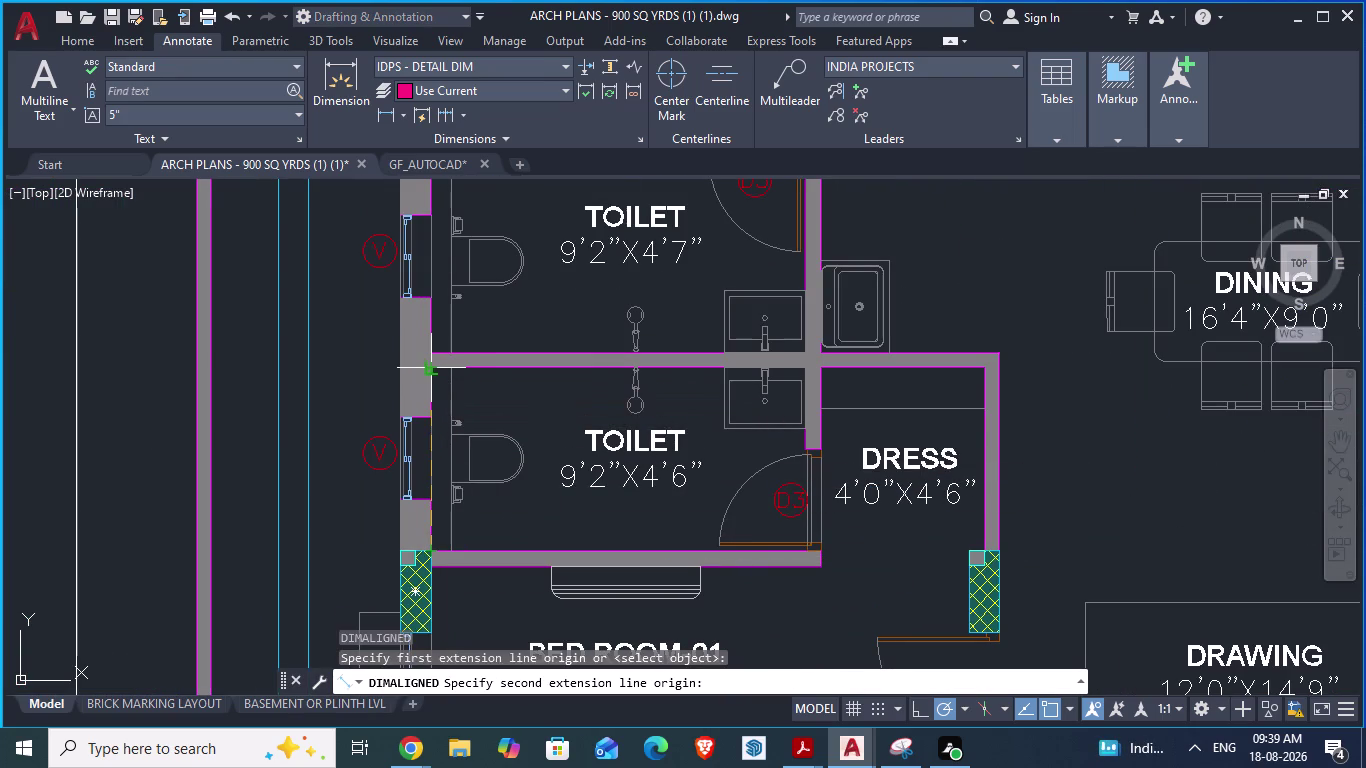
key(Escape)
Measure the toilet's outer wall with an aligned dimension, then cancel it.
scroll(down, 3)
scroll(up, 3)
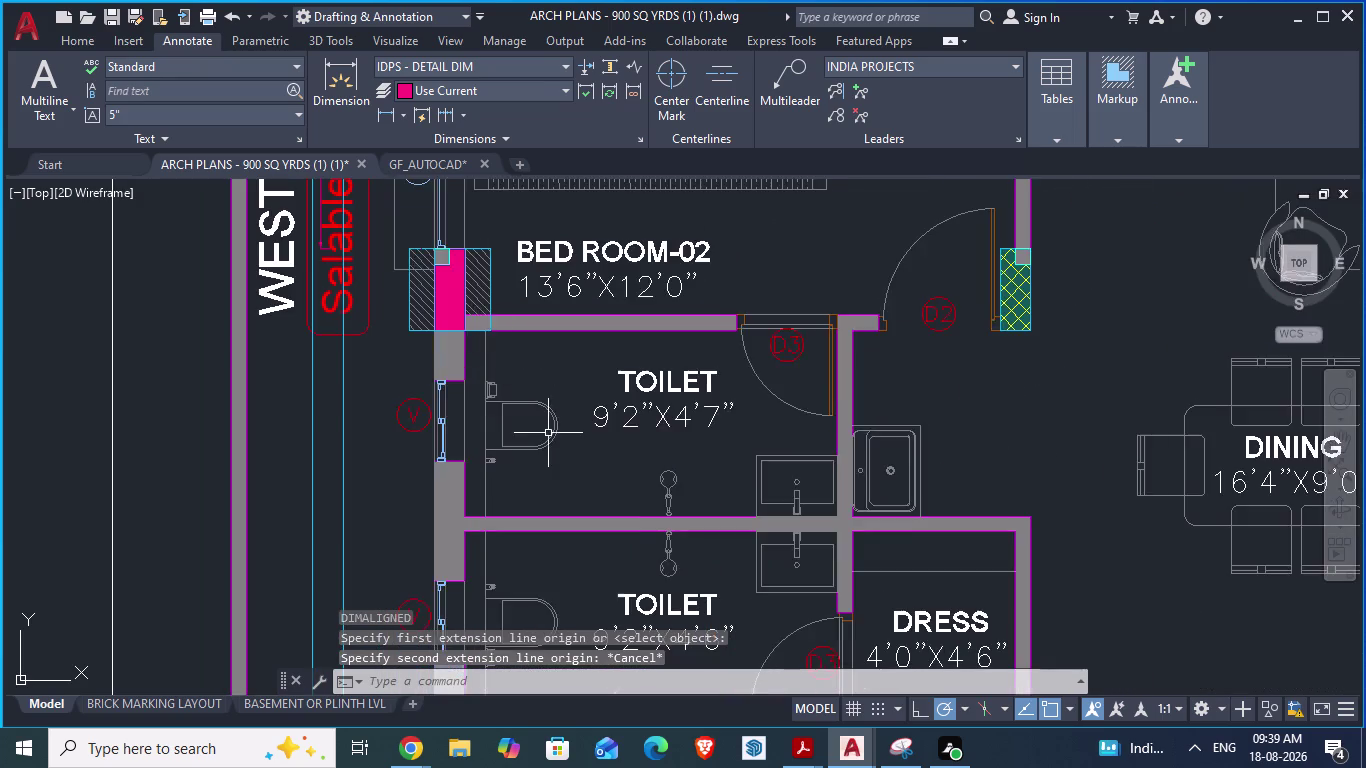
key(space)
scroll(up, 3)
scroll(down, 3)
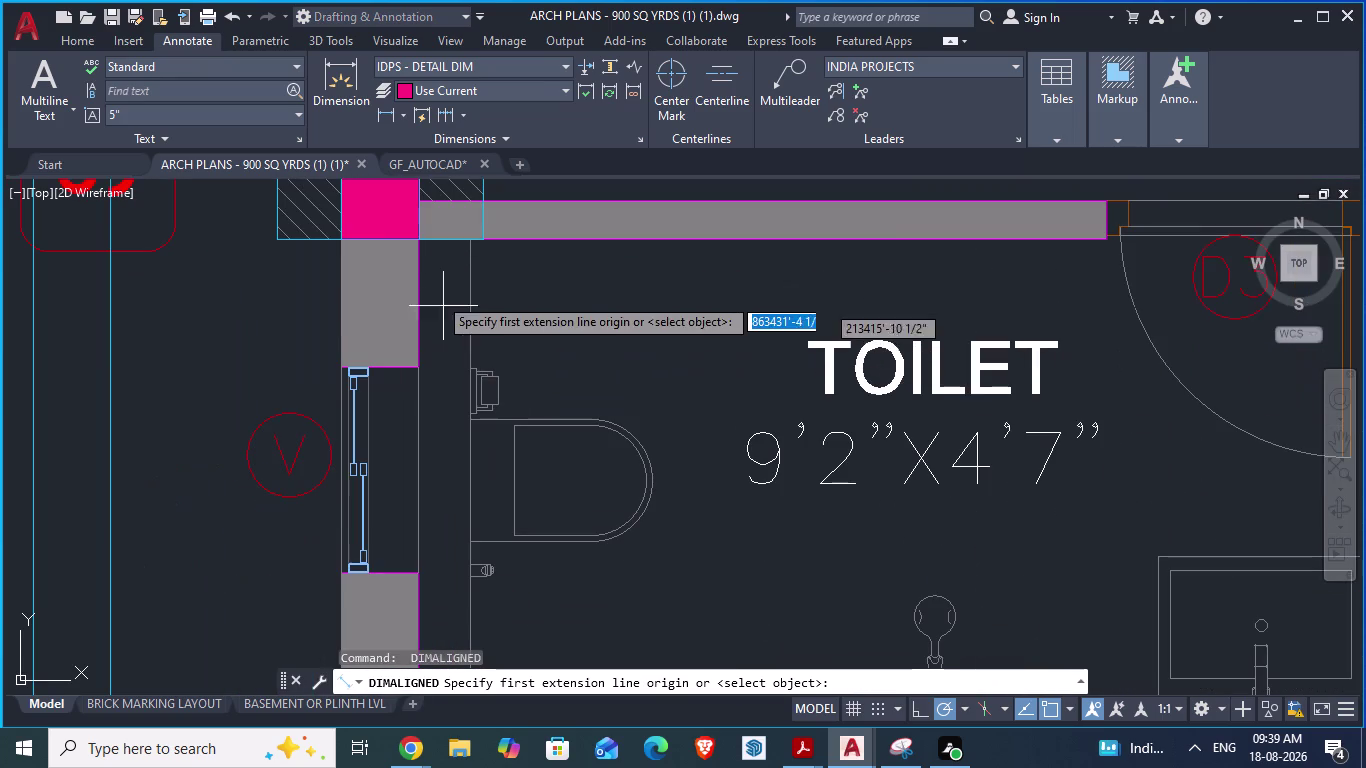
click(422, 241)
scroll(down, 3)
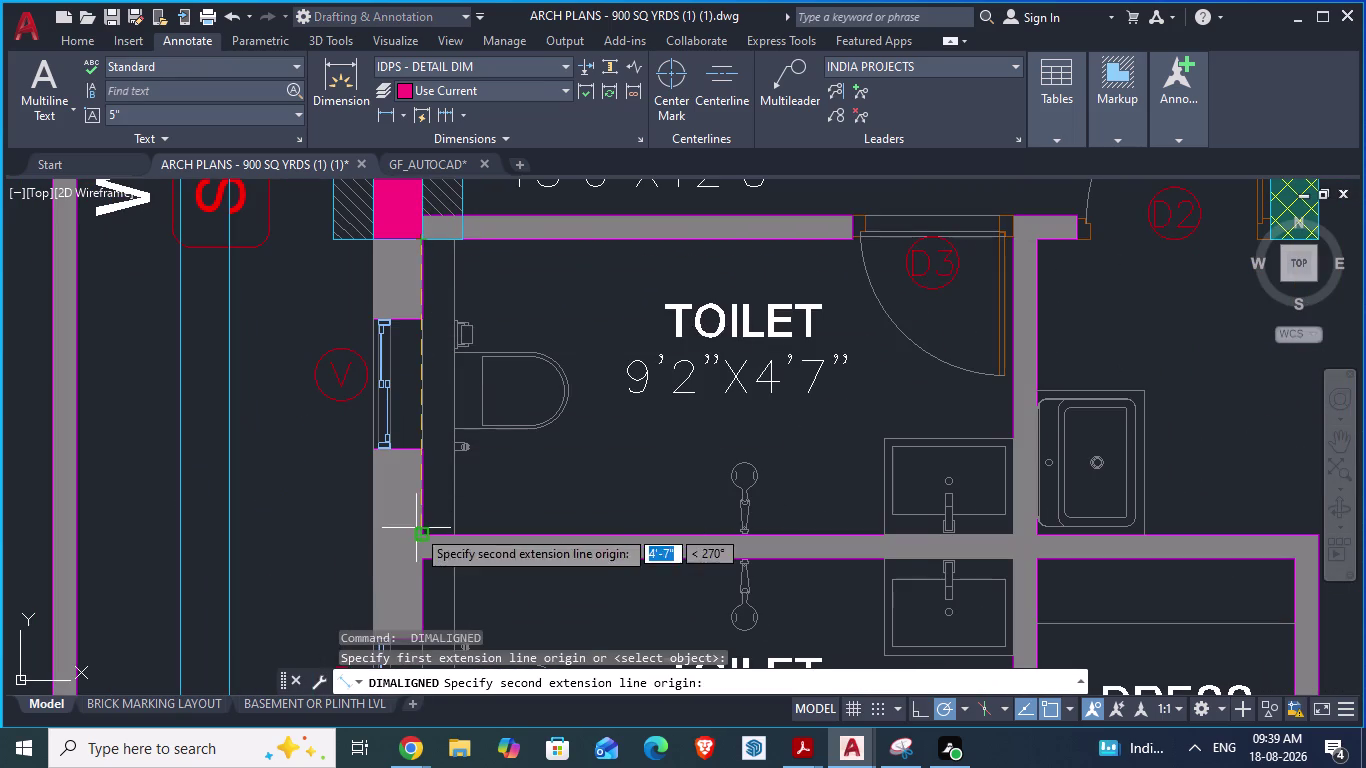
key(Escape)
Return to the GF_AUTOCAD drawing.
scroll(down, 3)
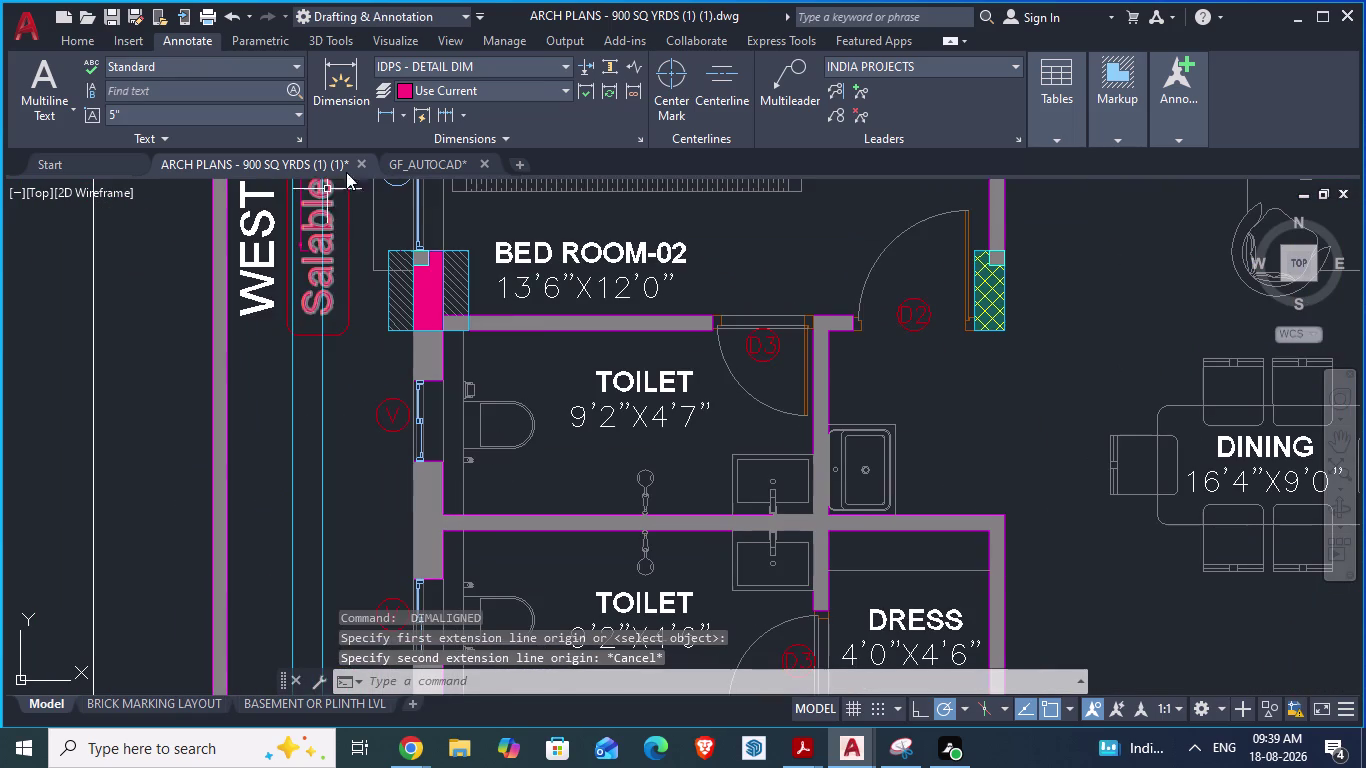
click(440, 155)
scroll(down, 3)
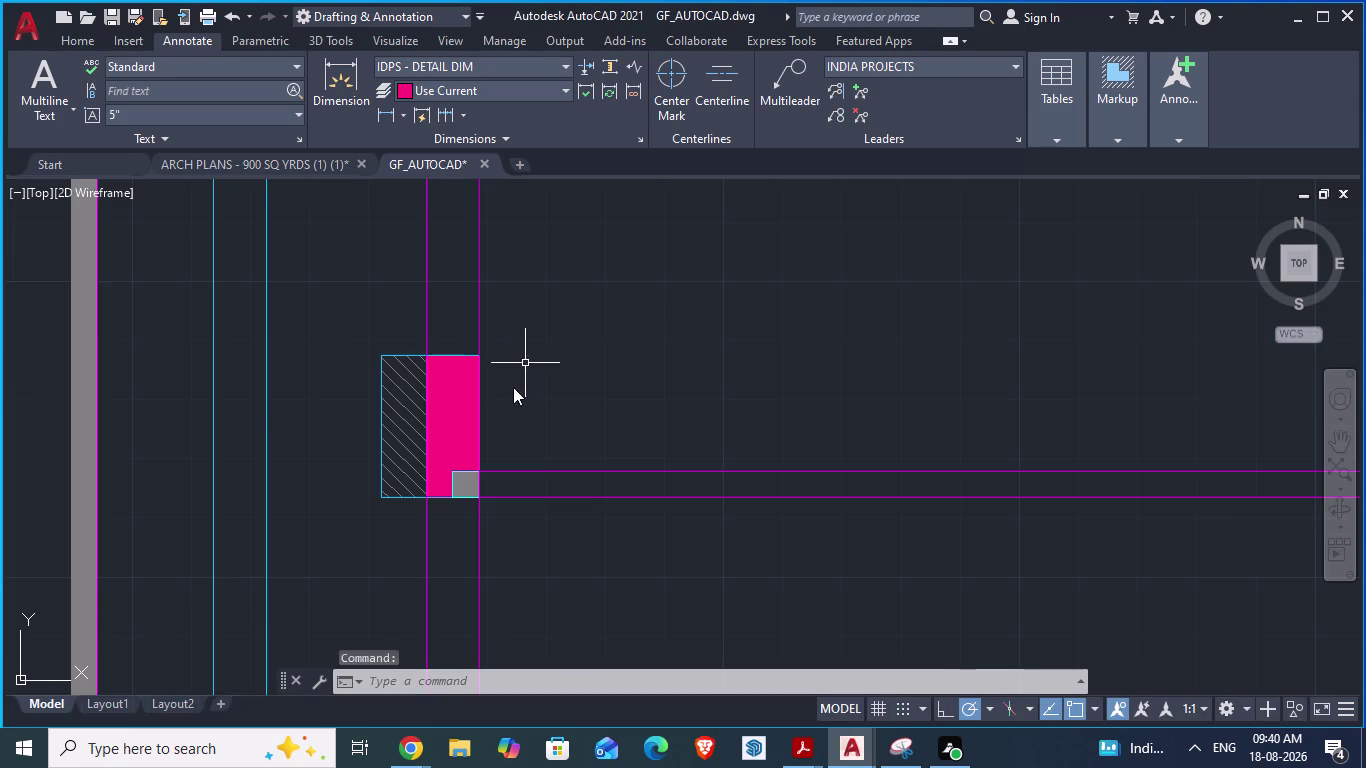
scroll(down, 3)
scroll(down, 3)
scroll(up, 3)
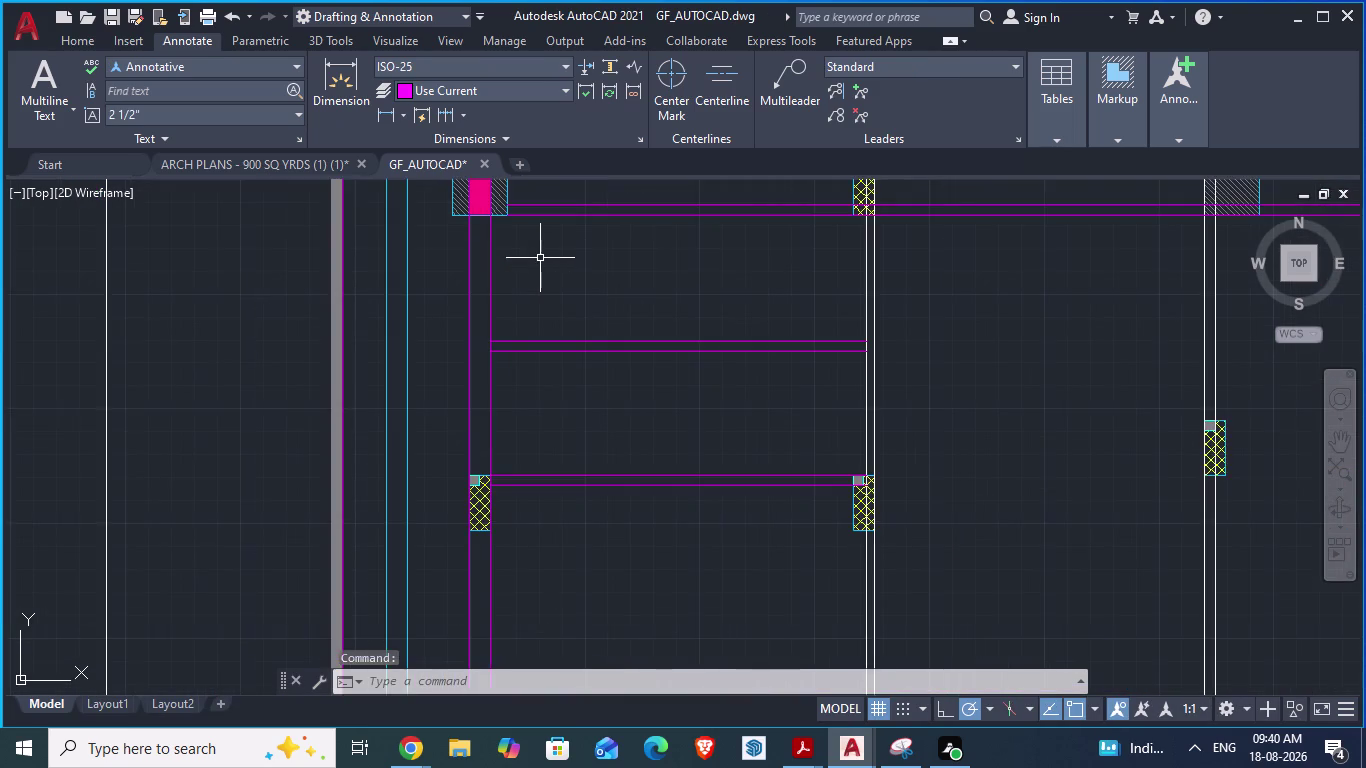
scroll(up, 3)
text(da)
key(Return)
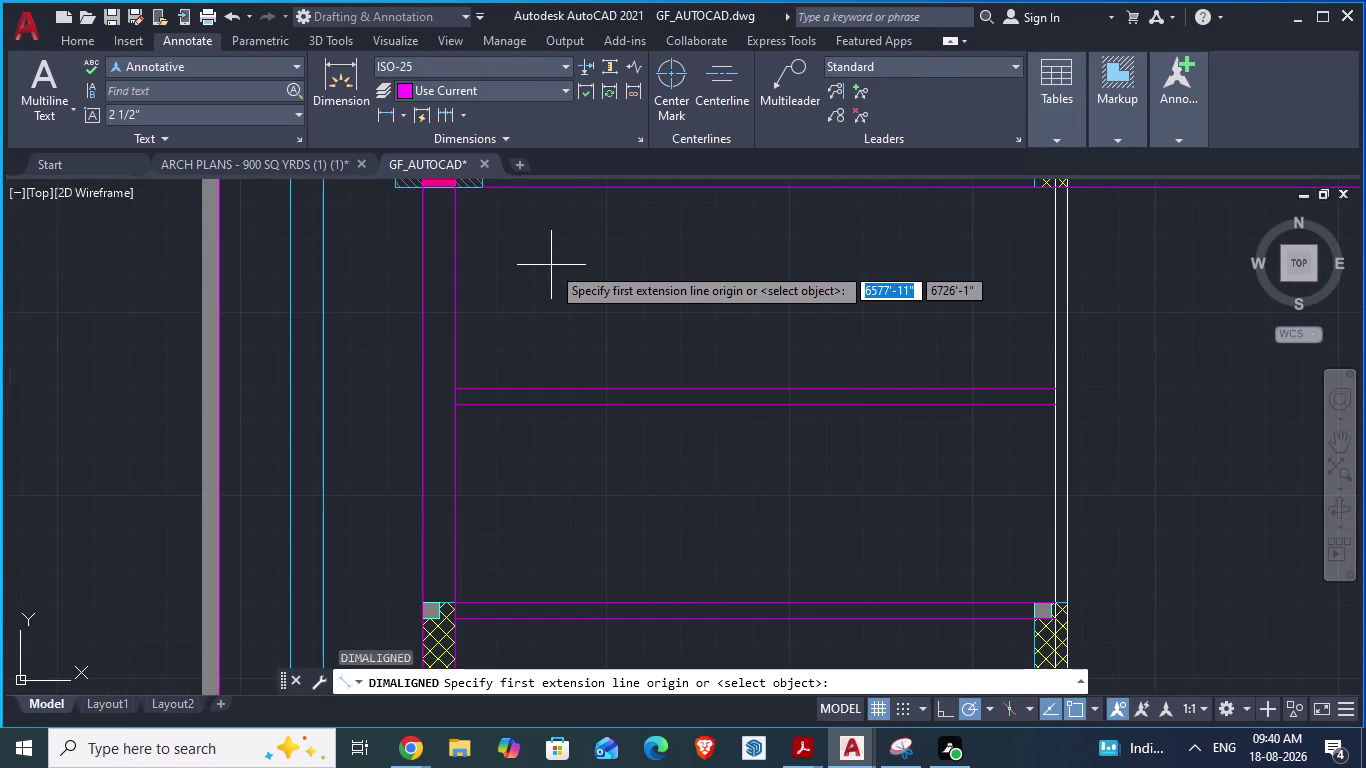
click(594, 189)
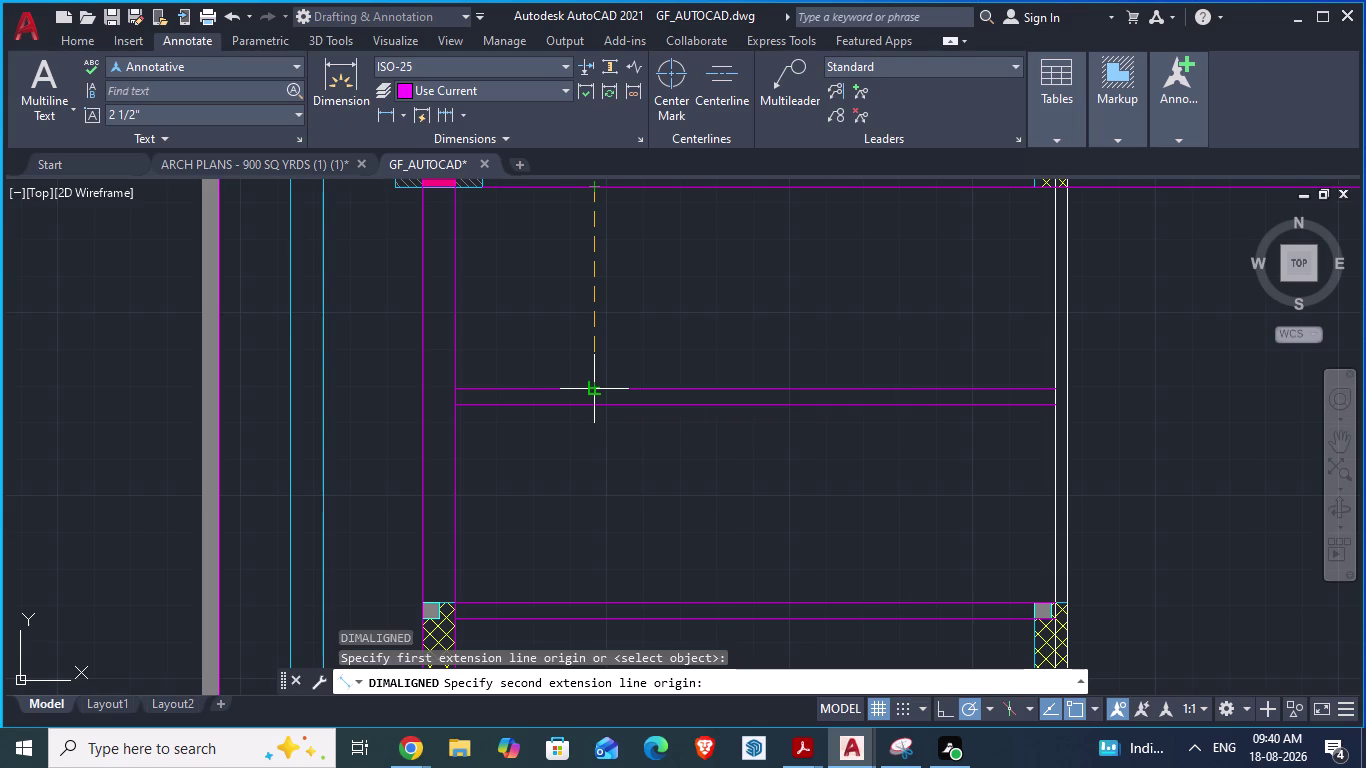
key(Escape)
scroll(up, 3)
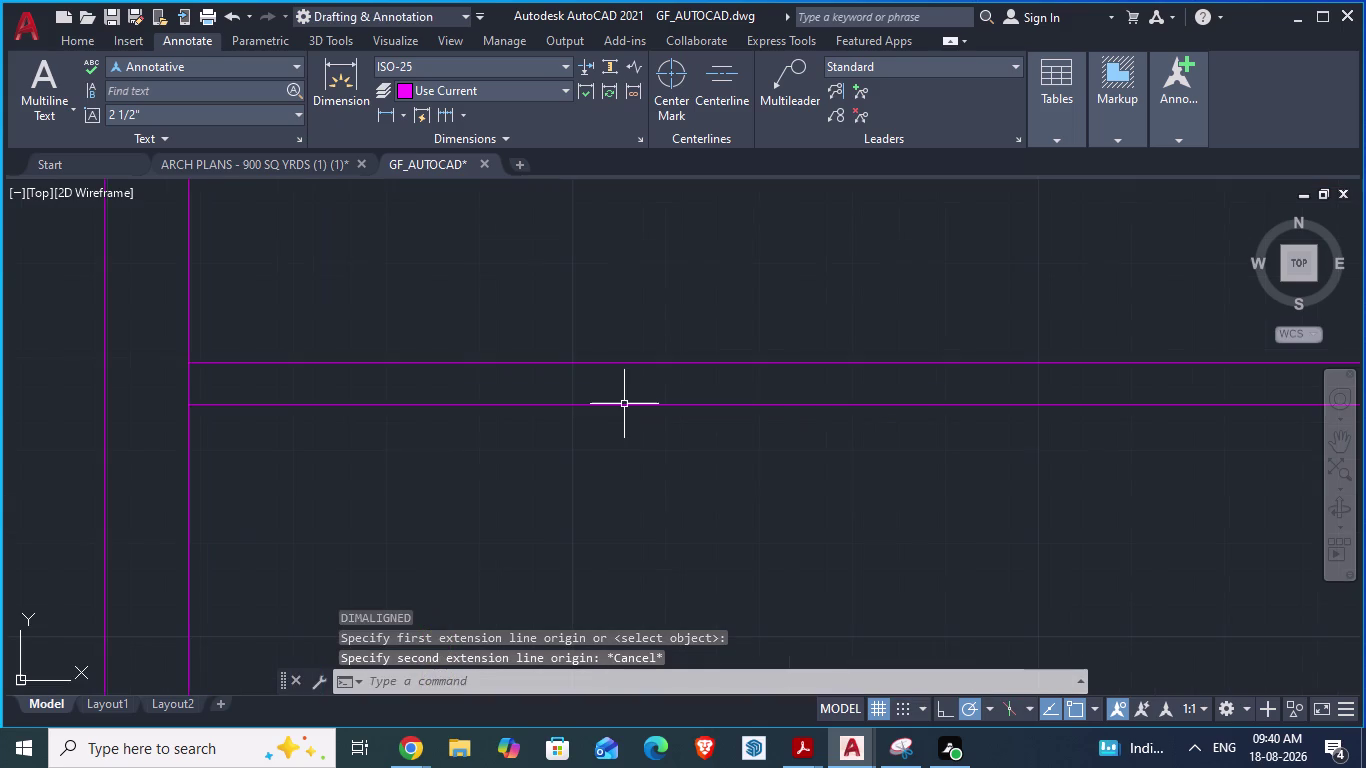
key(space)
click(586, 361)
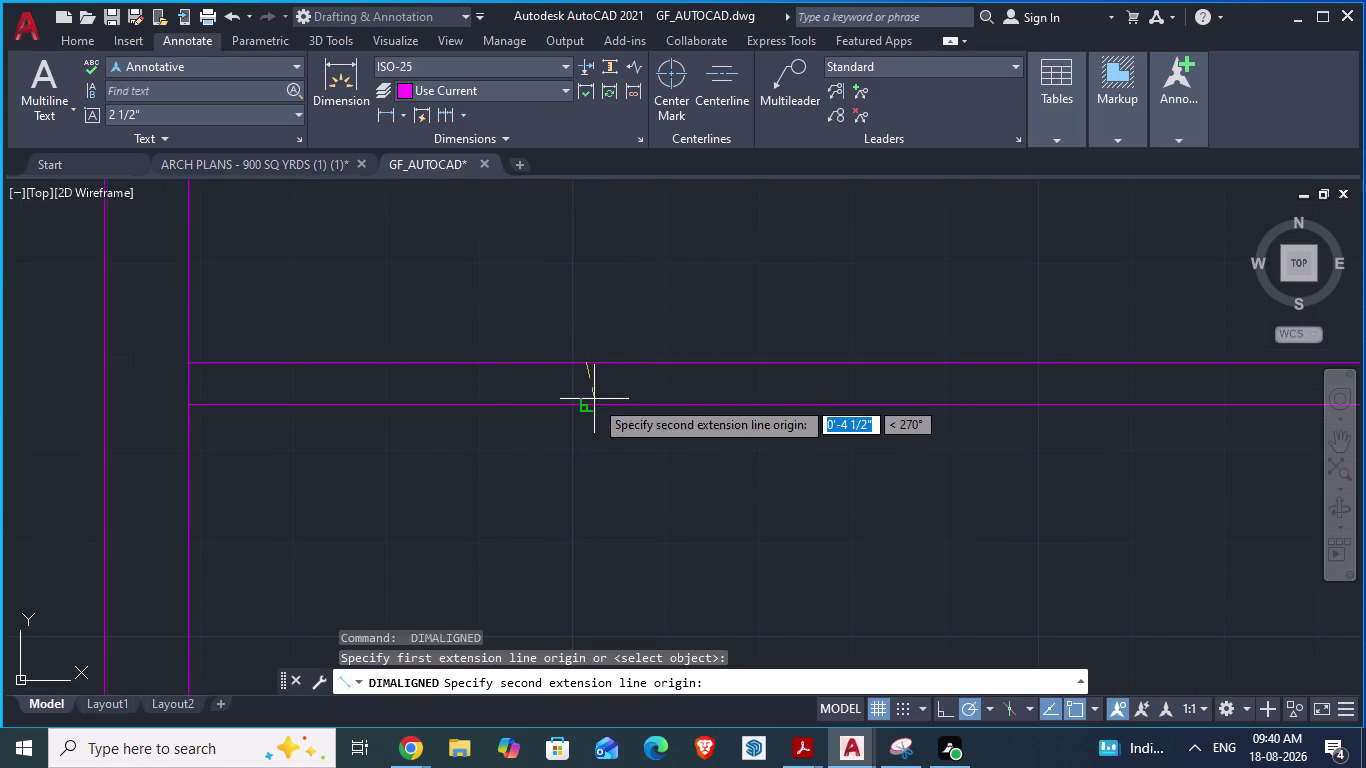
key(Escape)
scroll(down, 3)
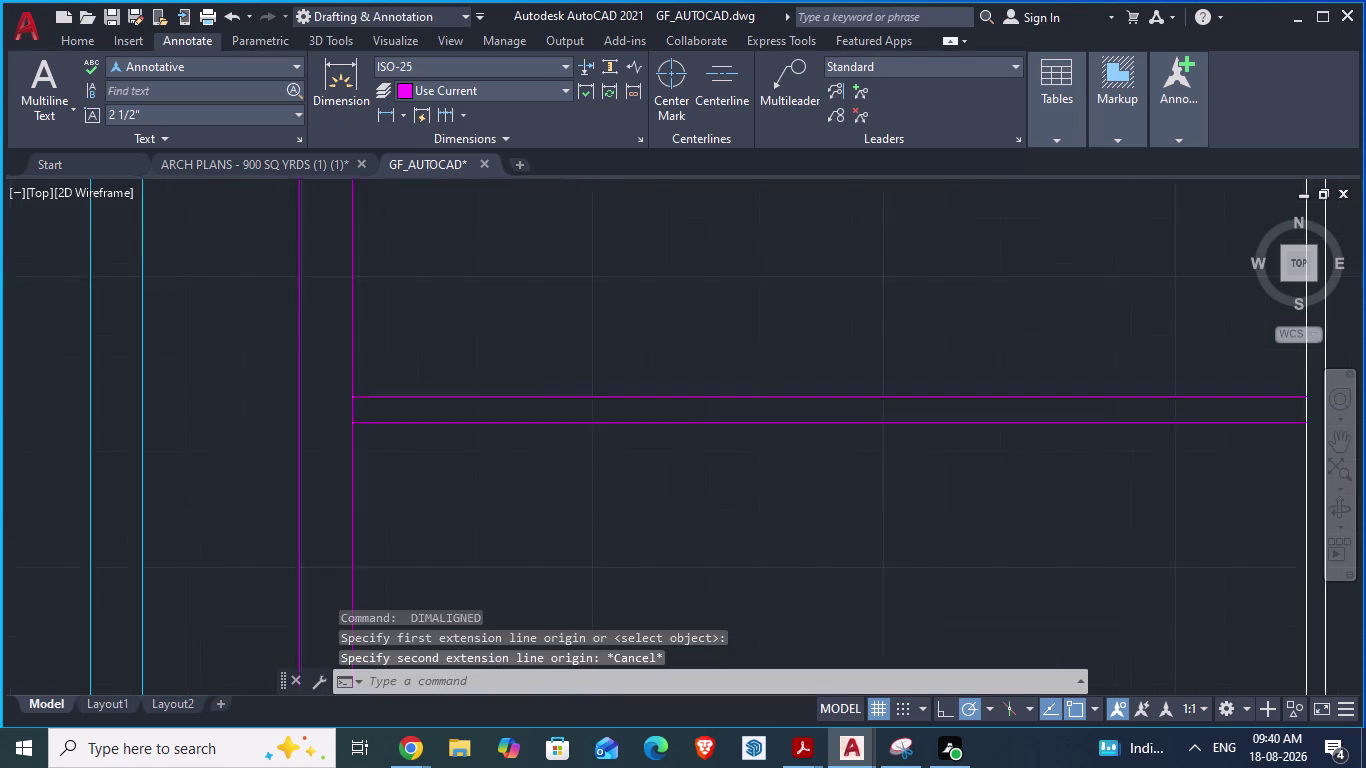
scroll(down, 3)
scroll(down, 3)
scroll(down, 3)
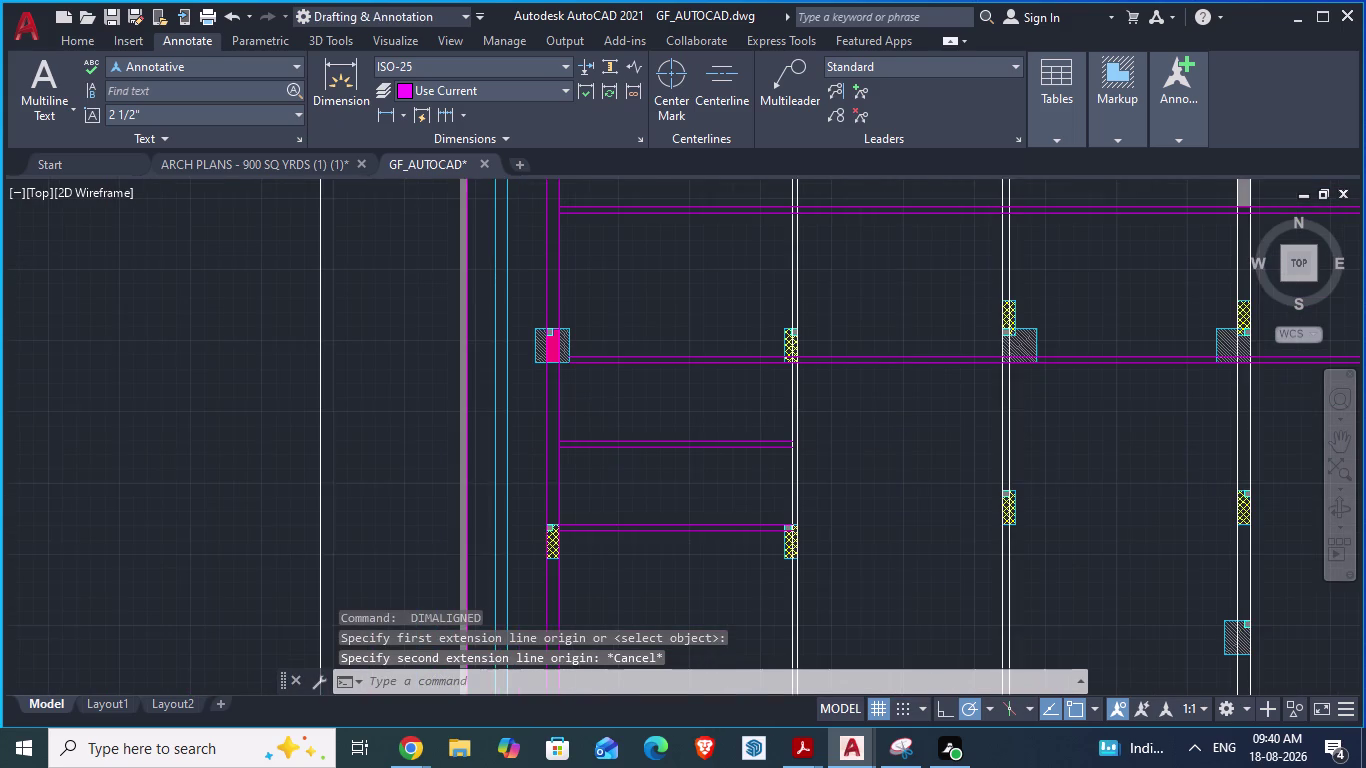
scroll(up, 3)
scroll(down, 3)
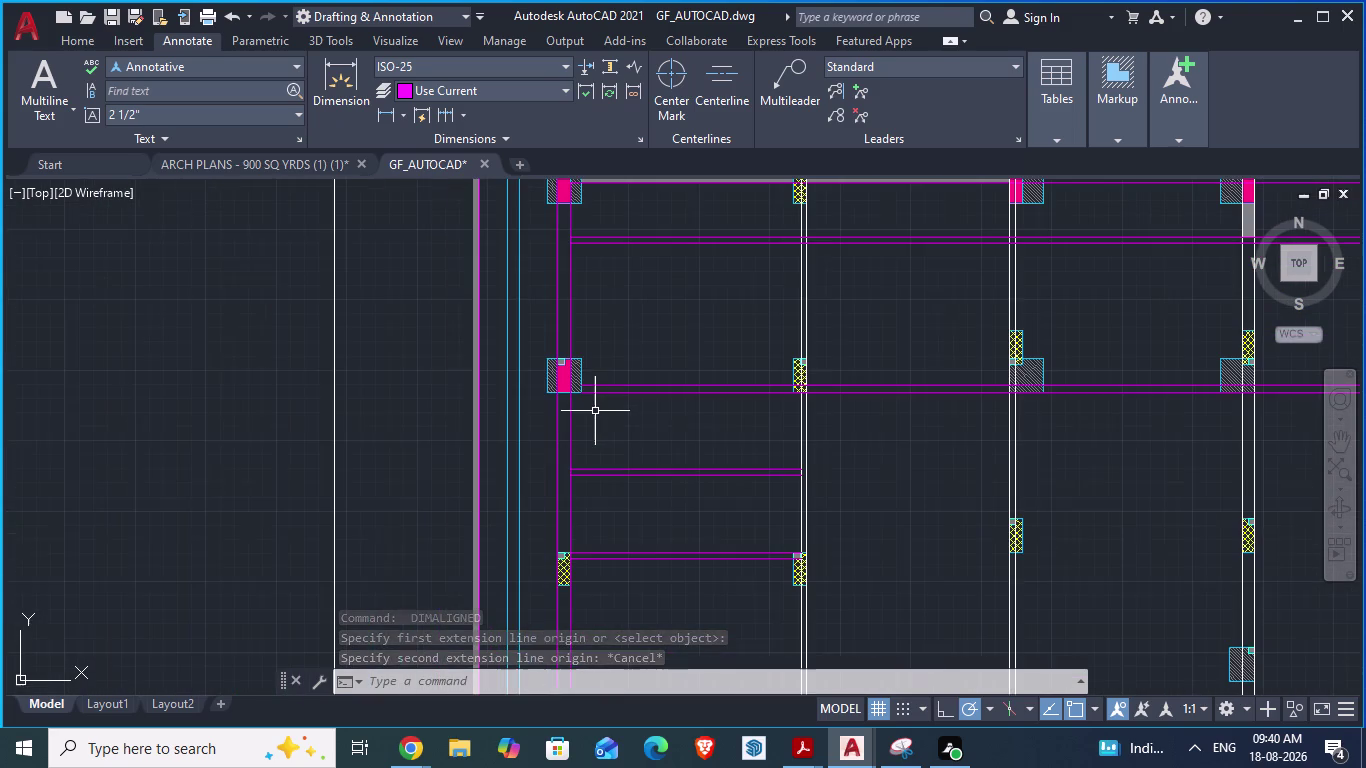
scroll(down, 3)
scroll(up, 3)
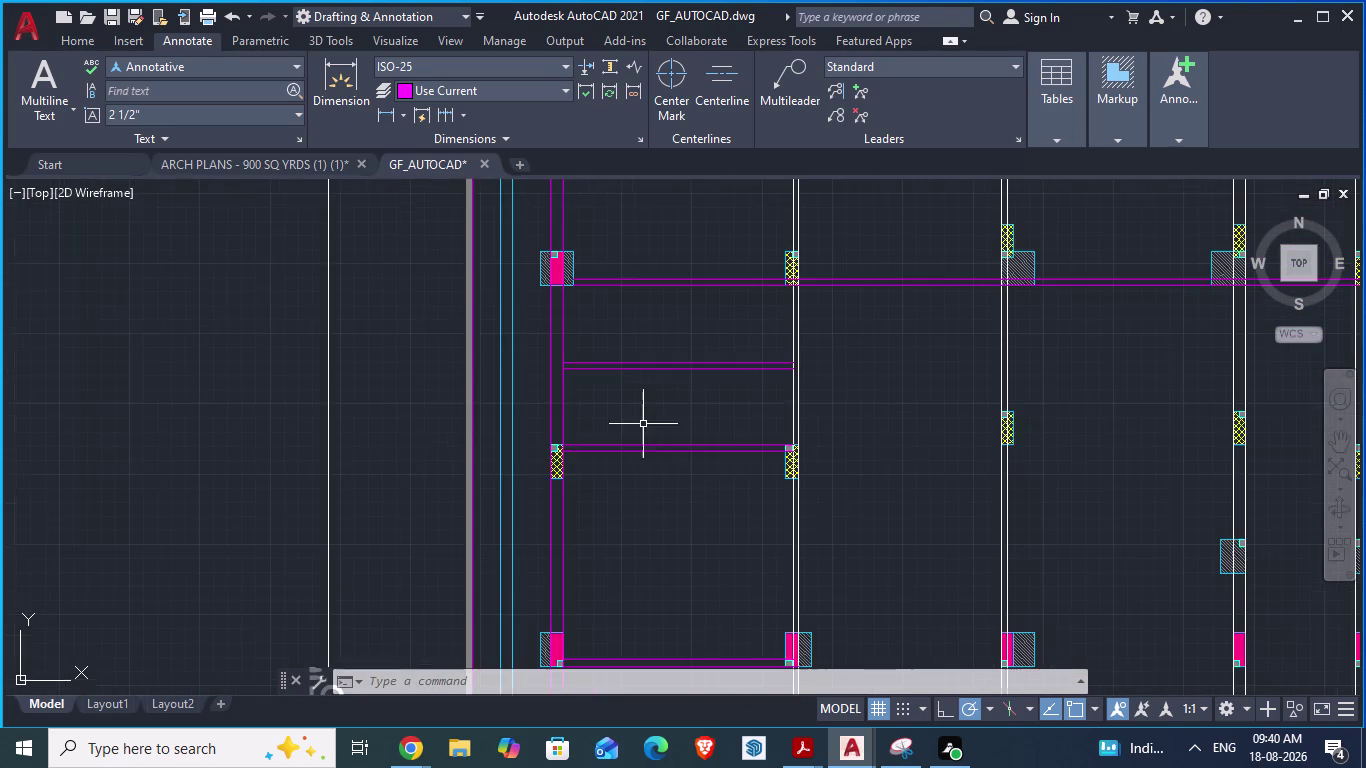
scroll(up, 3)
key(space)
click(631, 336)
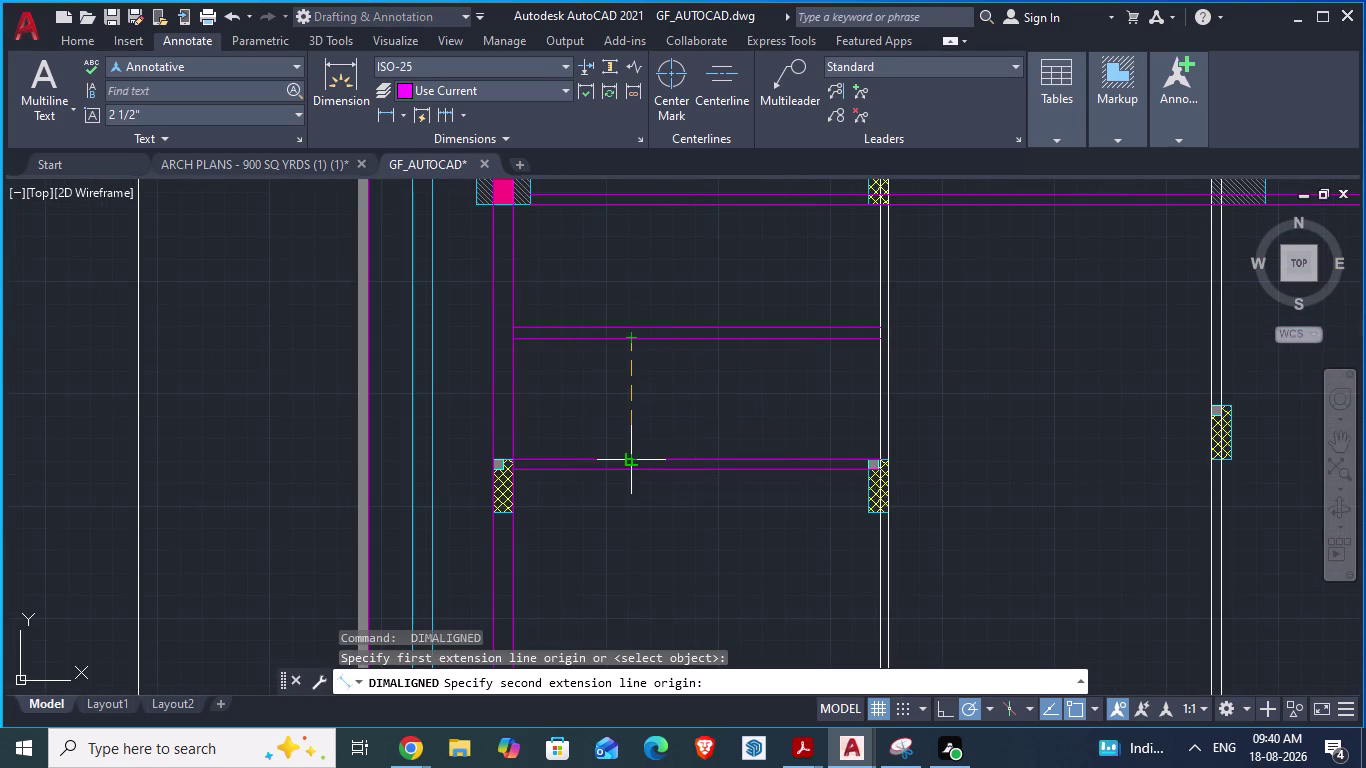
scroll(up, 3)
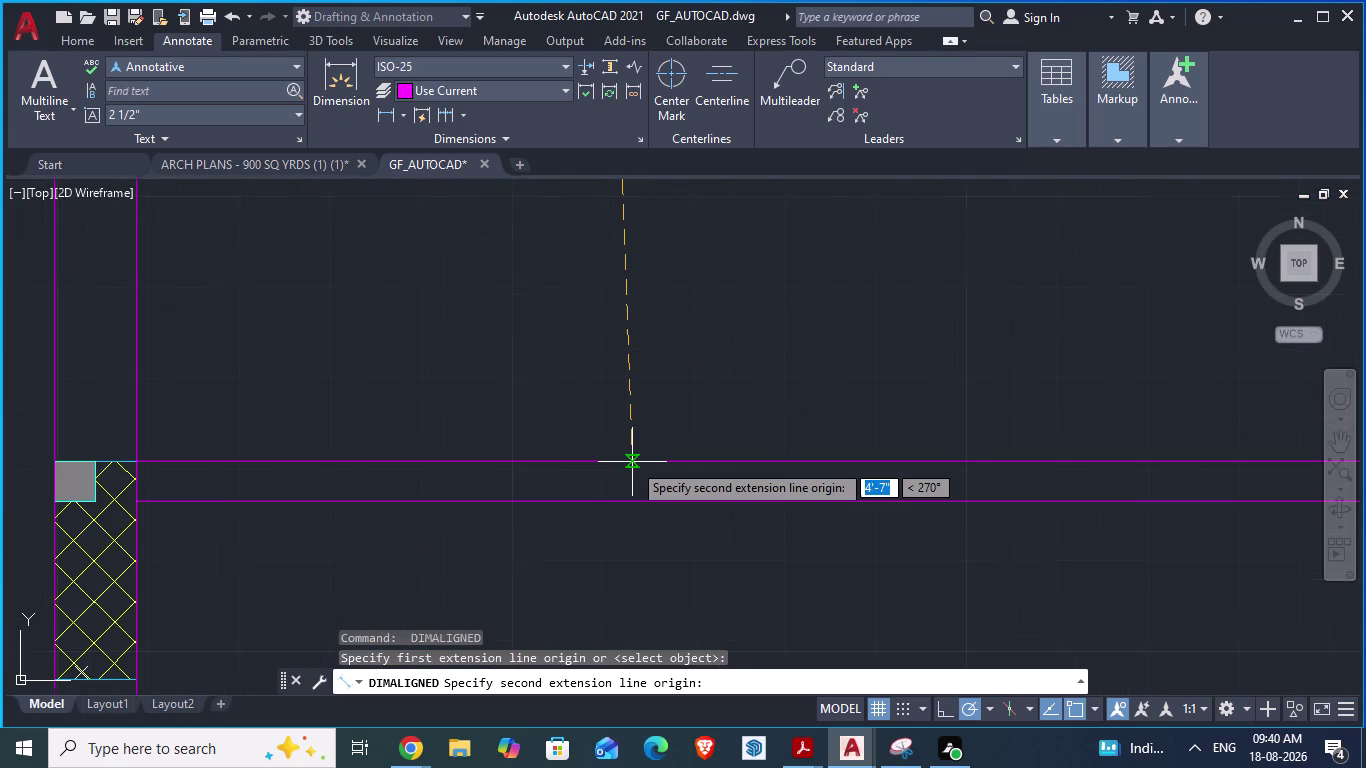
key(Escape)
scroll(down, 3)
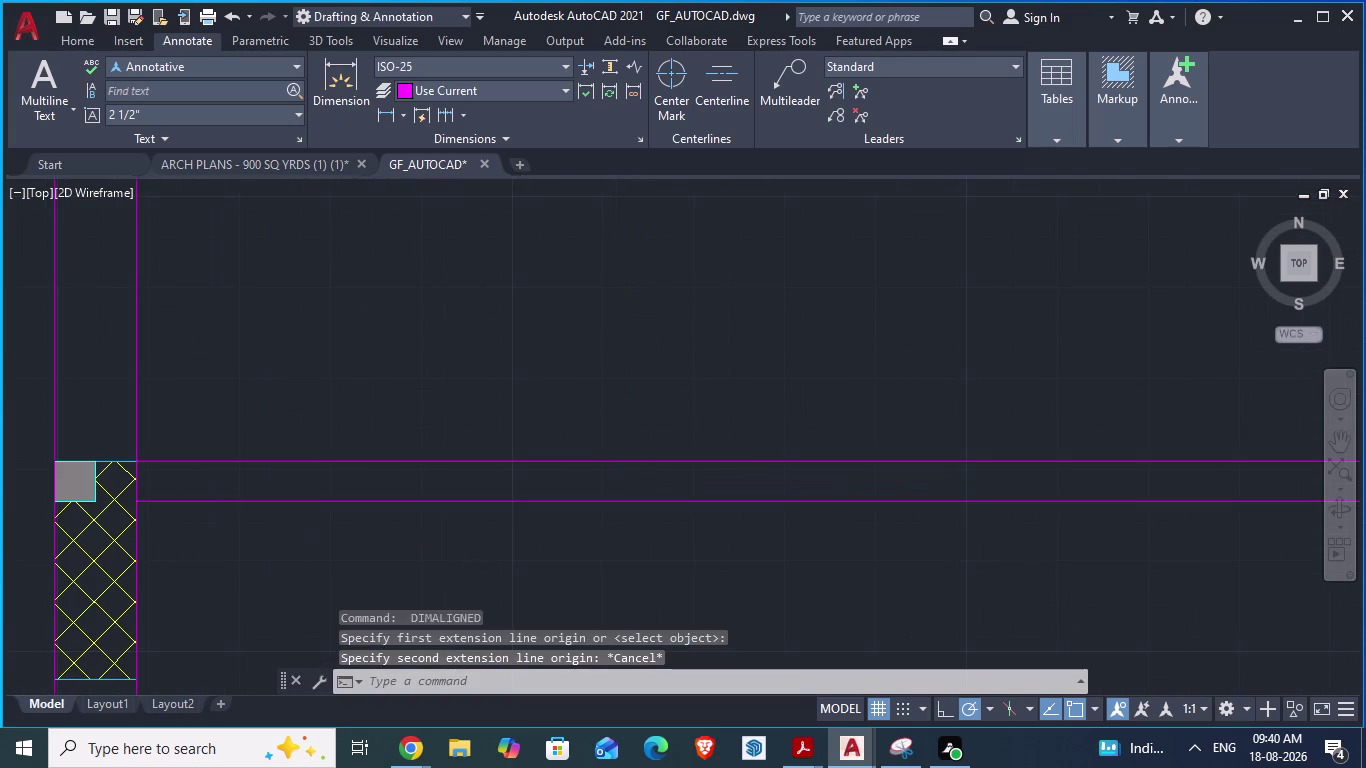
scroll(down, 3)
Switch back to the ARCH PLANS reference drawing.
scroll(down, 3)
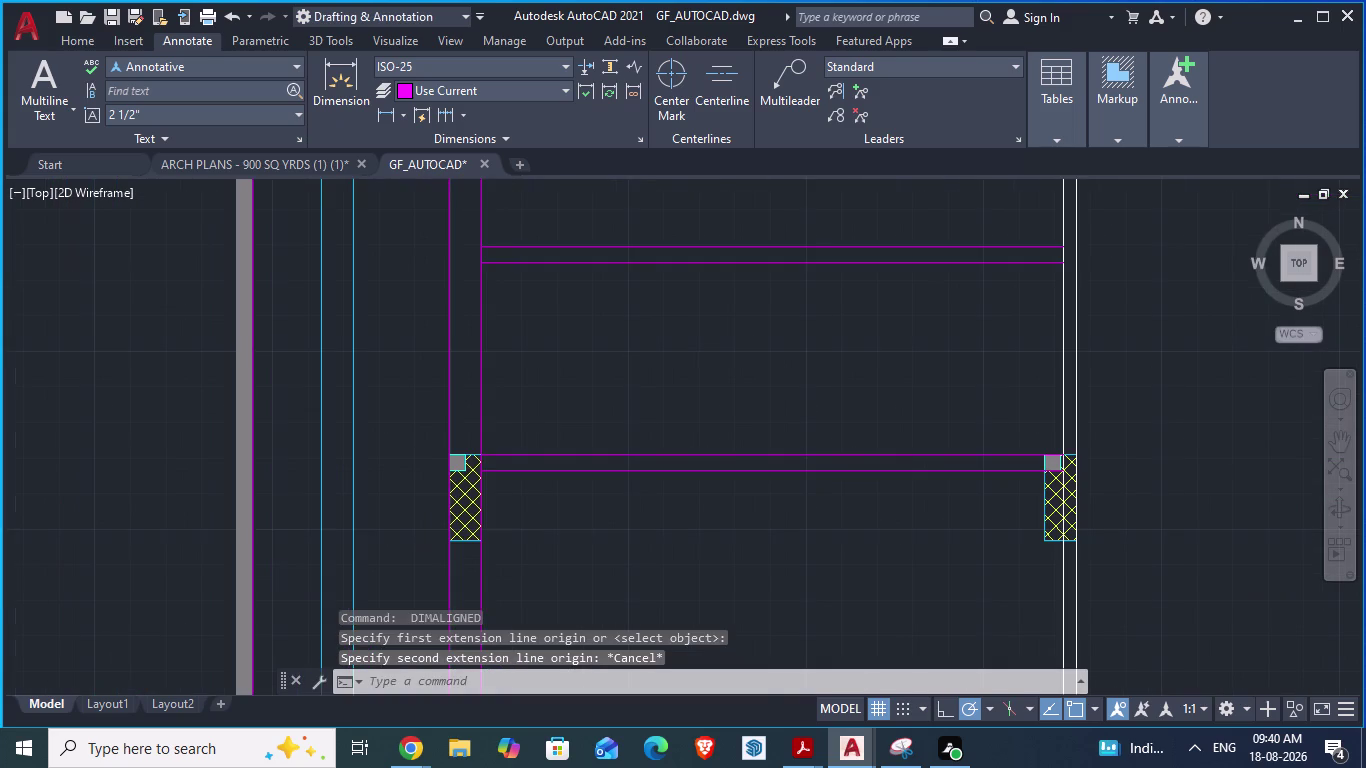
scroll(up, 3)
scroll(down, 3)
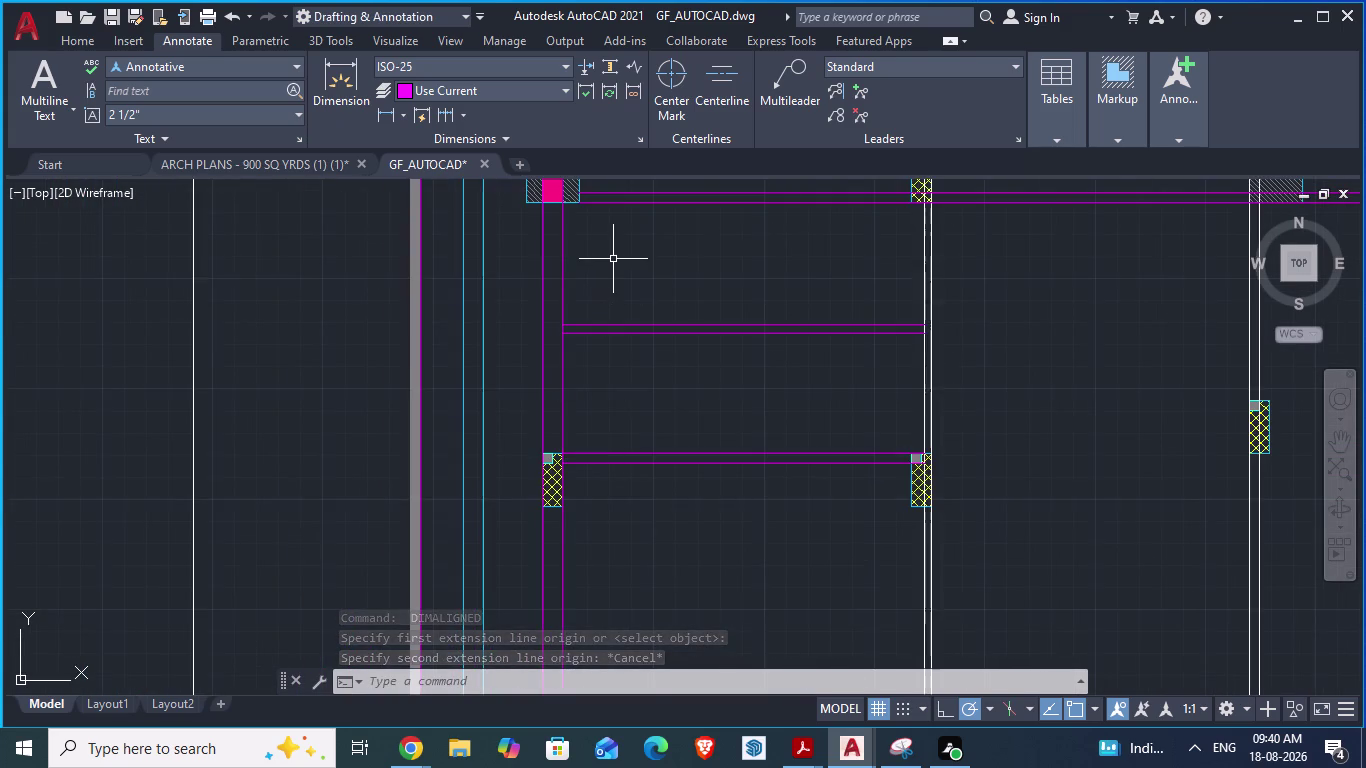
scroll(up, 3)
scroll(down, 3)
click(323, 165)
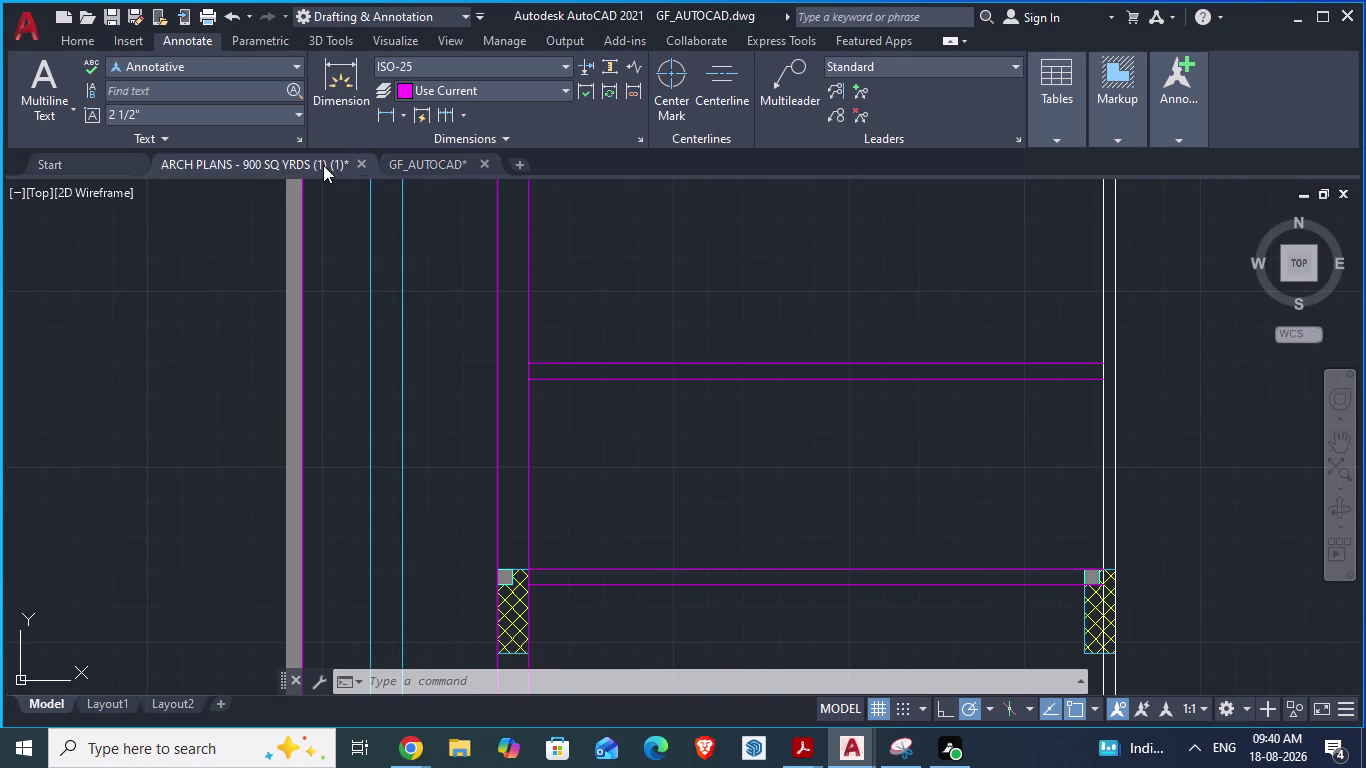
Review the wall between the two toilets, then return to GF_AUTOCAD.
scroll(up, 3)
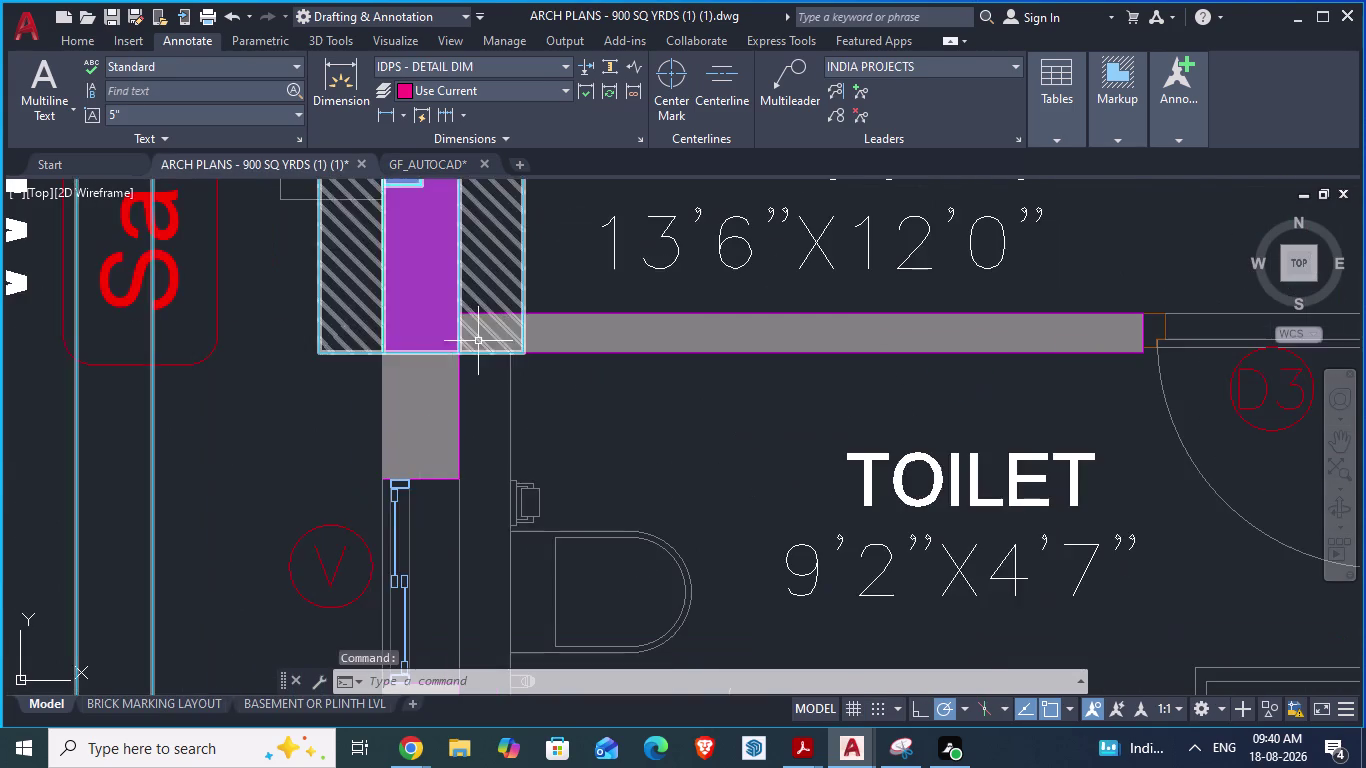
scroll(up, 3)
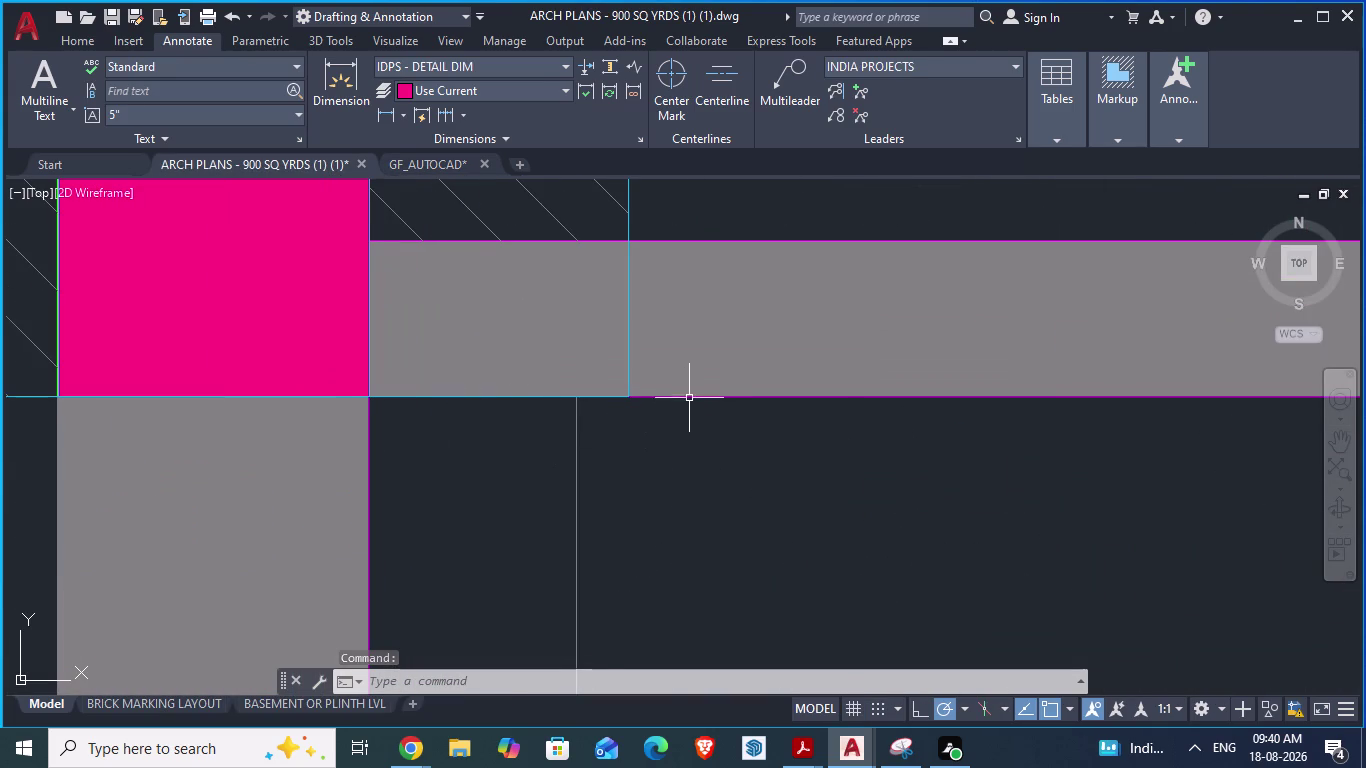
scroll(down, 3)
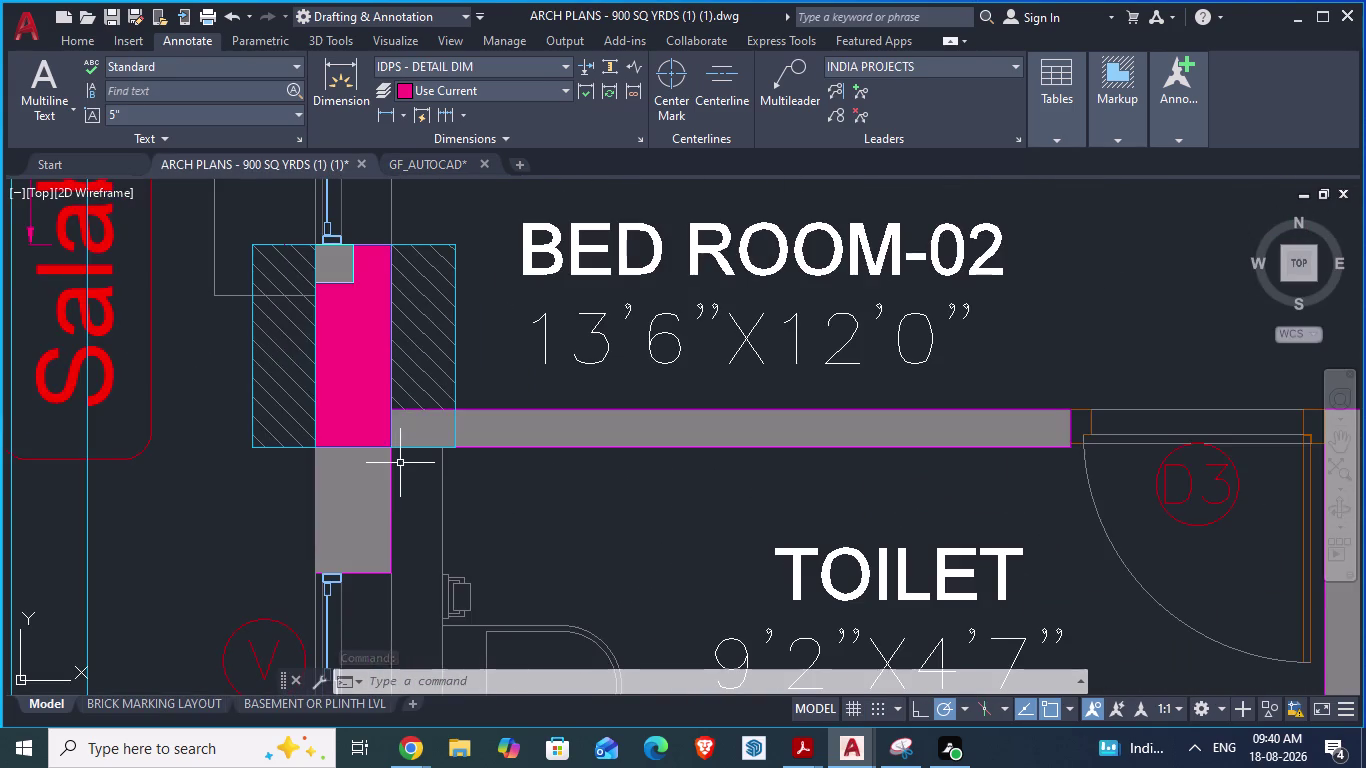
scroll(down, 3)
scroll(down, 3)
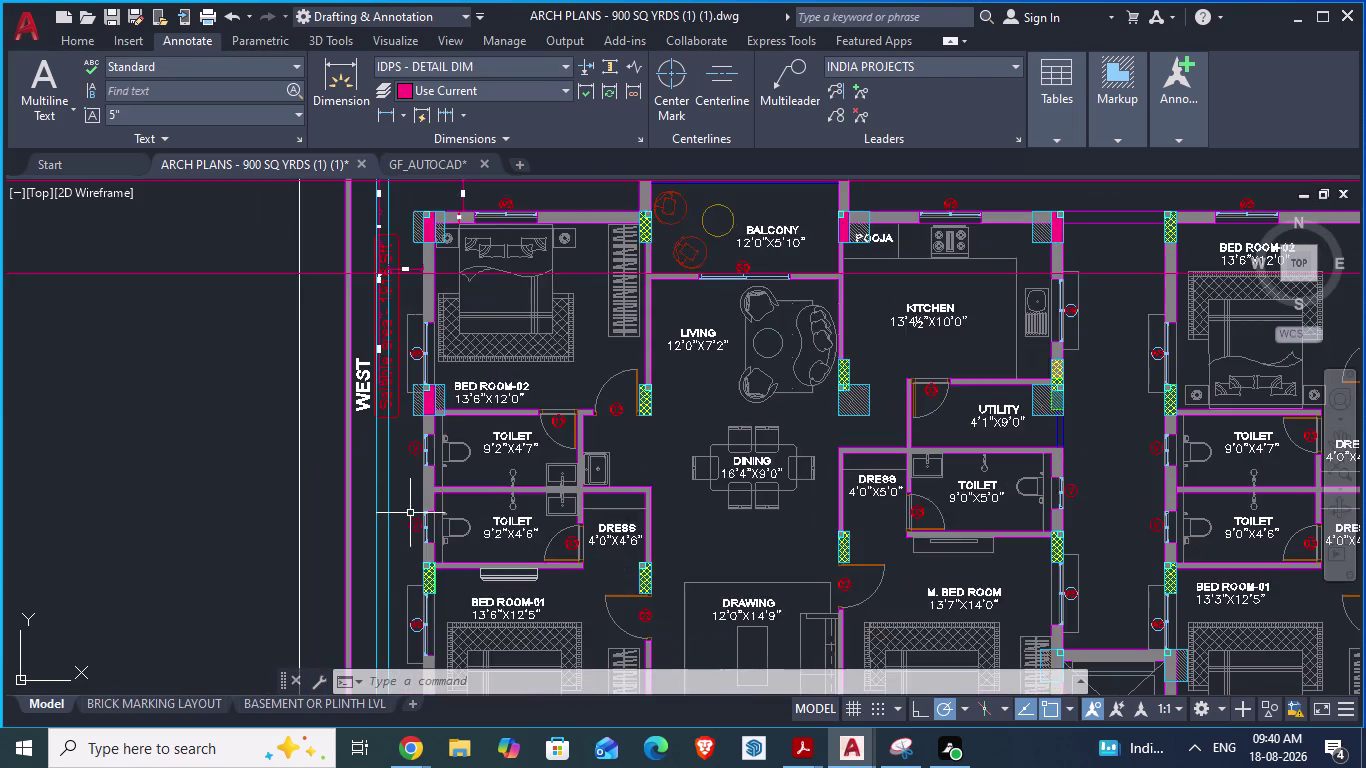
scroll(up, 3)
click(406, 169)
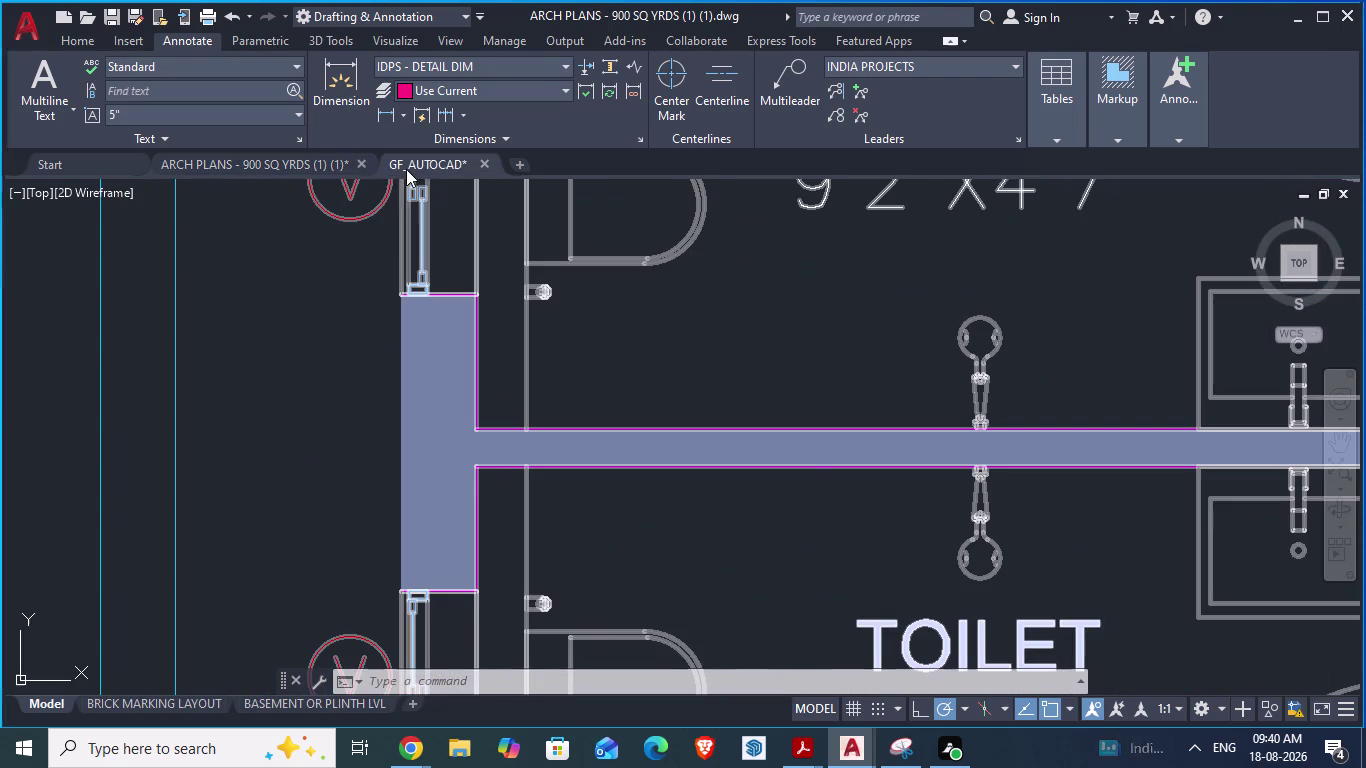
Start an aligned measurement of the gap between wall lines, then cancel it.
scroll(down, 3)
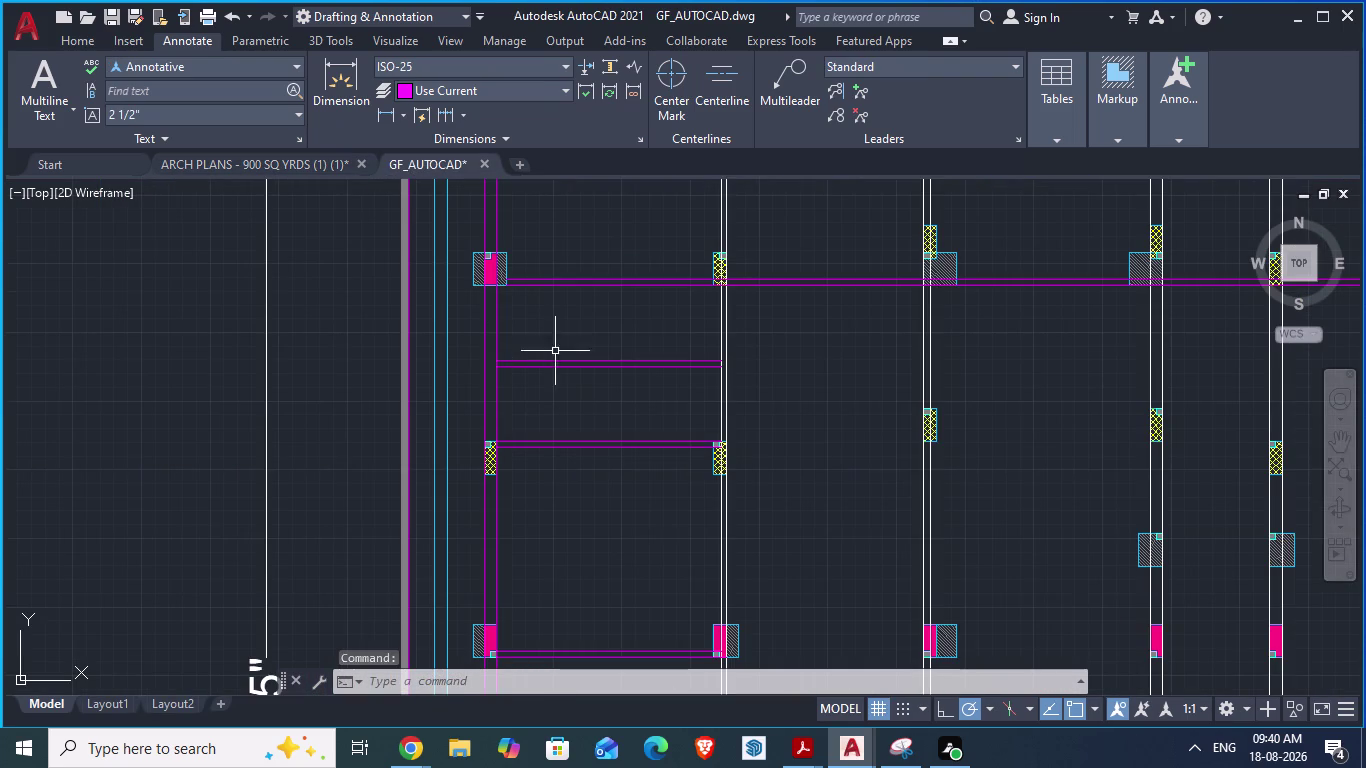
scroll(up, 3)
scroll(up, 3)
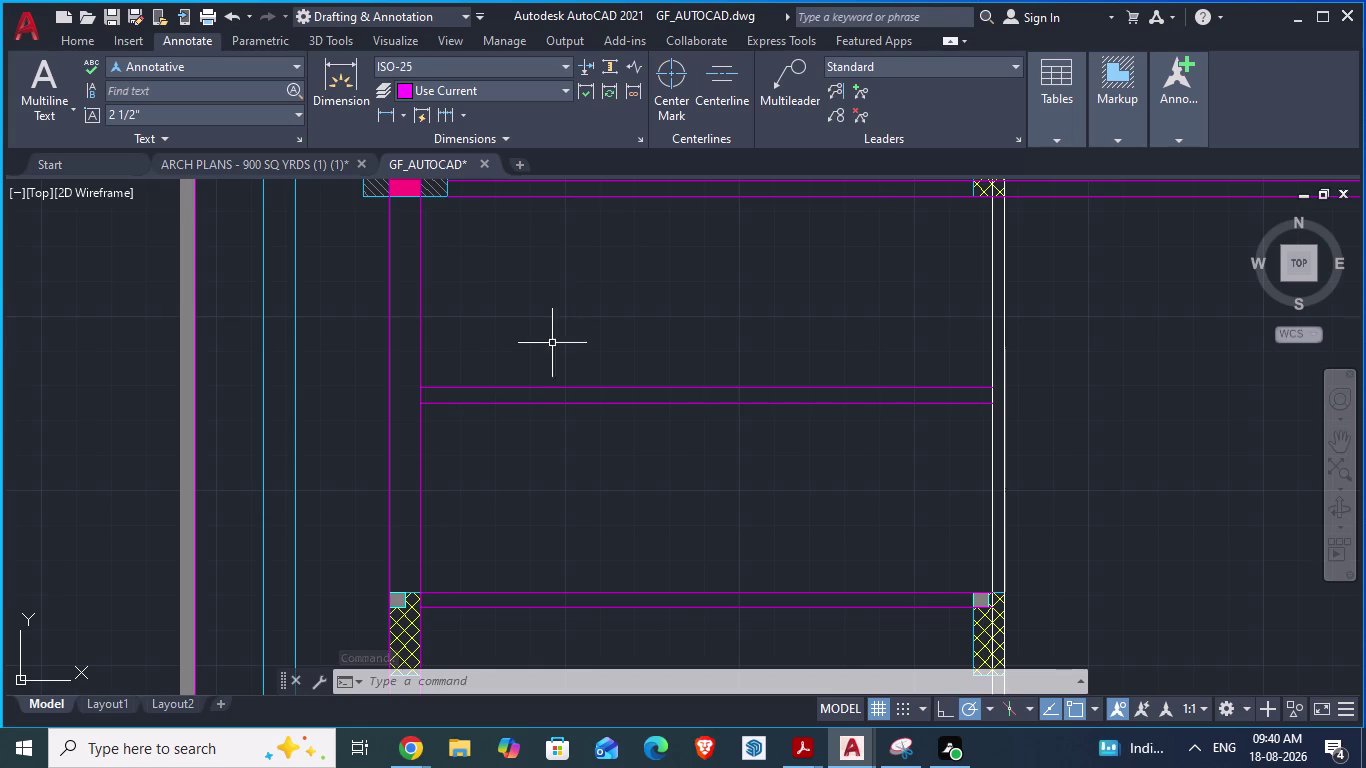
scroll(up, 3)
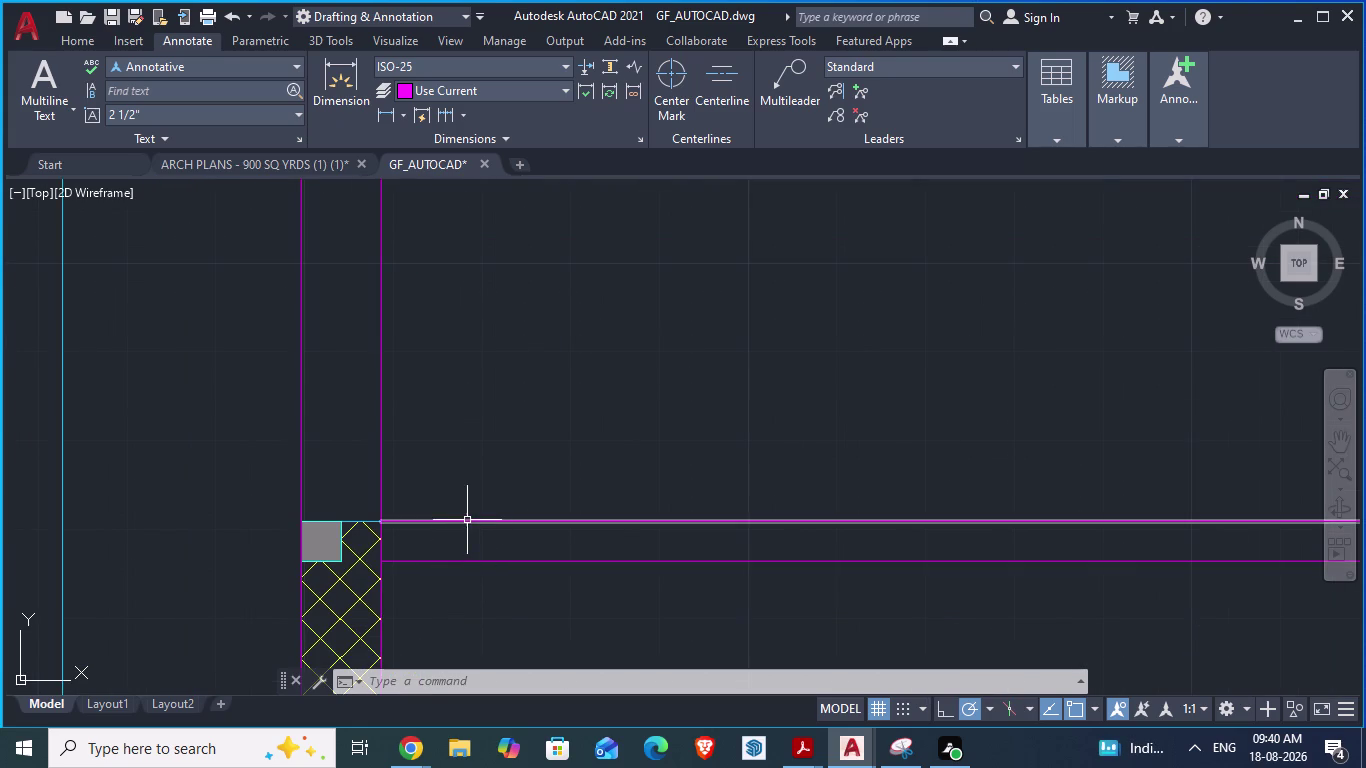
key(space)
click(495, 525)
scroll(down, 3)
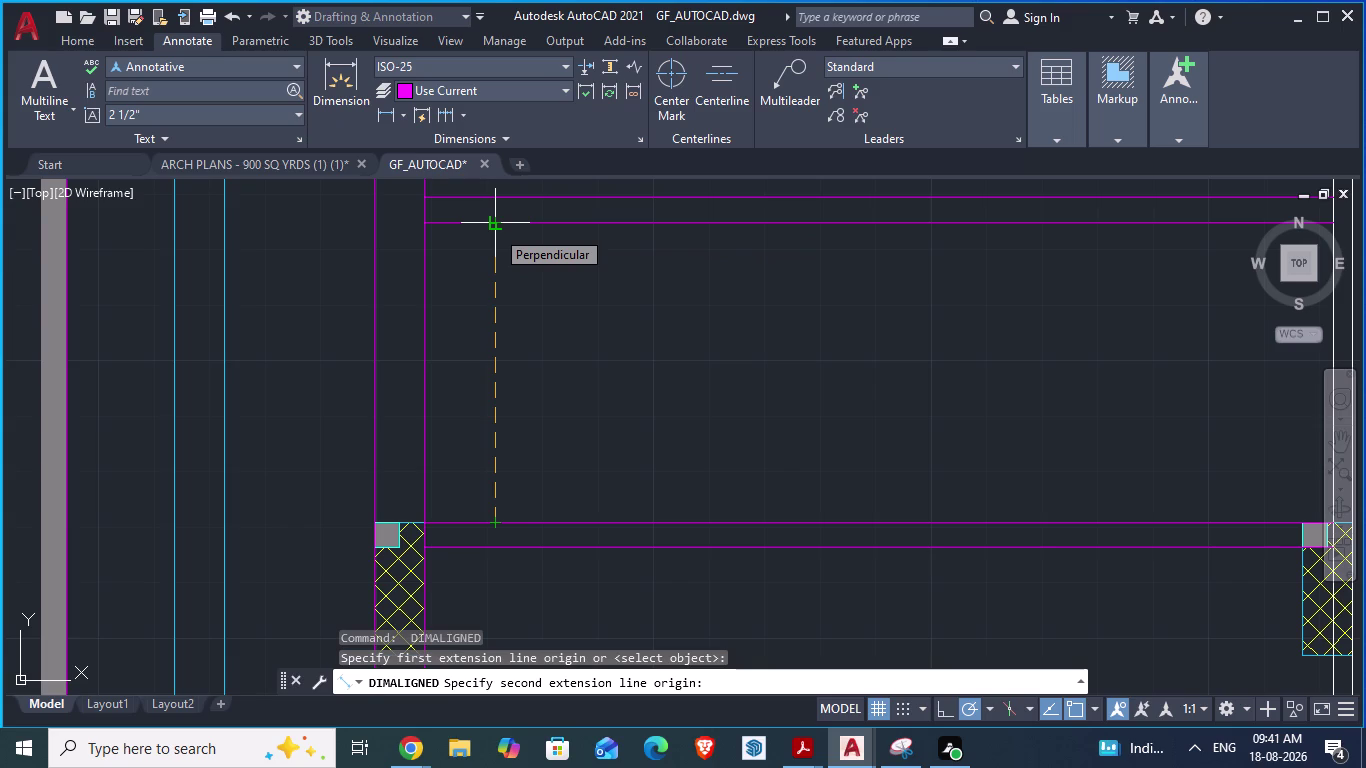
key(space)
Retry wall-spacing measurements from the upper wall line and the line below the columns, cancelling each.
scroll(down, 3)
scroll(down, 3)
scroll(up, 3)
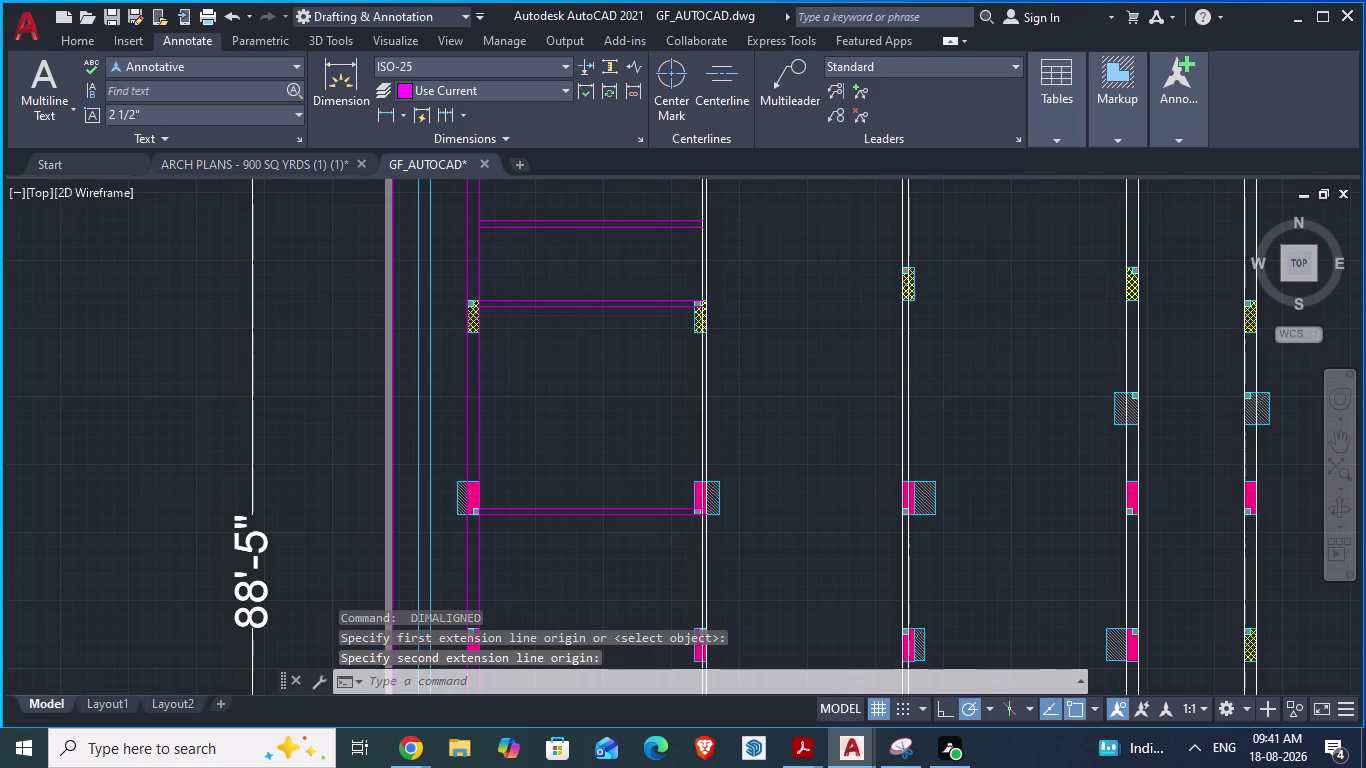
key(space)
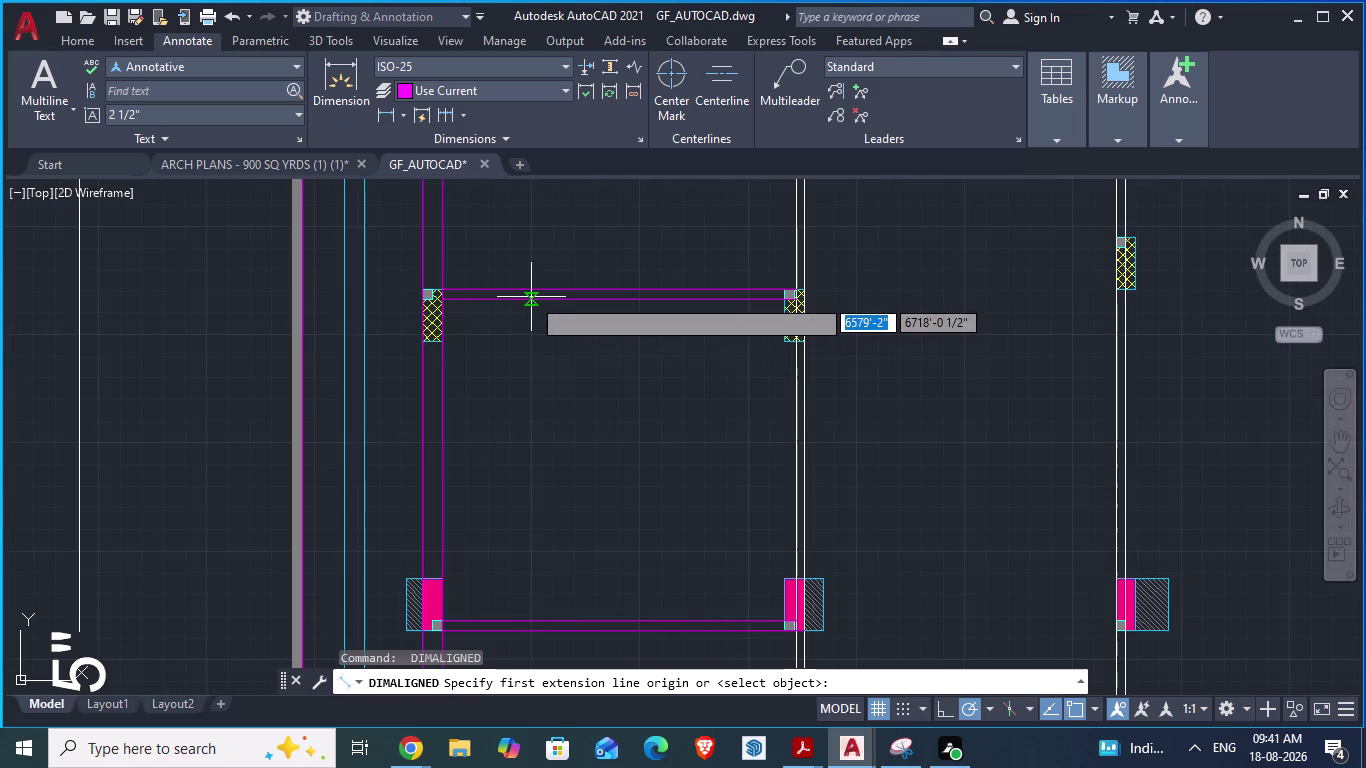
click(531, 297)
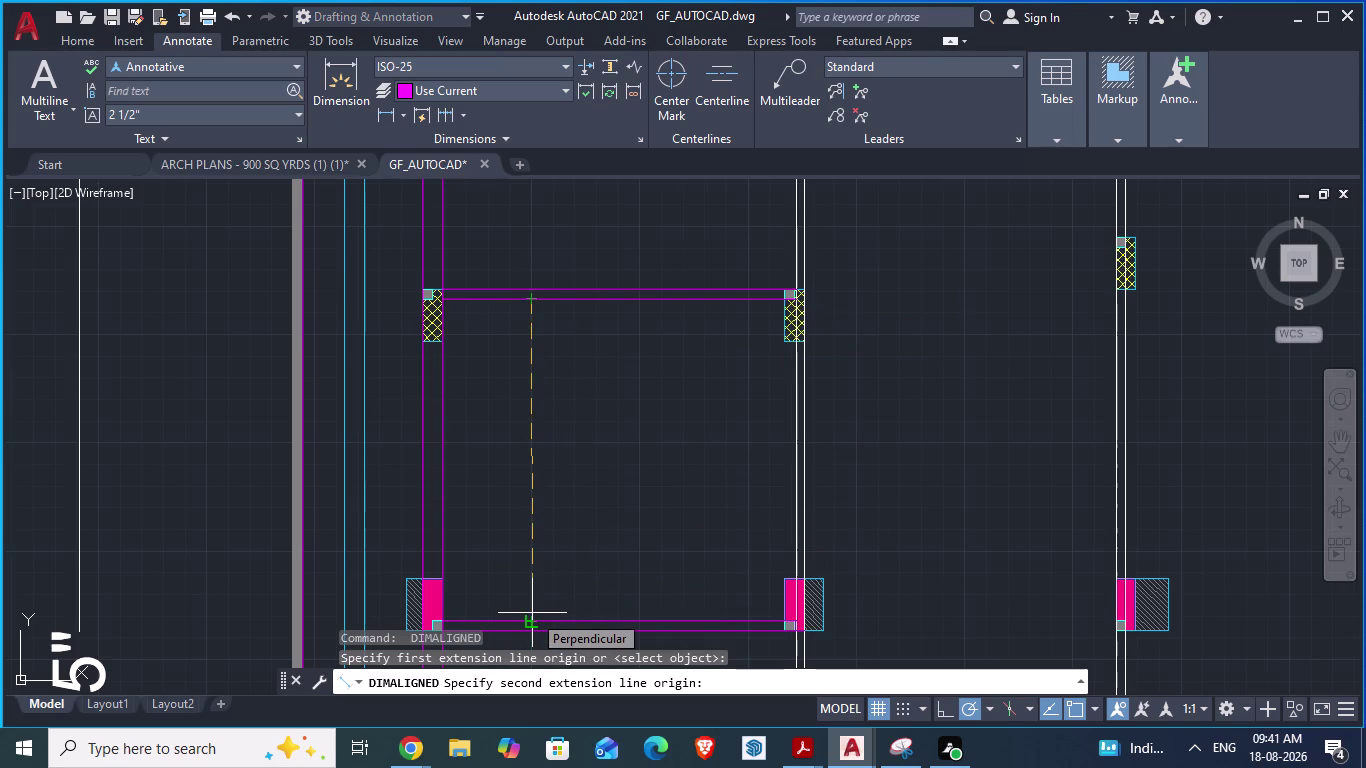
key(Escape)
scroll(down, 3)
scroll(up, 3)
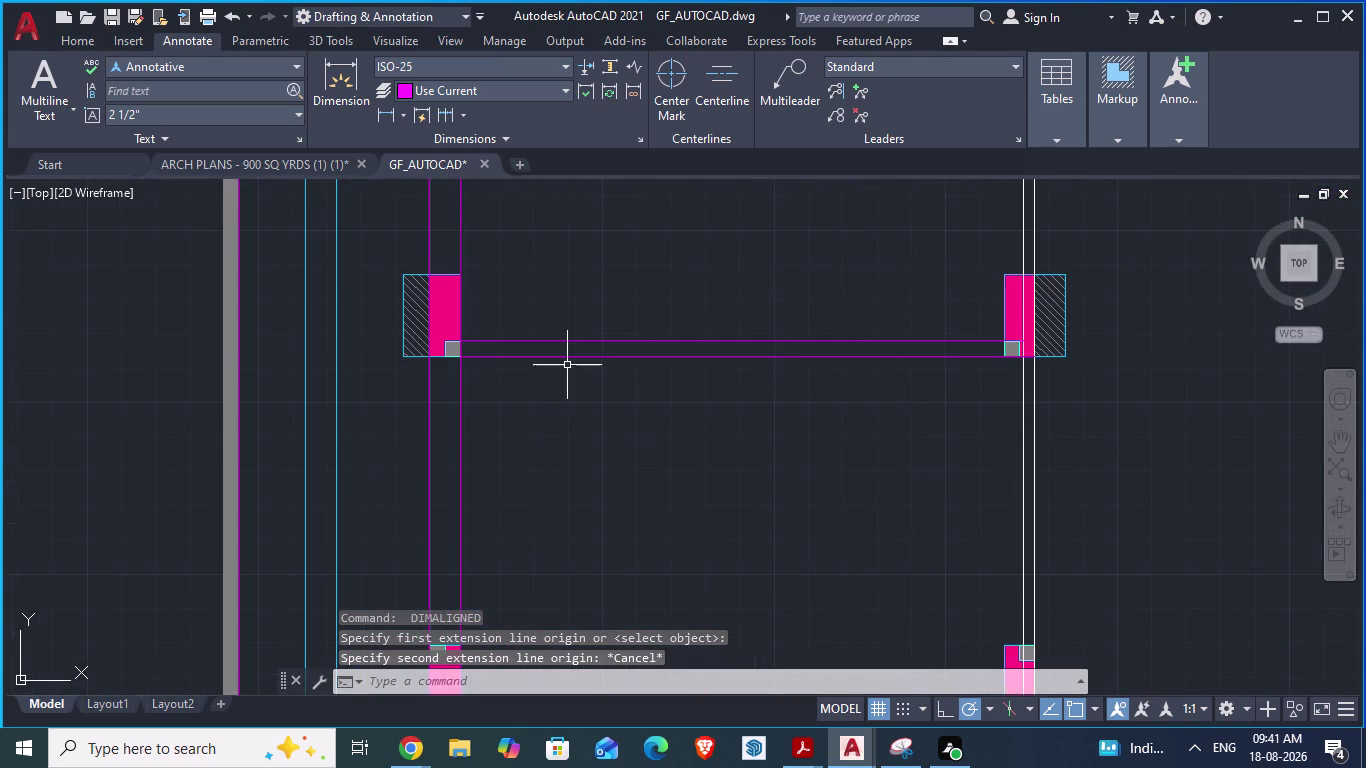
scroll(up, 3)
key(space)
click(592, 307)
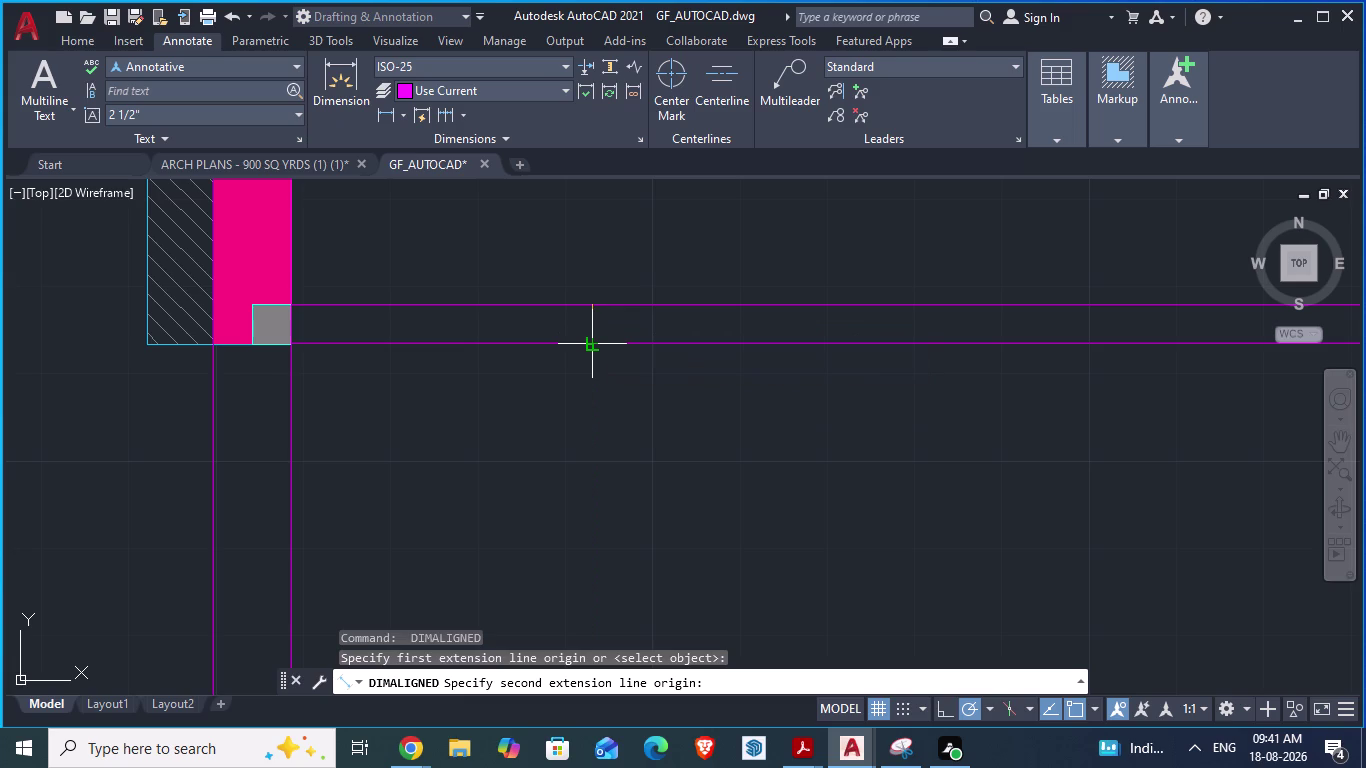
key(Escape)
Select the stray wall line under the column corner.
scroll(up, 3)
scroll(up, 3)
scroll(down, 3)
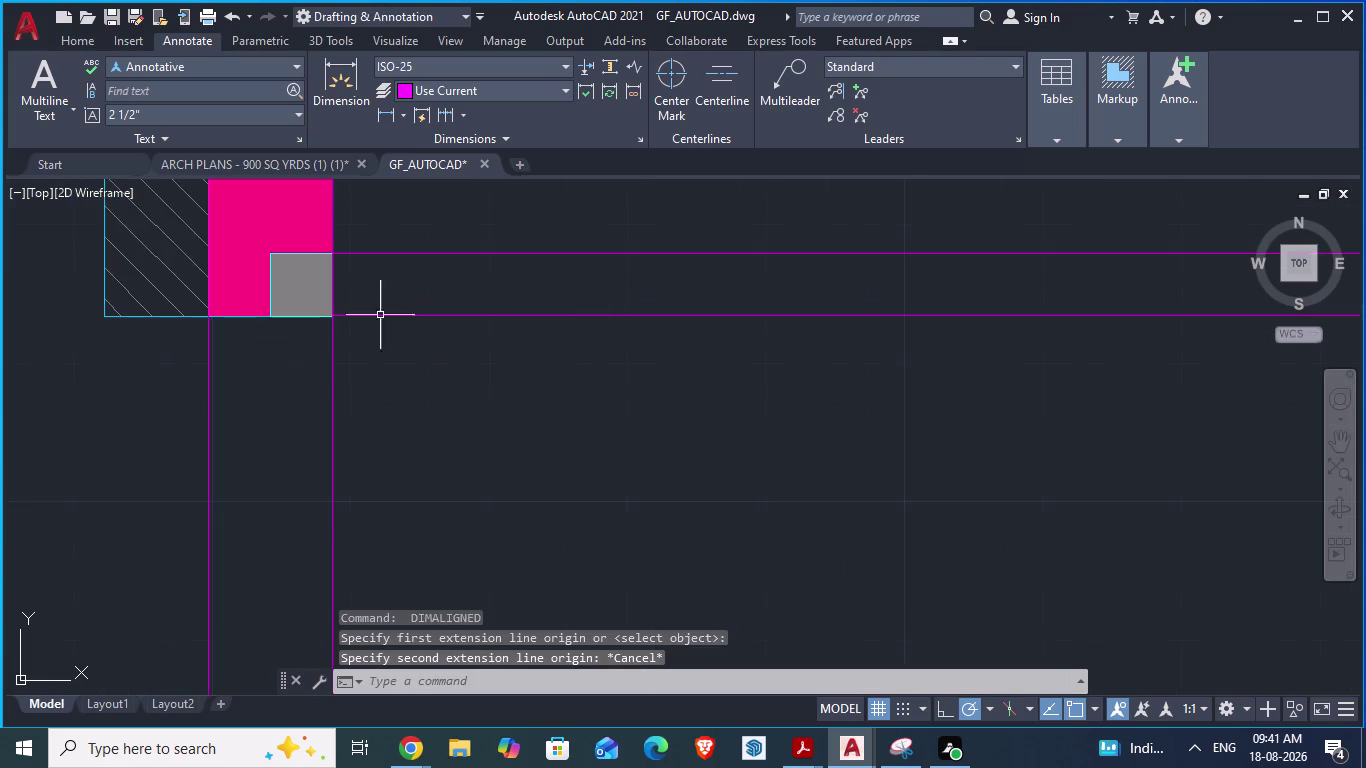
scroll(up, 3)
middle_drag(398, 330, 399, 349)
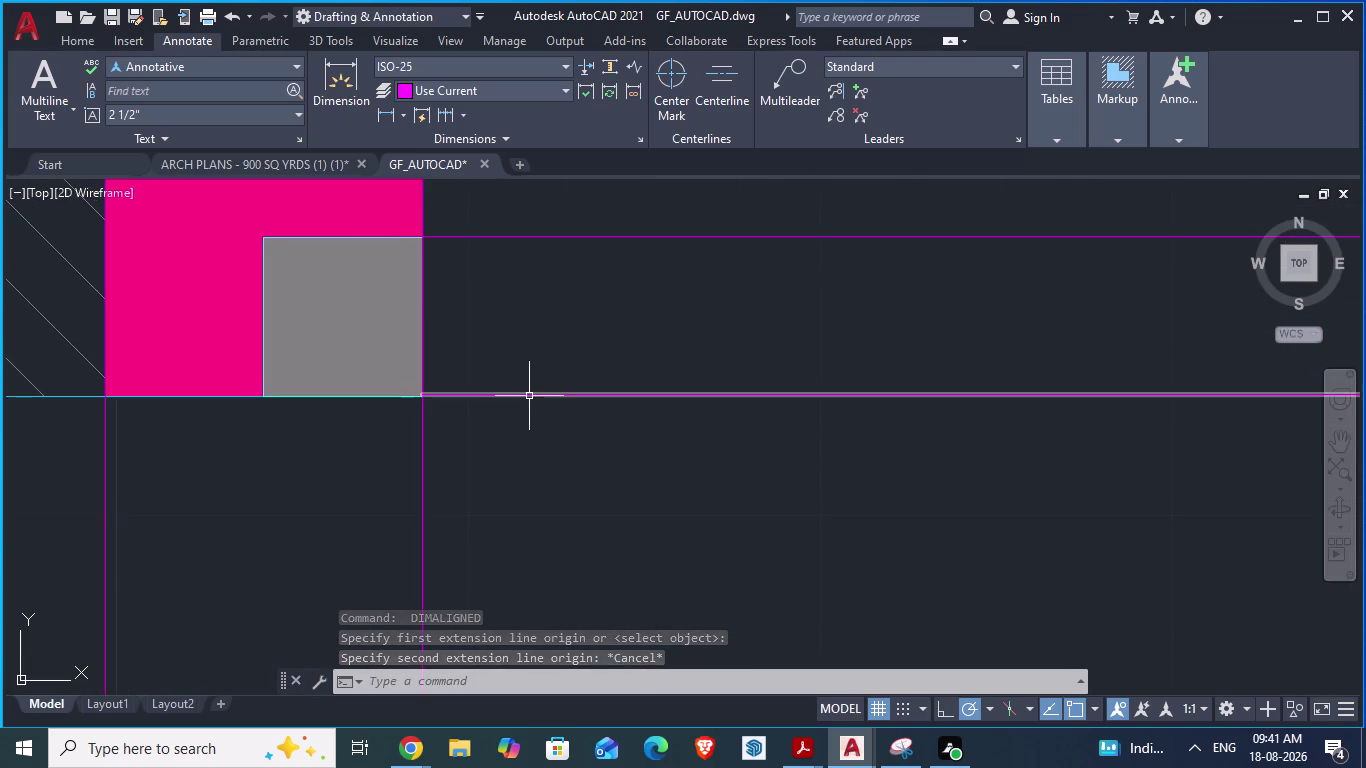
click(528, 395)
Erase the stray wall line and start a new line at the column corner.
key(Delete)
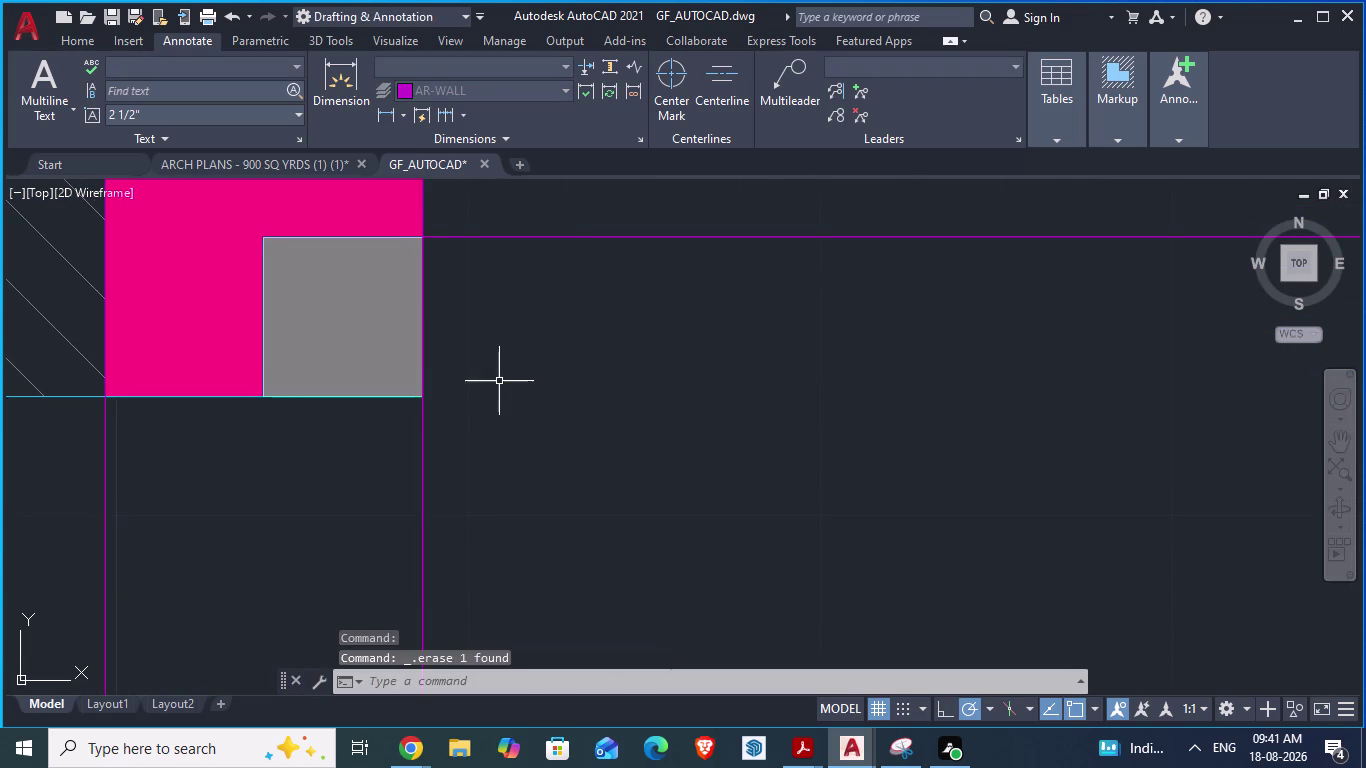
key(l)
key(Return)
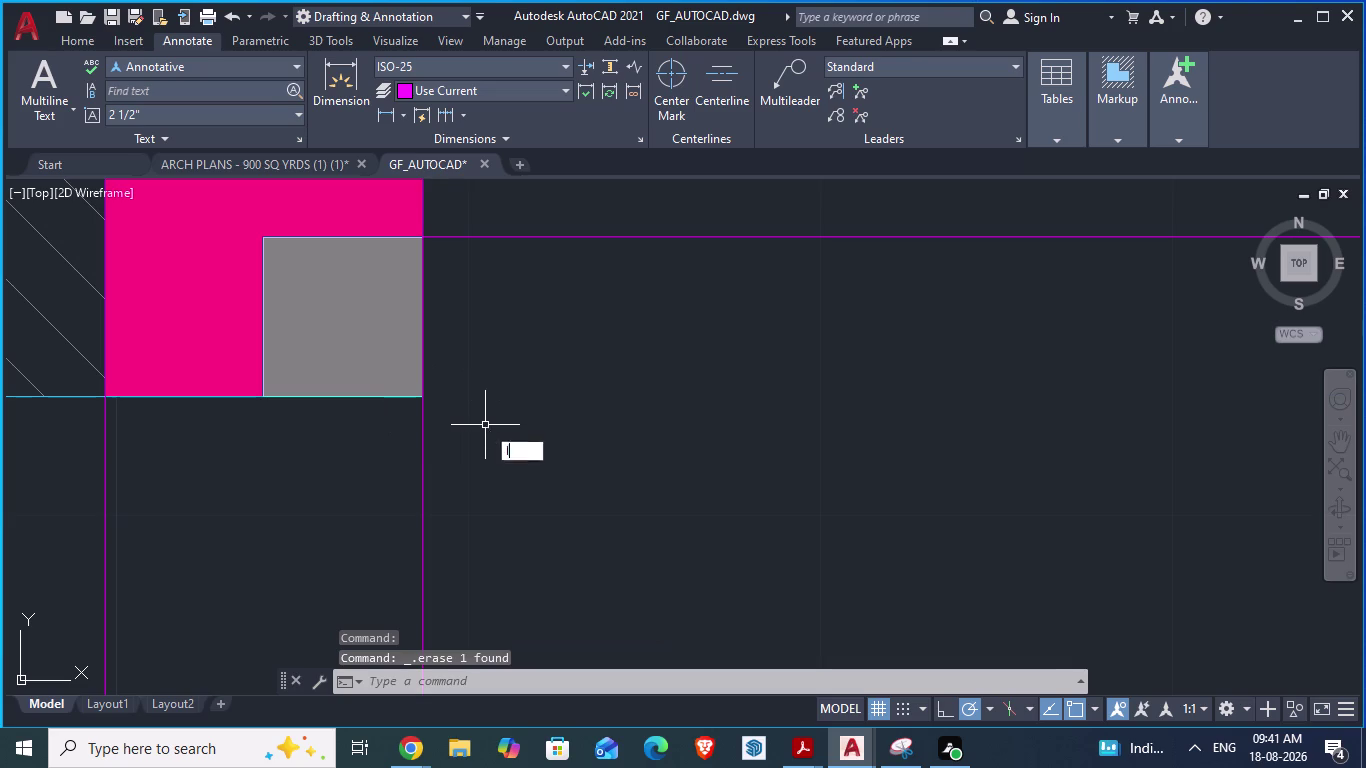
scroll(up, 3)
scroll(down, 3)
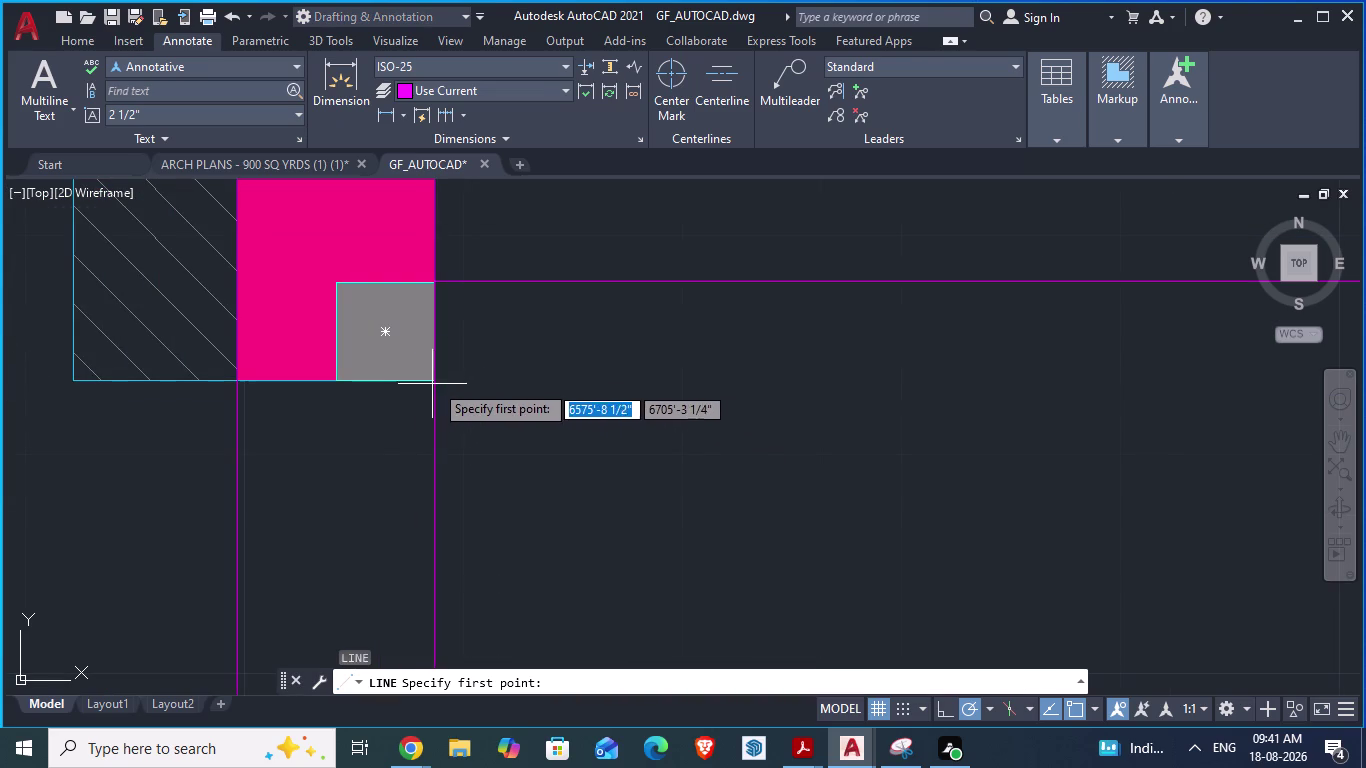
click(436, 380)
End the new wall line at the far column corner.
scroll(down, 3)
scroll(down, 3)
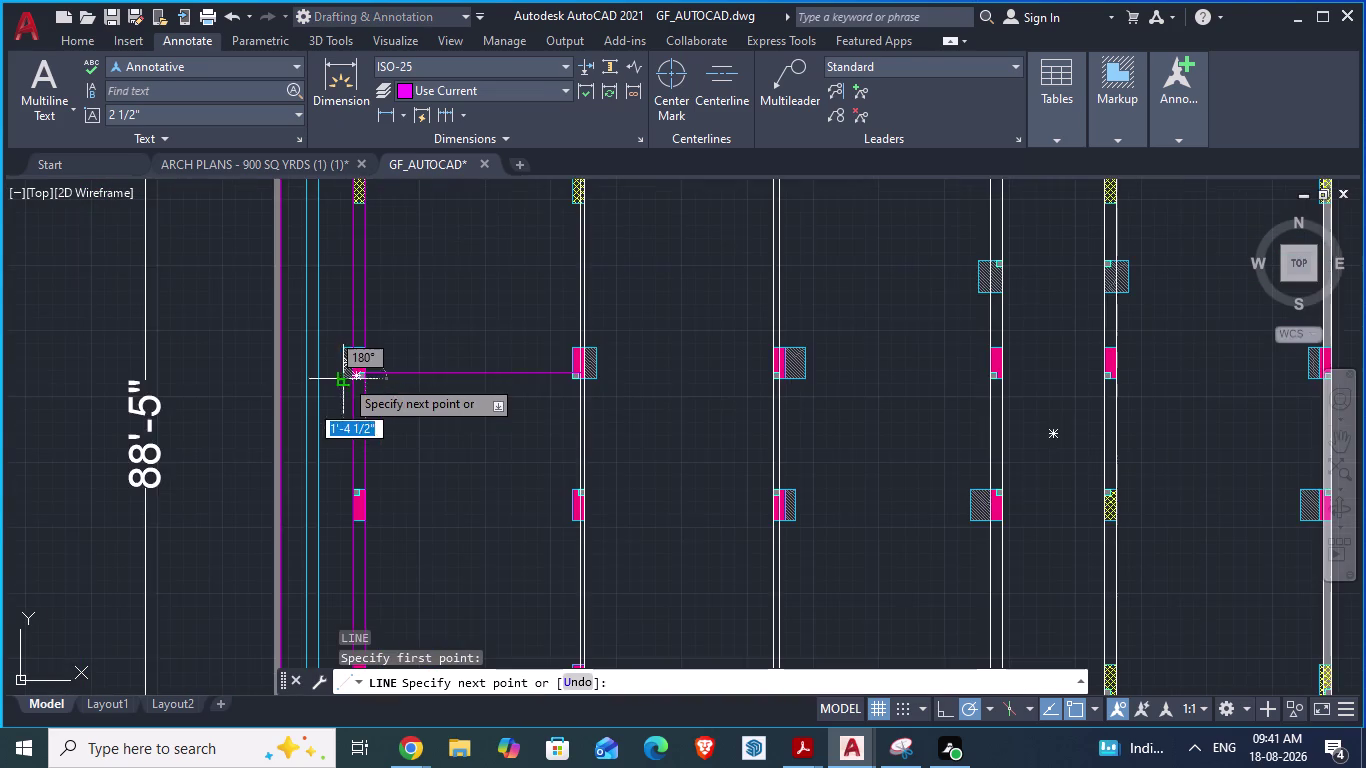
scroll(up, 3)
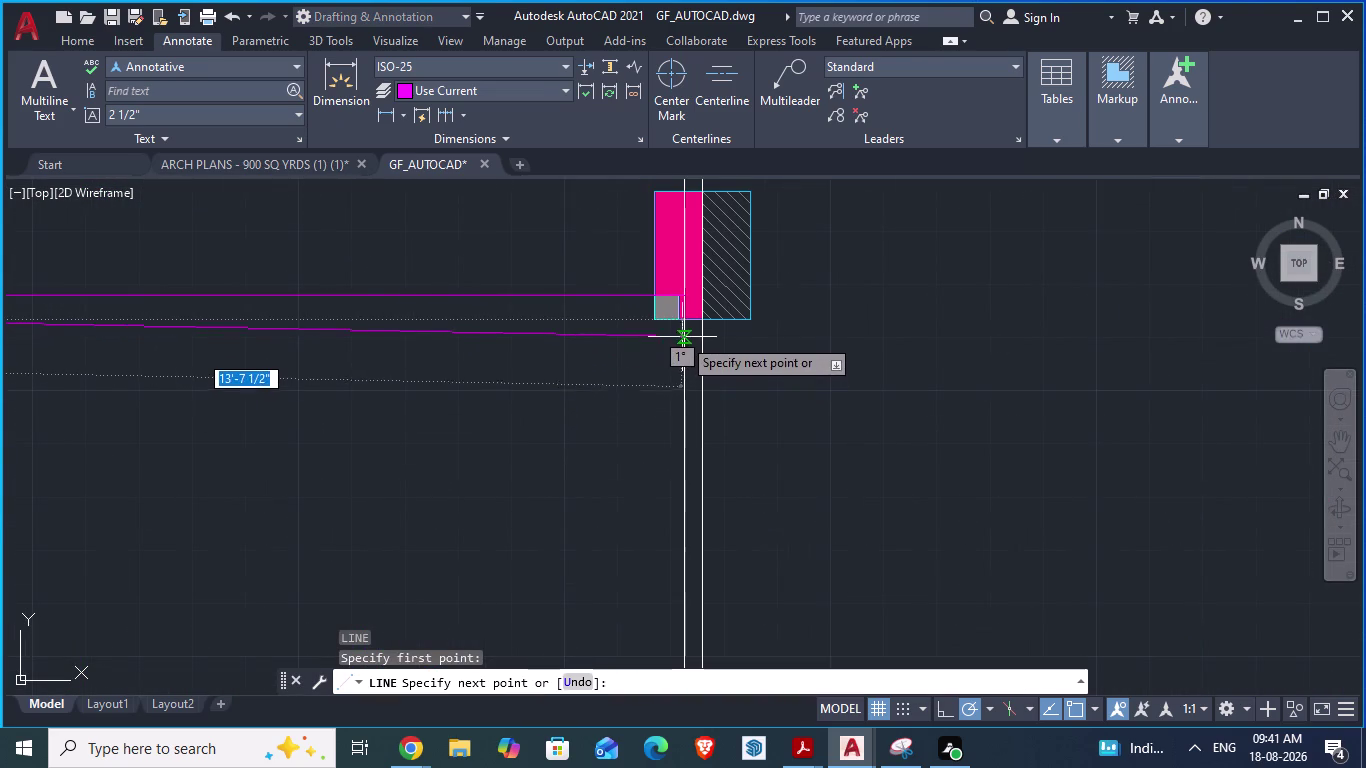
scroll(down, 3)
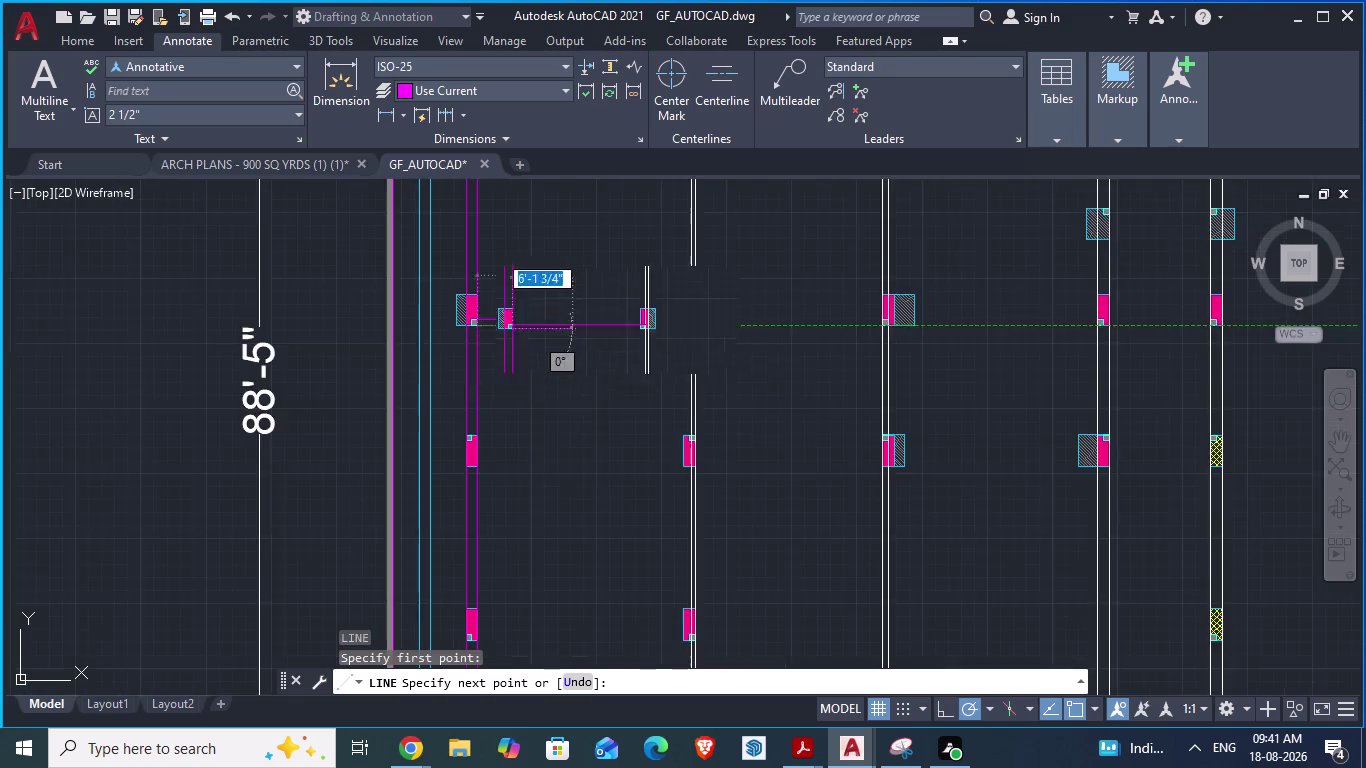
scroll(down, 3)
scroll(up, 3)
scroll(up, 3)
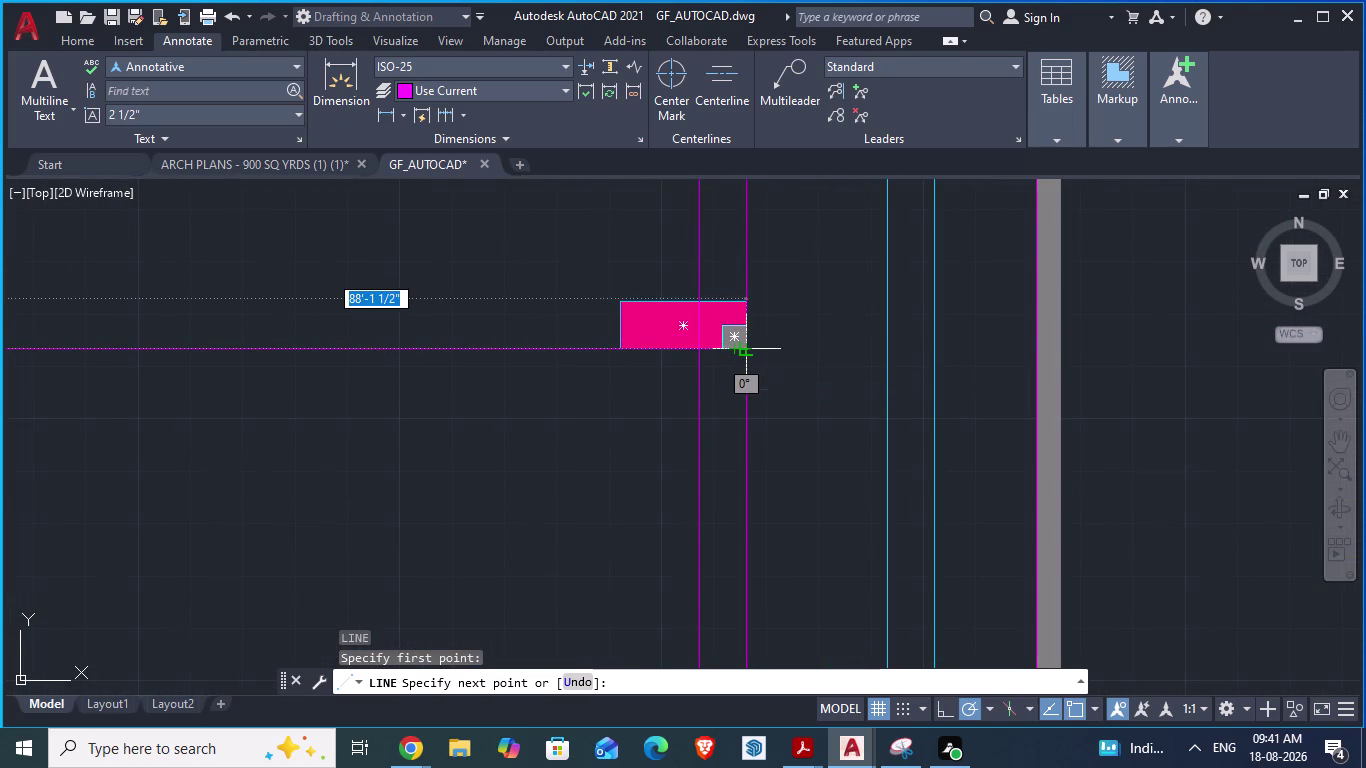
click(749, 352)
key(Return)
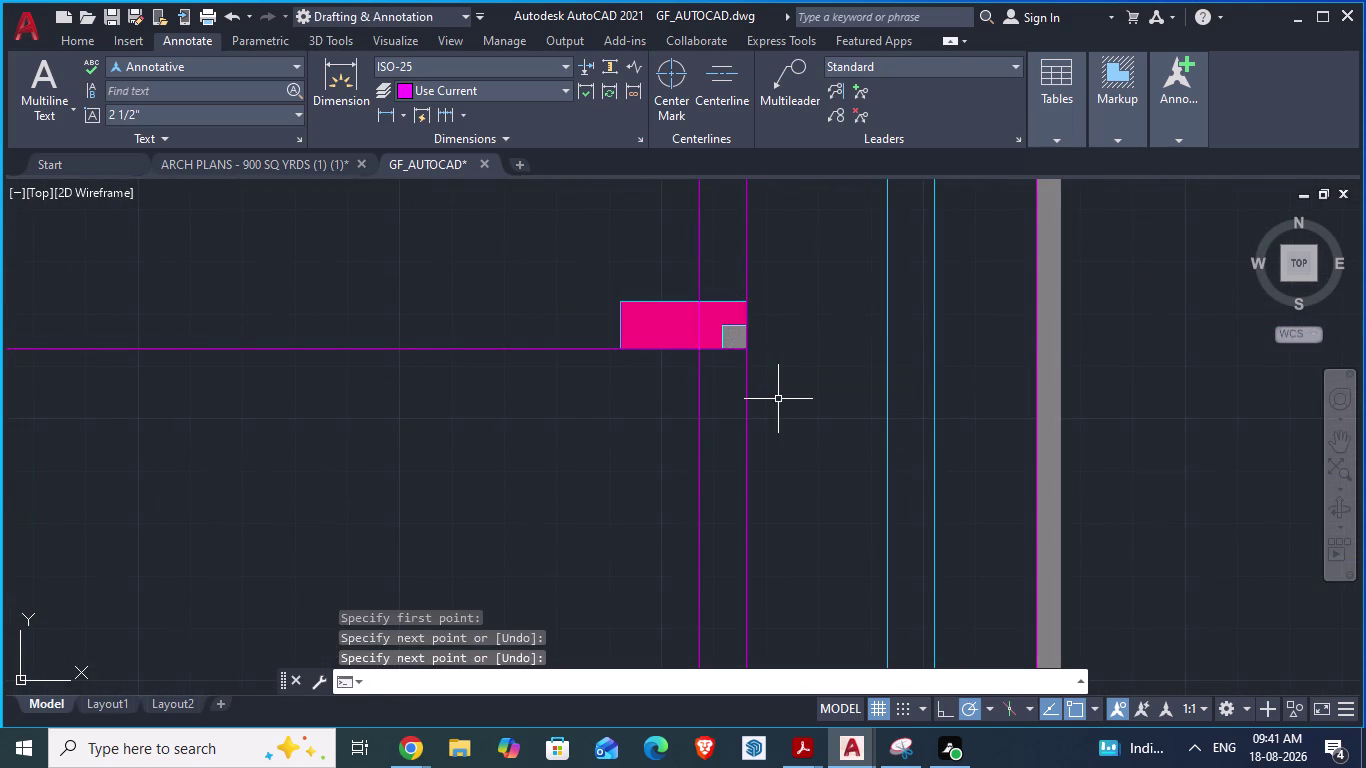
Switch to the ARCH PLANS reference drawing.
scroll(down, 3)
scroll(up, 3)
scroll(down, 3)
scroll(down, 3)
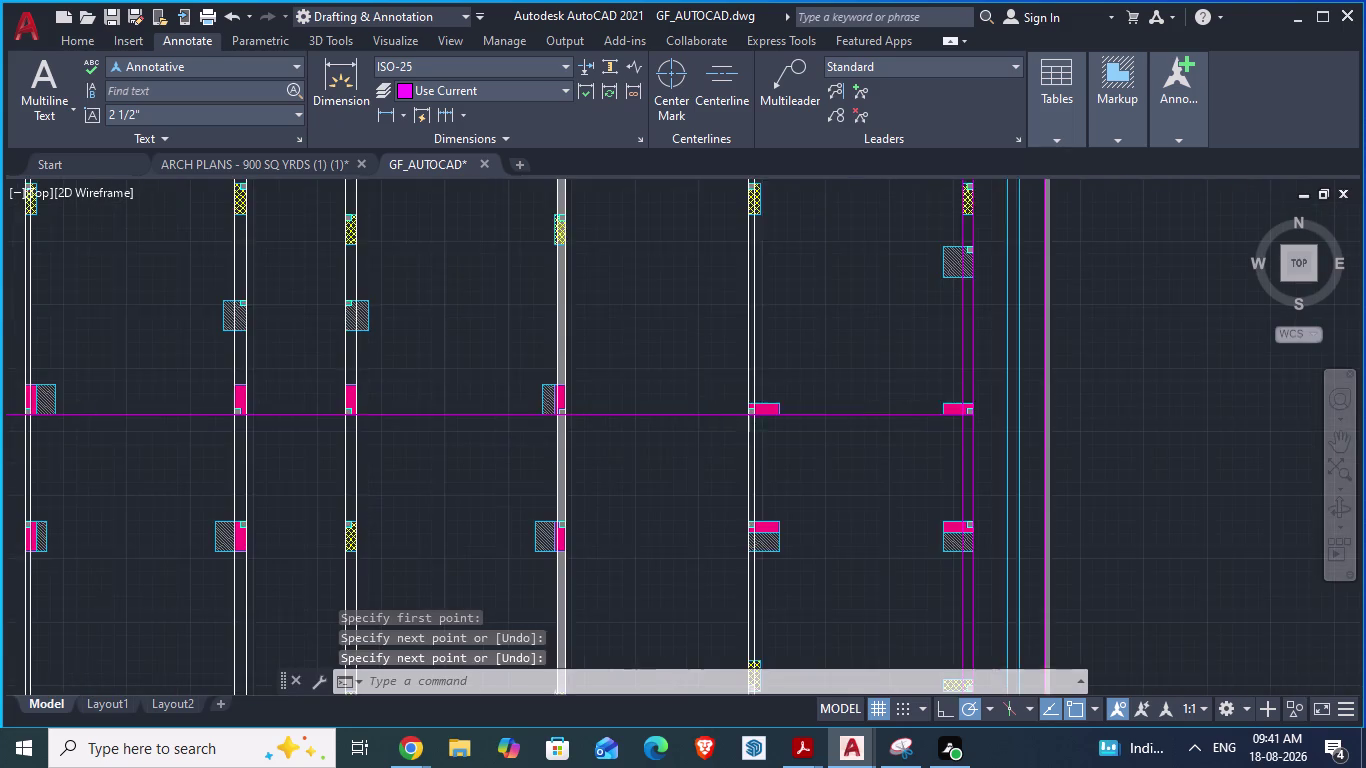
scroll(down, 3)
scroll(up, 3)
scroll(up, 3)
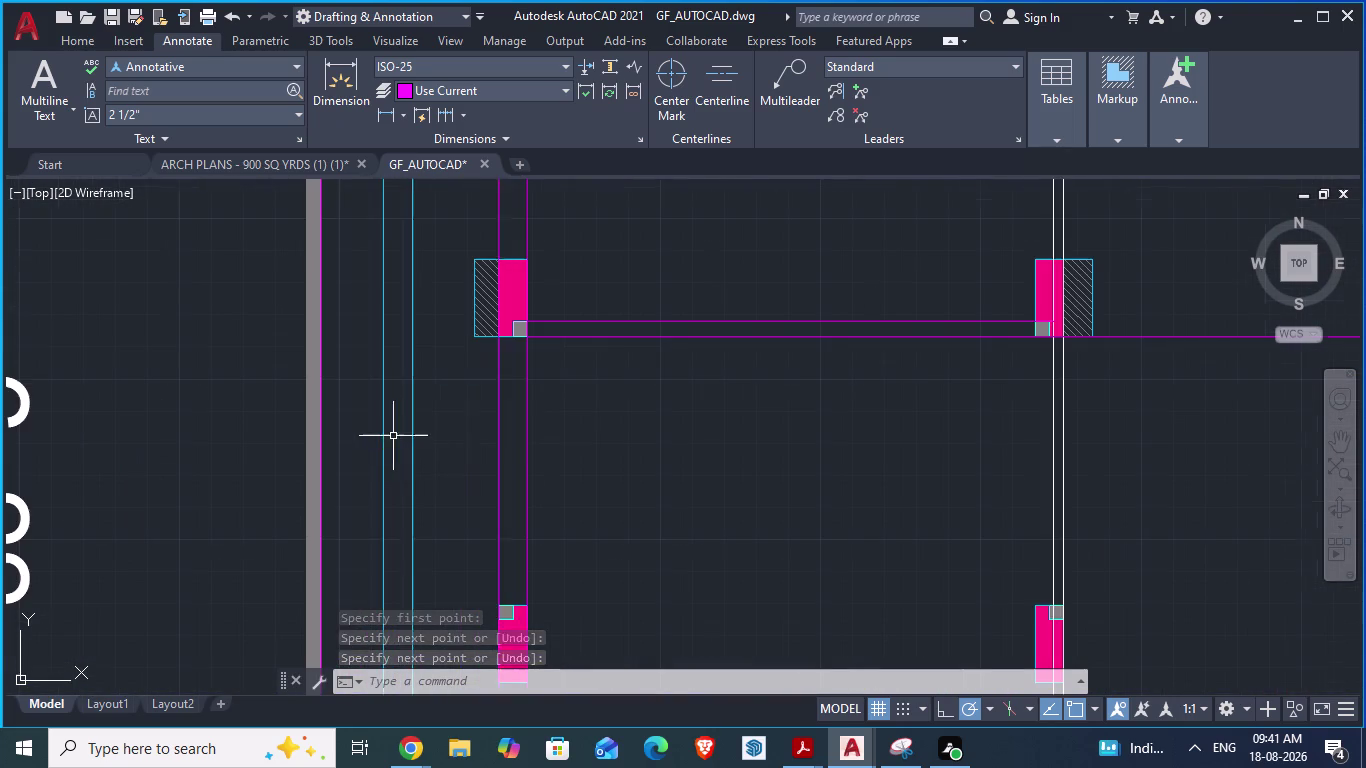
click(286, 160)
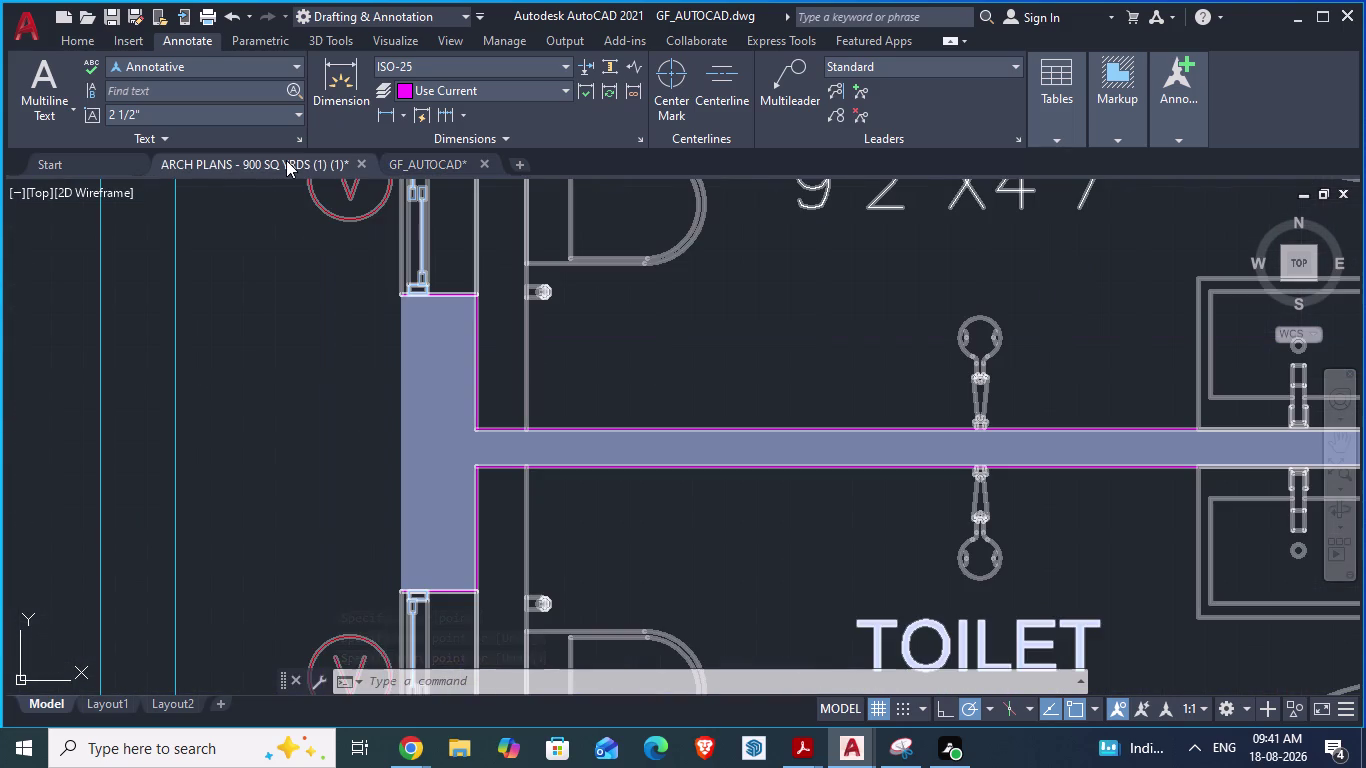
Start a DIMALIGNED measurement across the toilet partition wall, then cancel it.
scroll(down, 3)
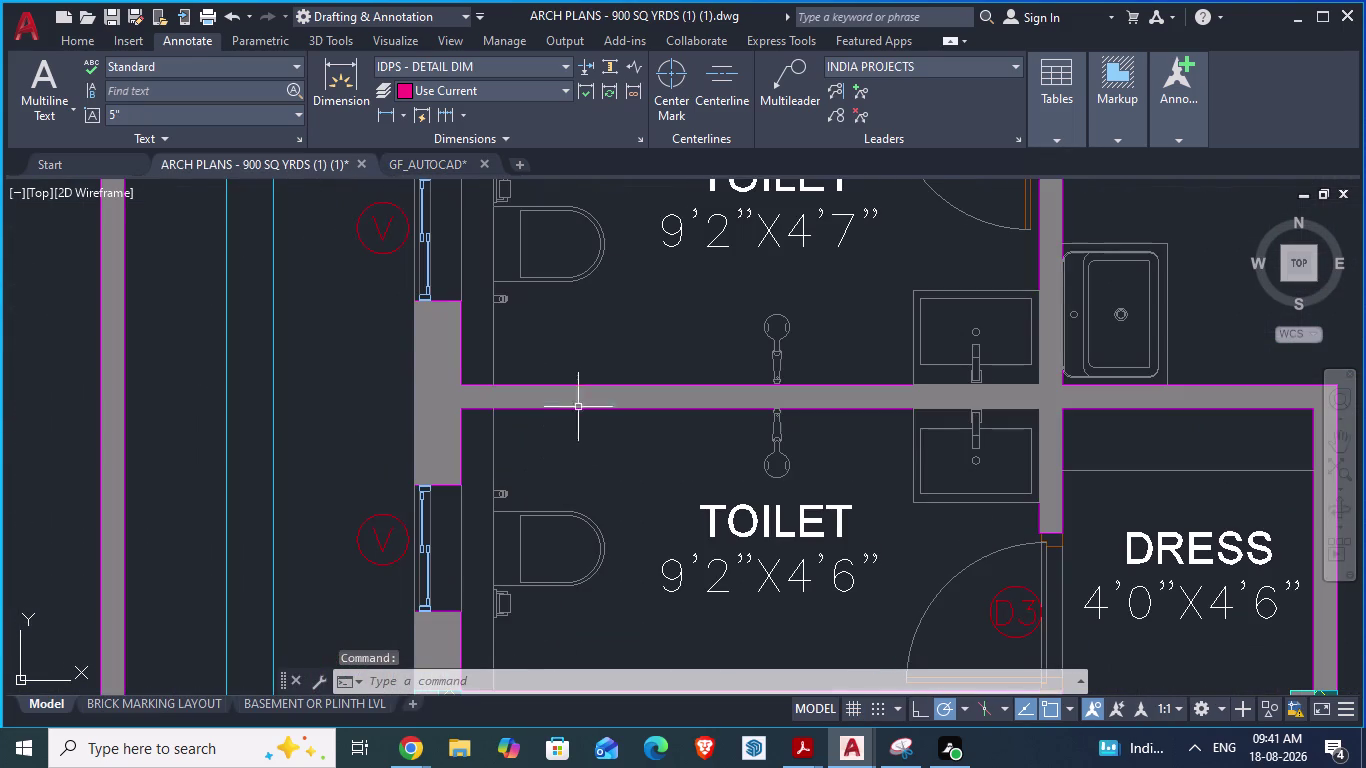
scroll(up, 3)
key(d)
key(a)
key(Return)
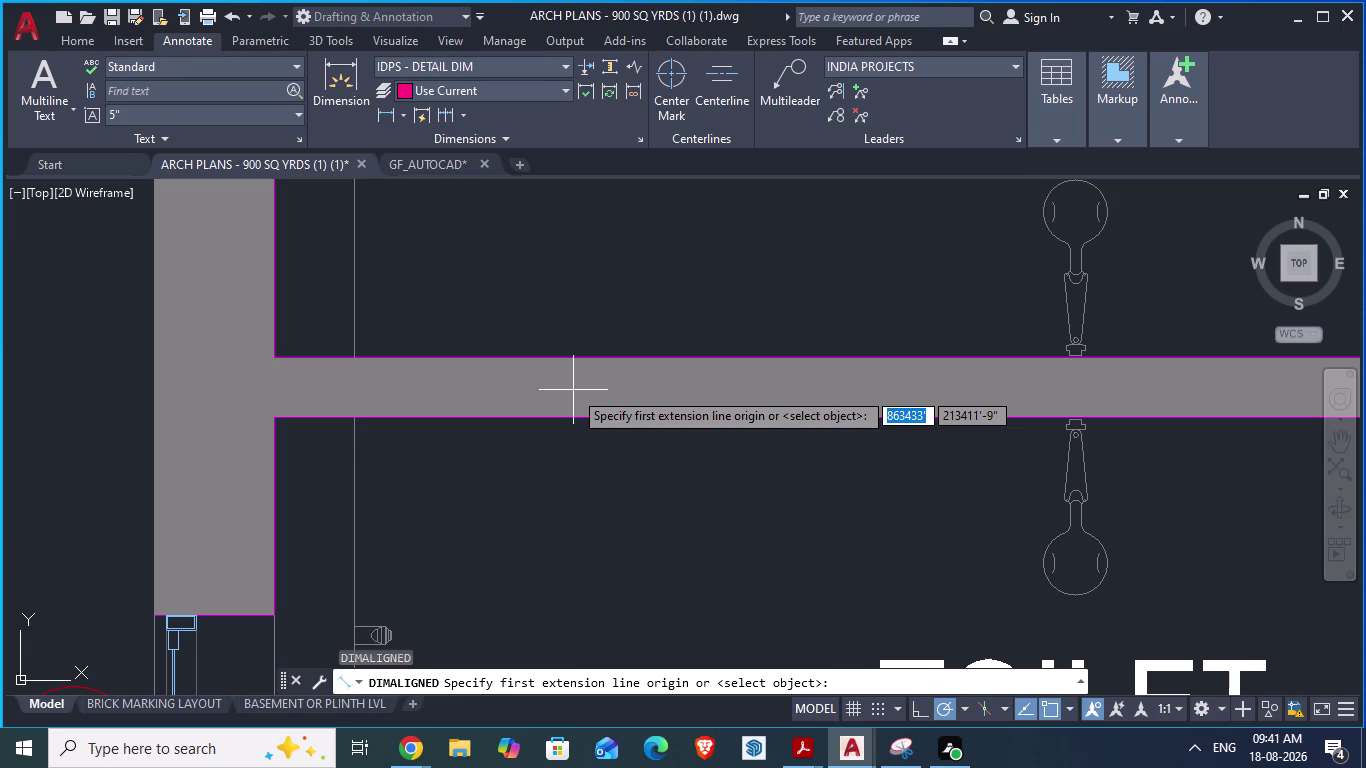
click(569, 357)
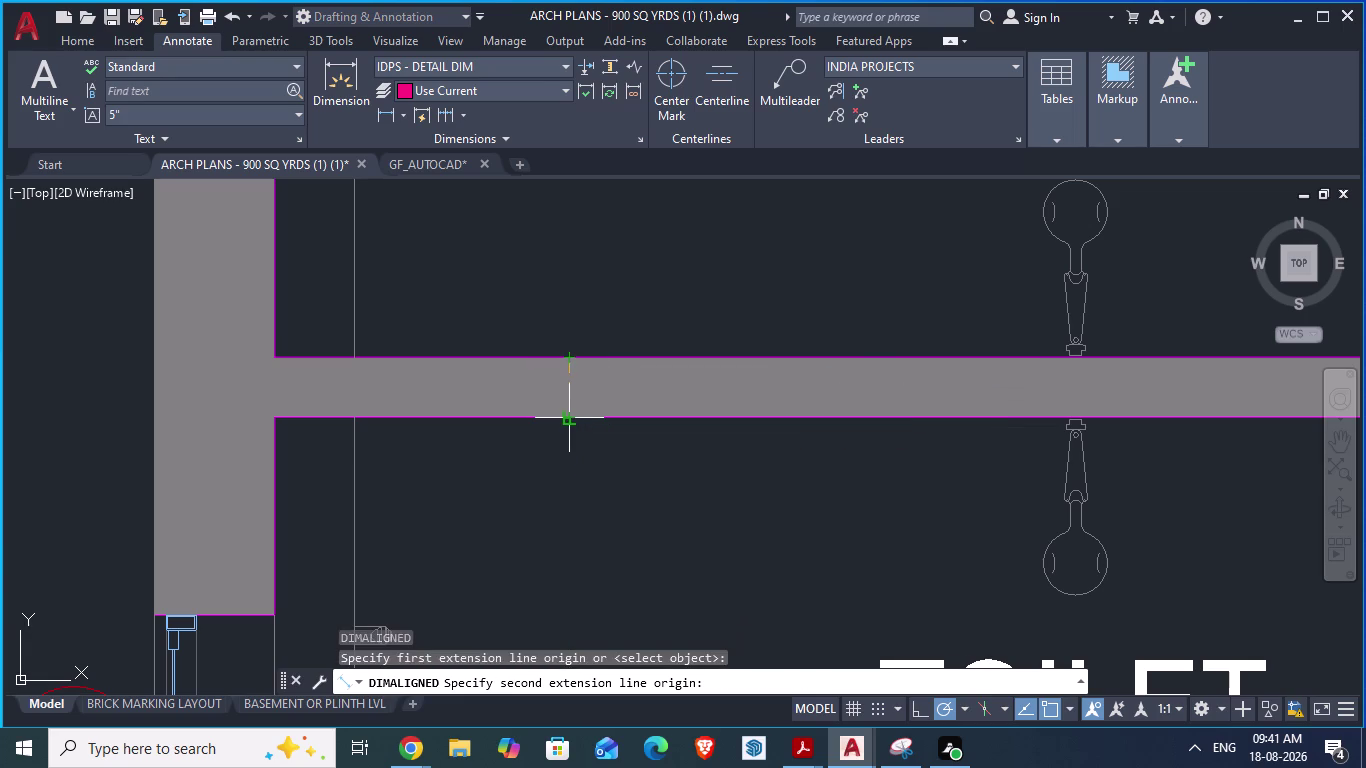
key(Escape)
Begin an aligned measurement from the inner face of the entry wall.
scroll(down, 3)
scroll(down, 3)
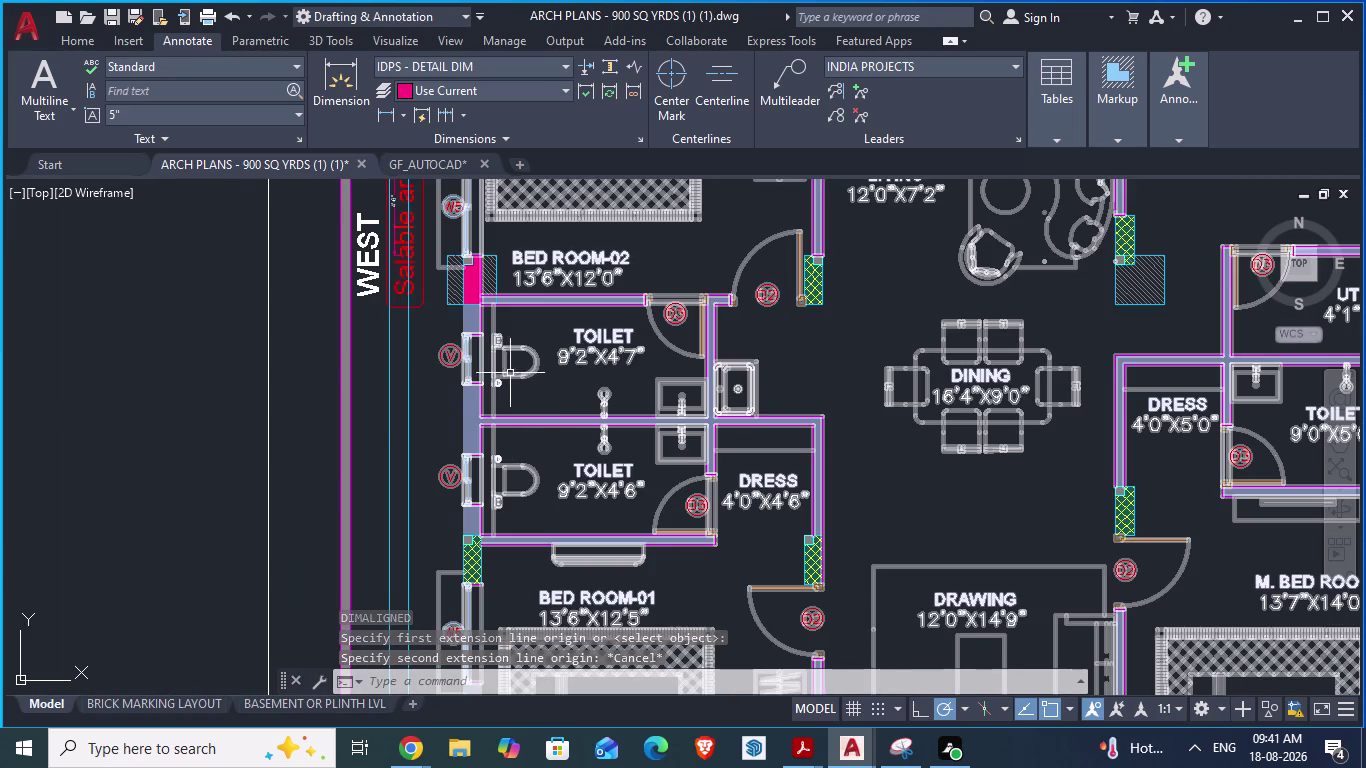
scroll(down, 3)
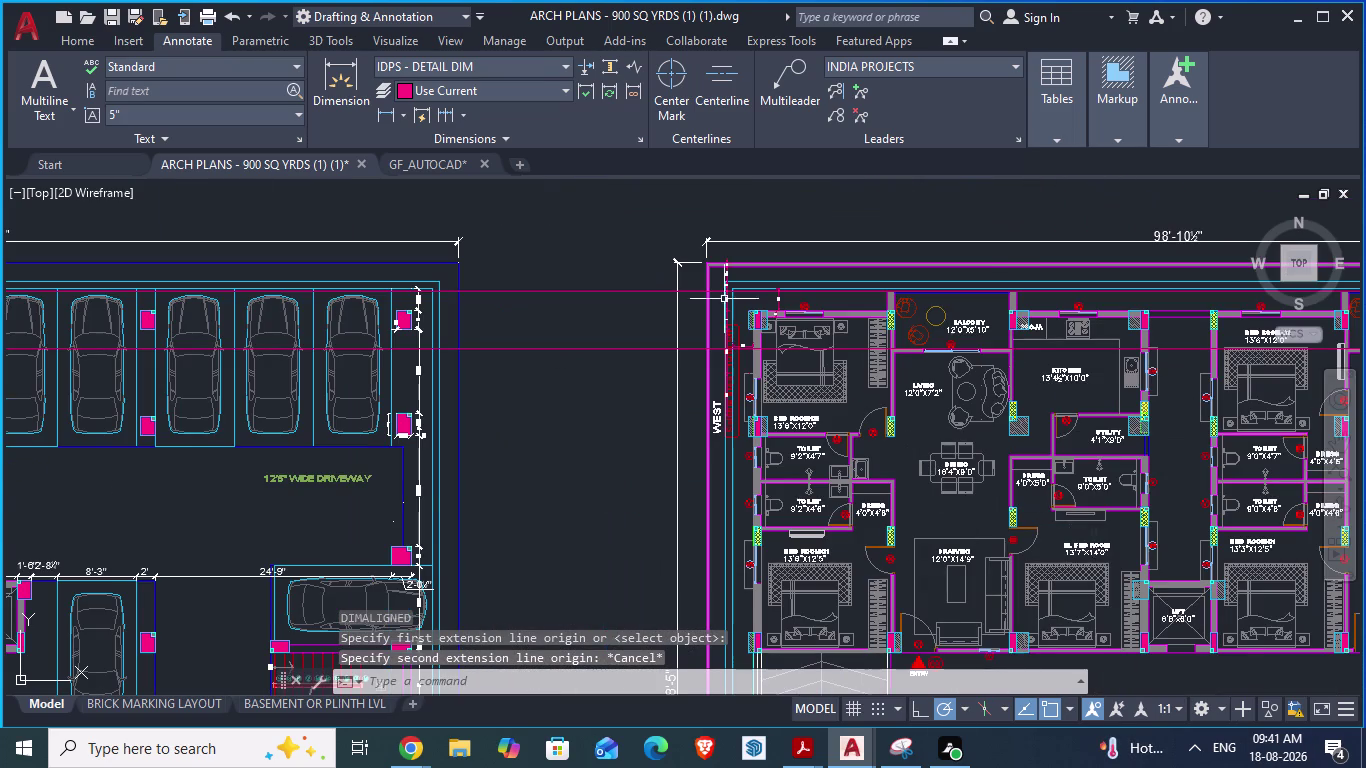
scroll(down, 3)
scroll(up, 3)
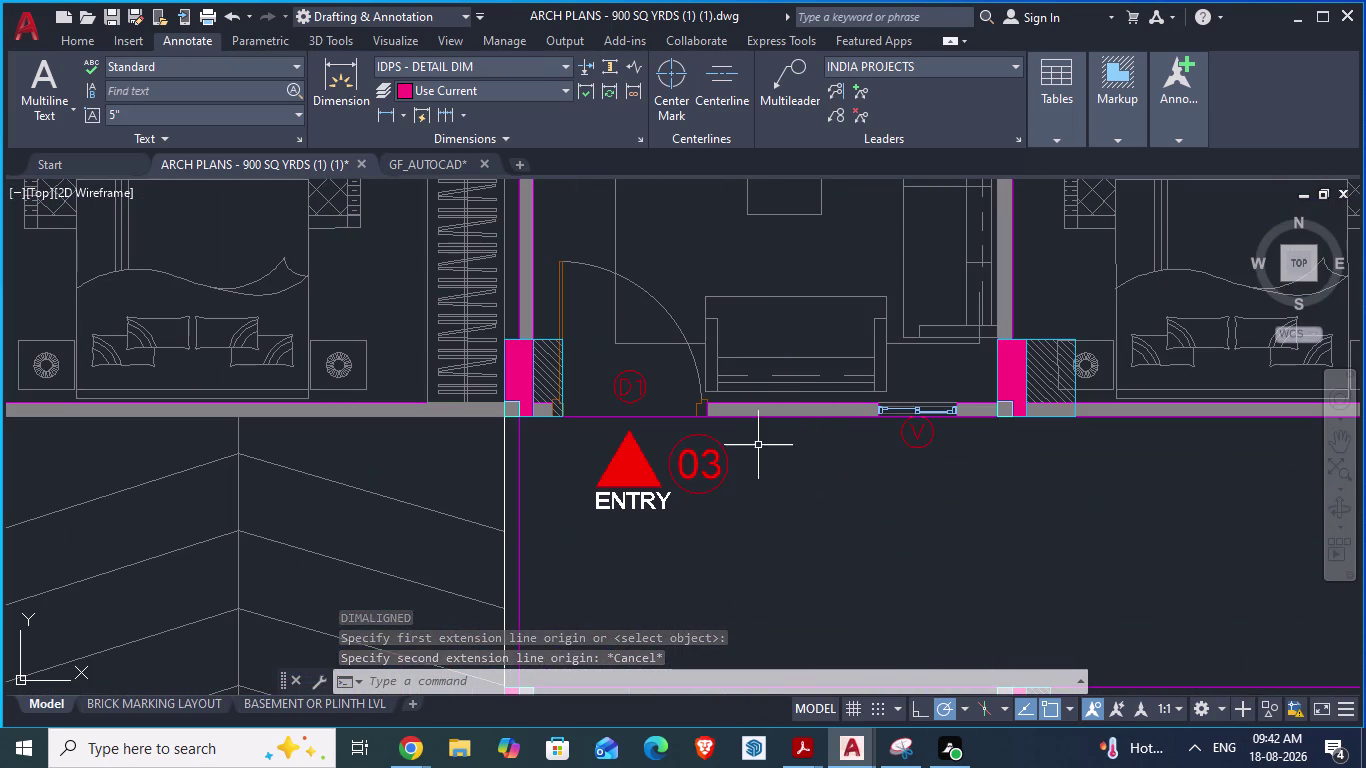
key(space)
scroll(up, 3)
click(762, 391)
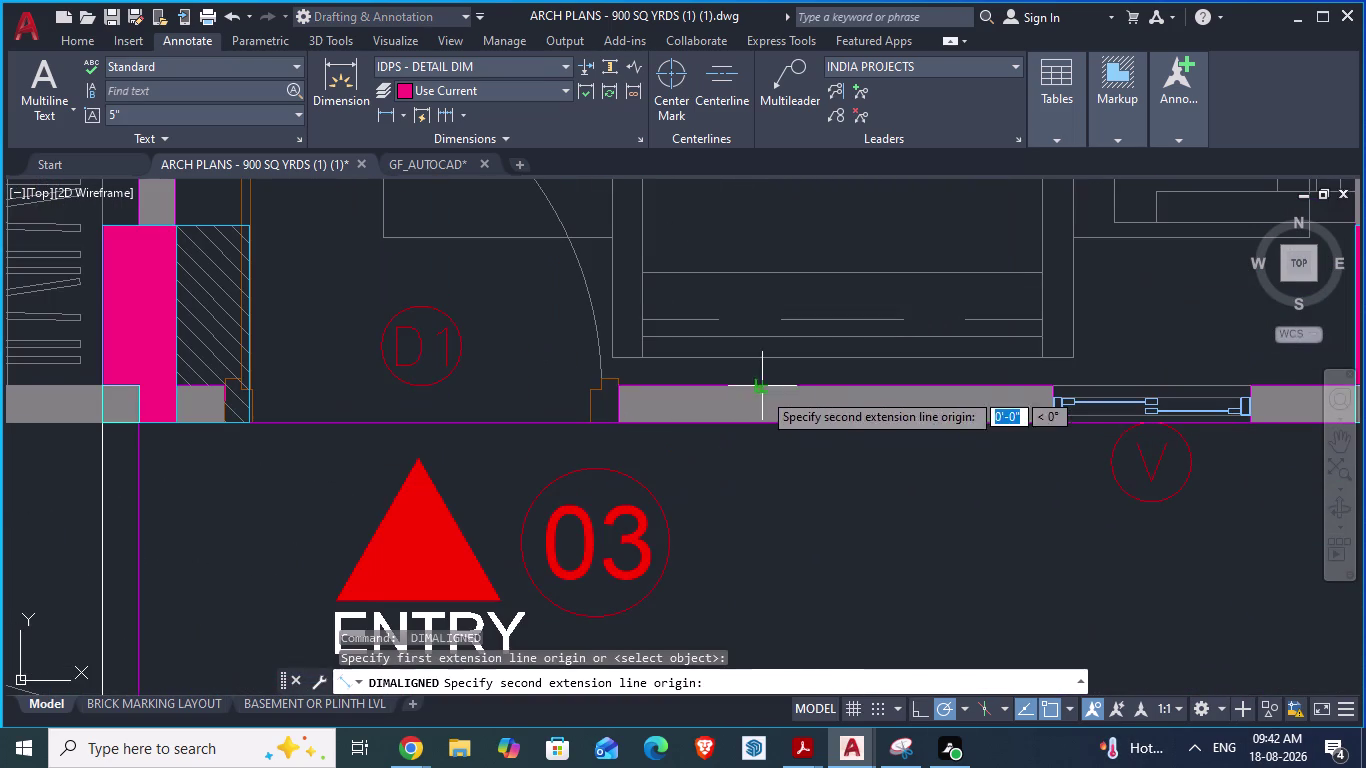